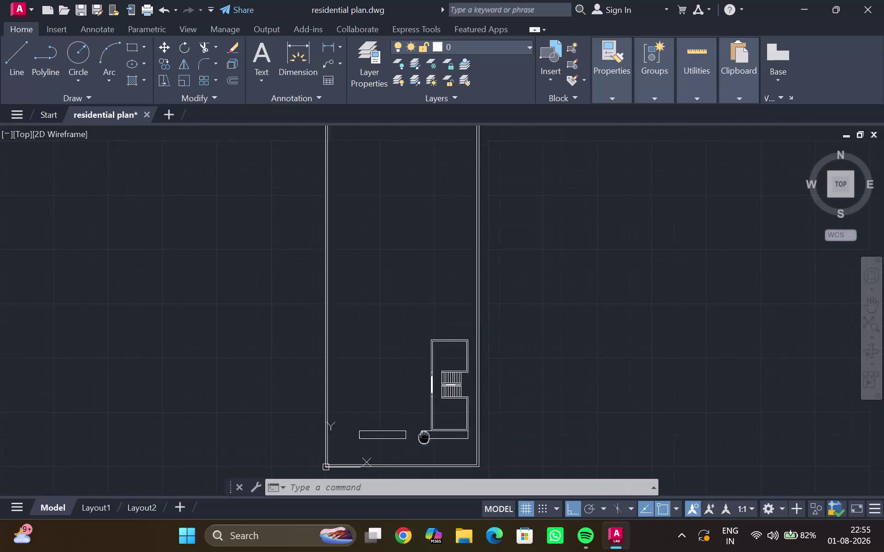
Bring the room and its long vertical wall ray into view, abandoning a first offset attempt.
middle_drag(426, 380, 381, 551)
scroll(down, 3)
middle_drag(479, 337, 413, 398)
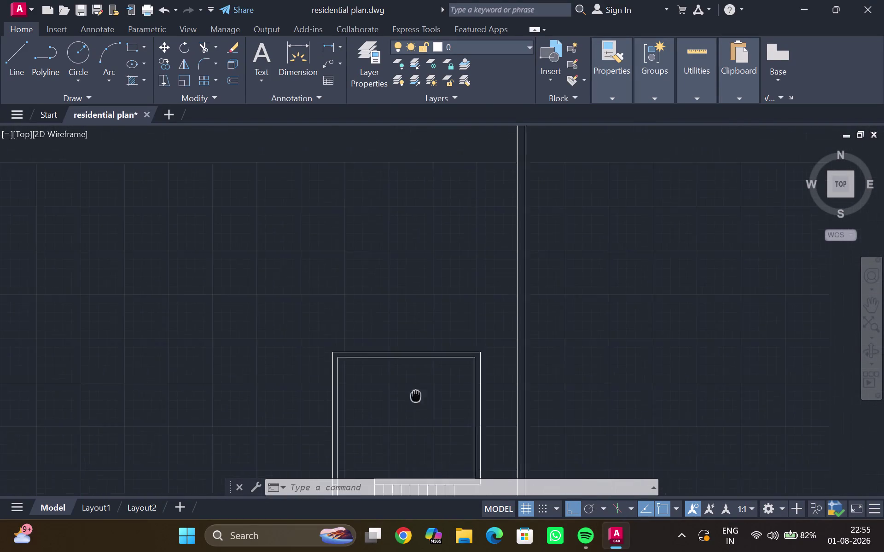
middle_drag(413, 398, 412, 399)
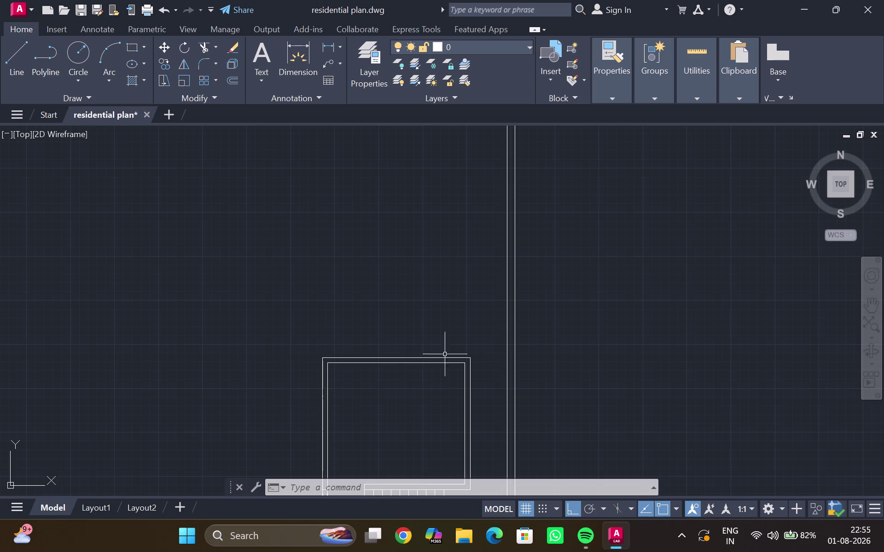
click(506, 318)
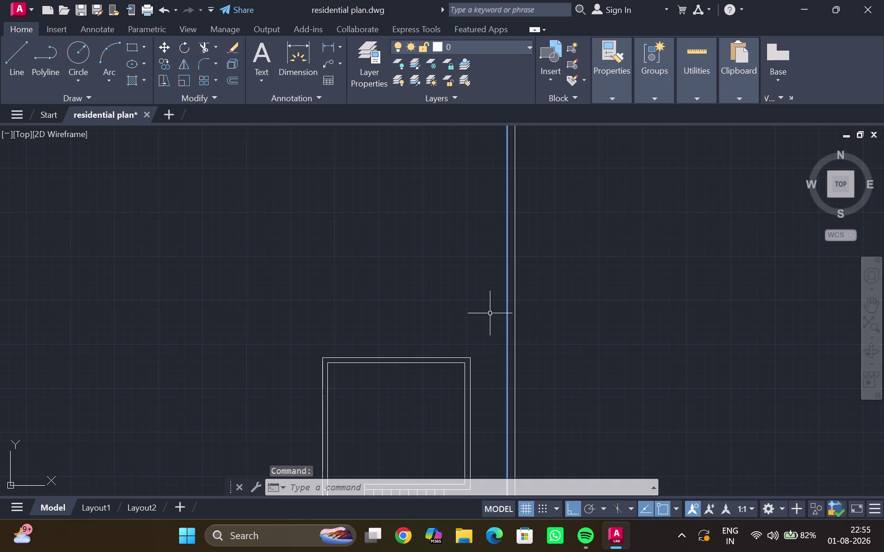
key(o)
key(Return)
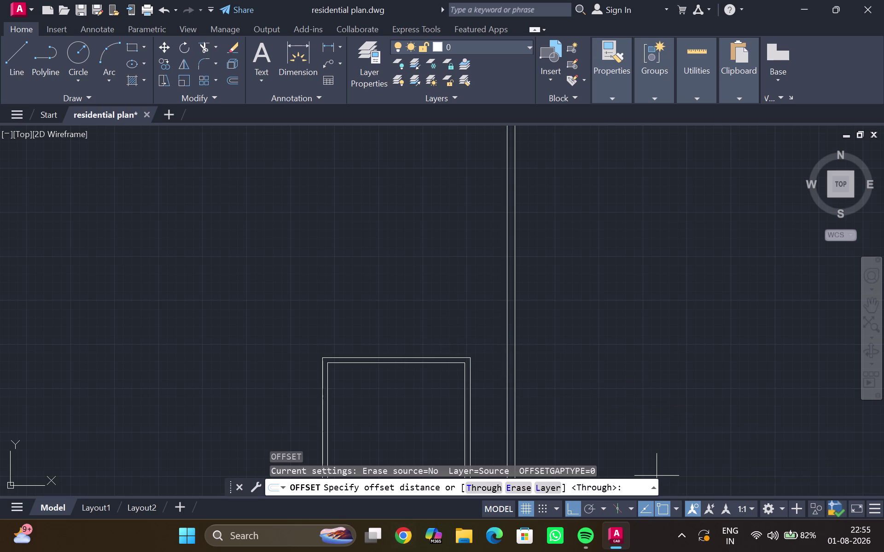
key(Escape)
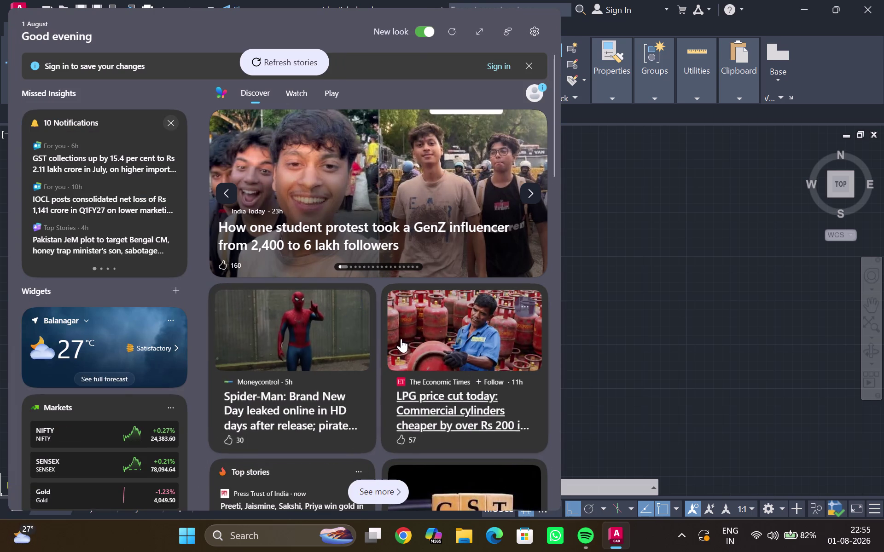
middle_click(500, 251)
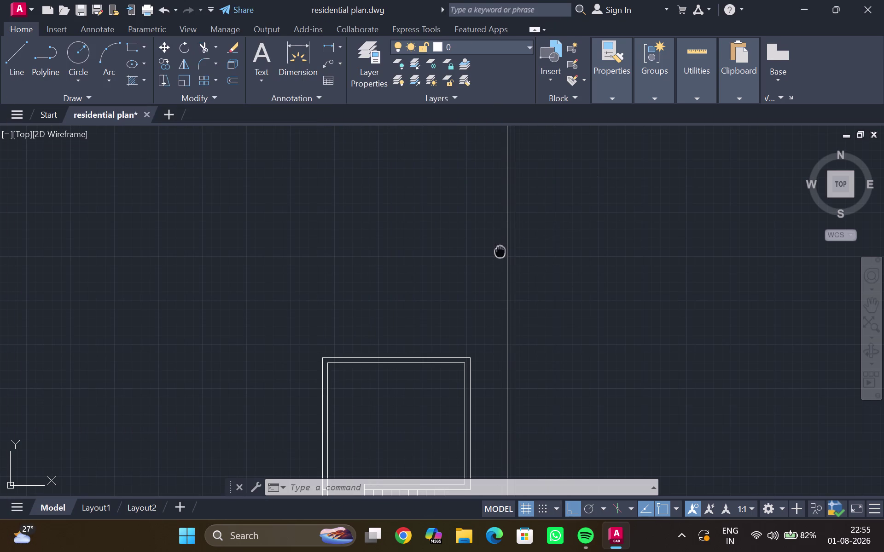
middle_drag(499, 253, 491, 303)
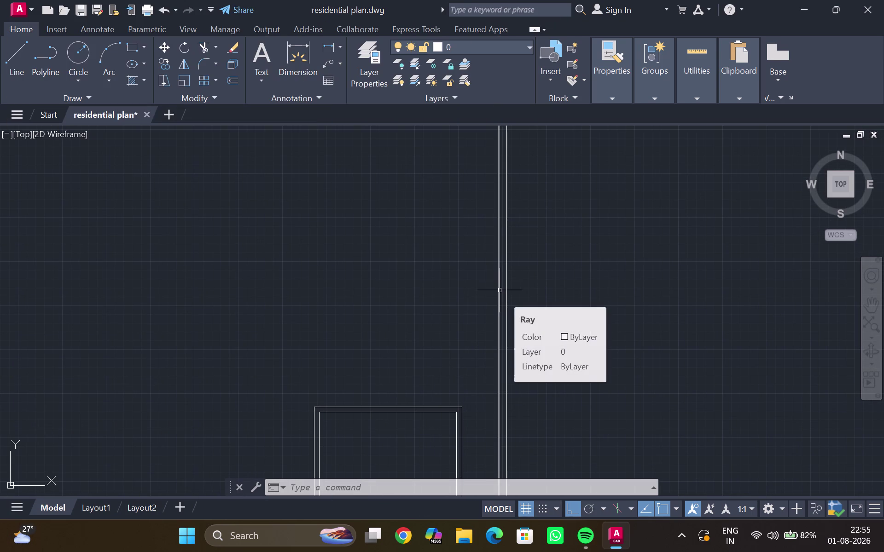
Offset the vertical wall ray 6' to its left, then pan toward the room and staircase.
click(500, 275)
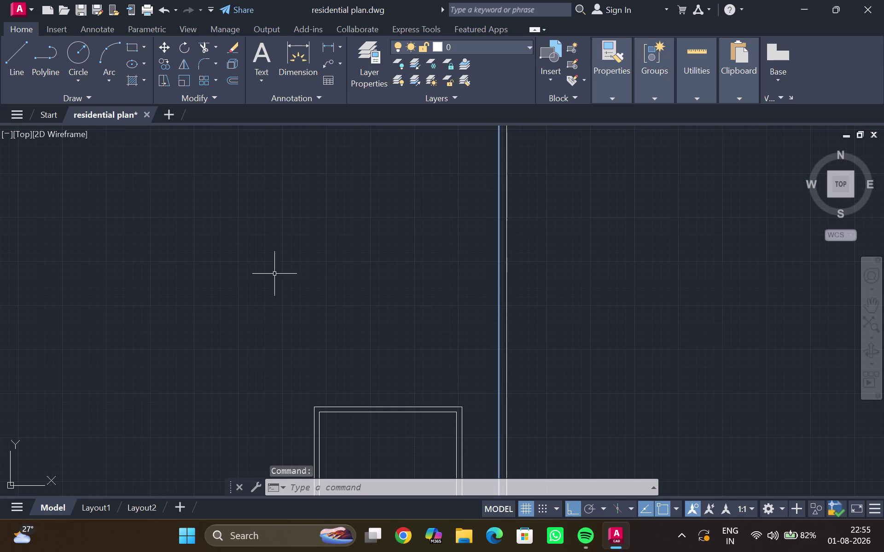
key(o)
key(Return)
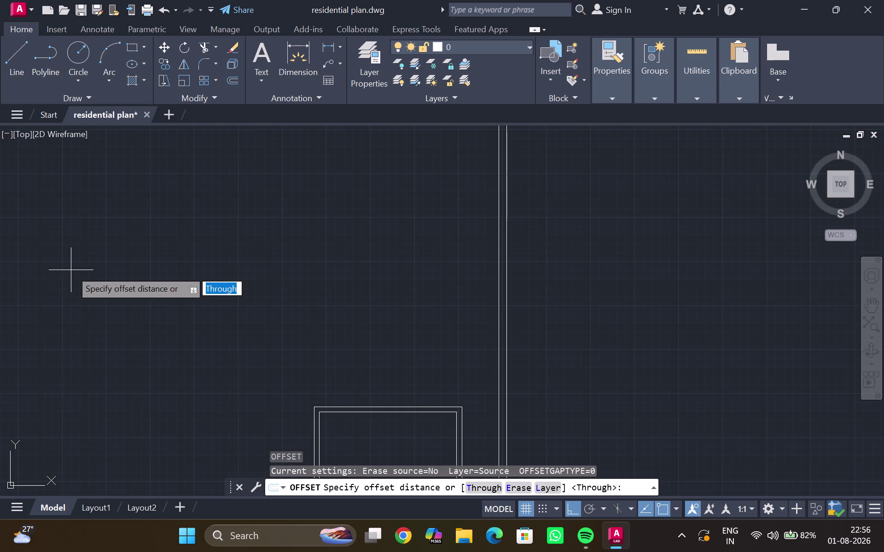
key(6)
key(apostrophe)
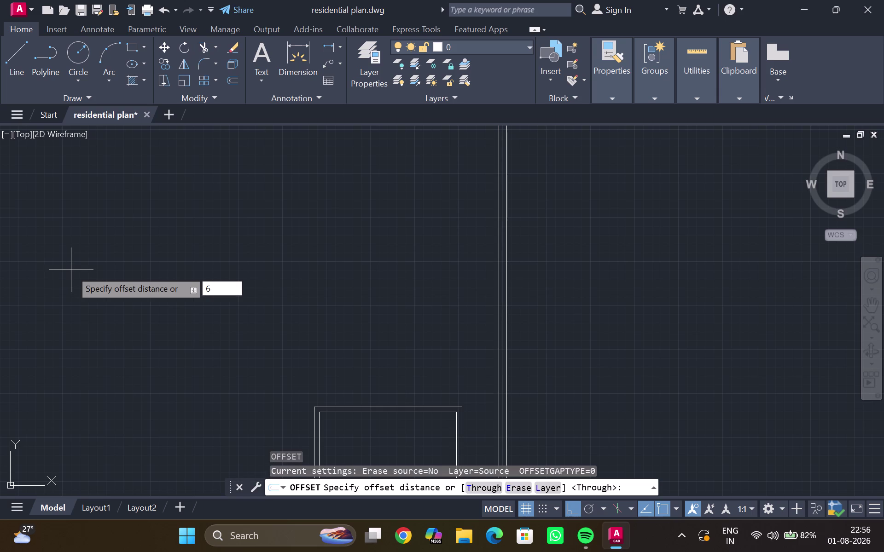
key(Return)
click(118, 274)
key(Escape)
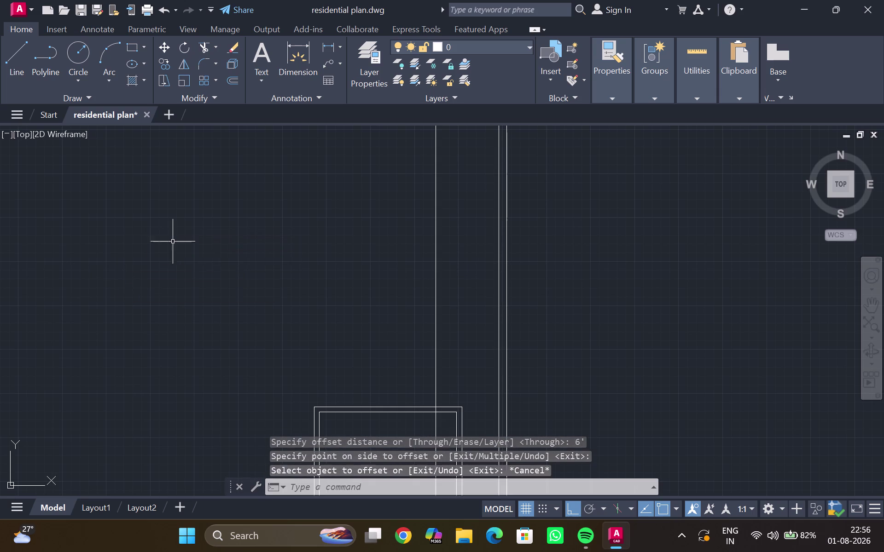
scroll(down, 3)
key(Escape)
middle_drag(232, 291, 217, 270)
scroll(up, 3)
middle_drag(342, 322, 190, 222)
scroll(up, 3)
scroll(down, 3)
middle_click(213, 262)
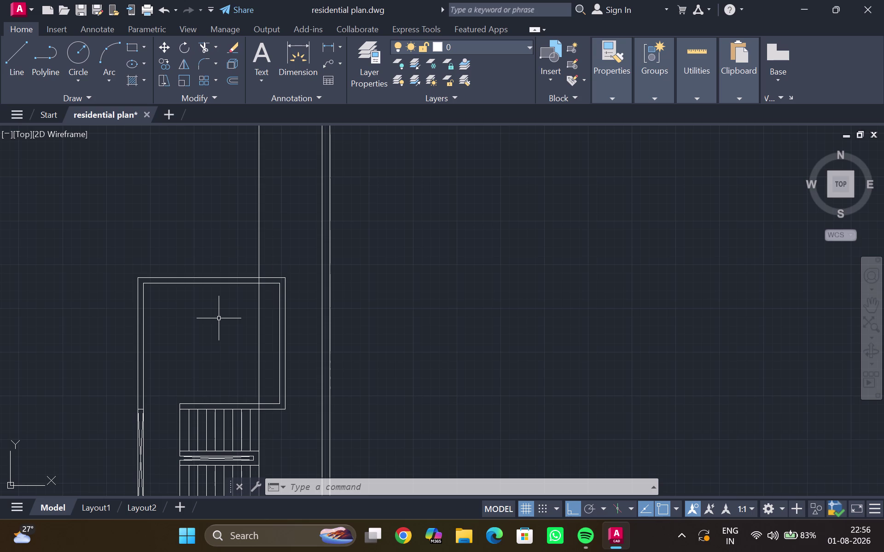
Offset the new vertical line 6" to form a double wall.
click(261, 211)
key(o)
key(Return)
key(6)
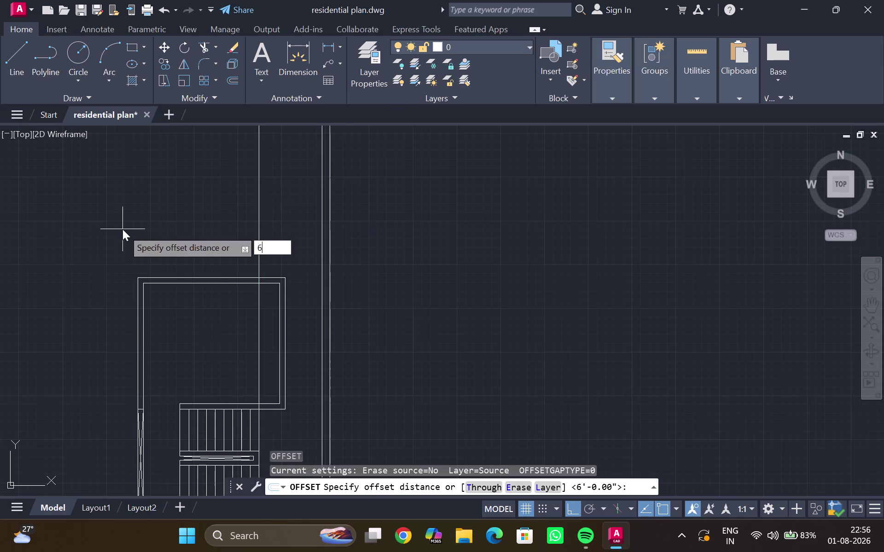
key(shift+quotedbl)
key(Return)
click(184, 215)
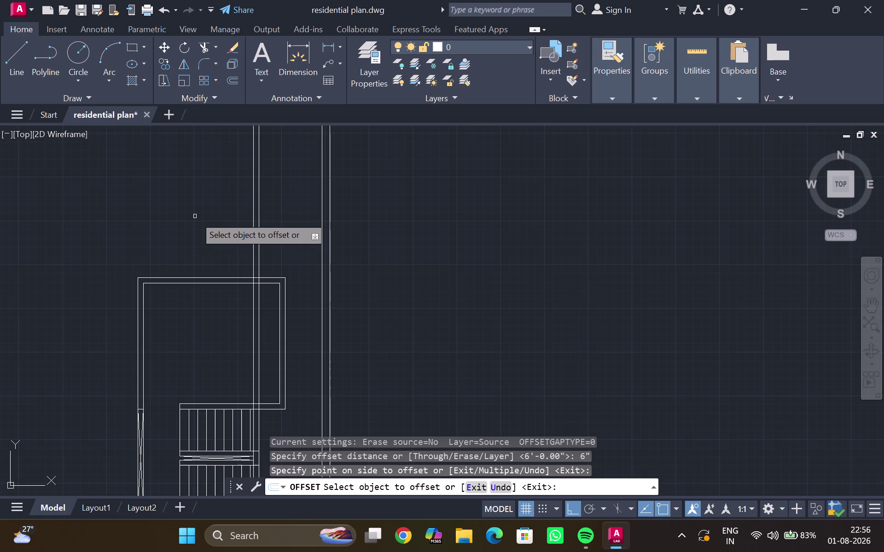
key(Escape)
Offset the room's top edge 12' upward, then offset that line by 6".
middle_drag(203, 218, 206, 244)
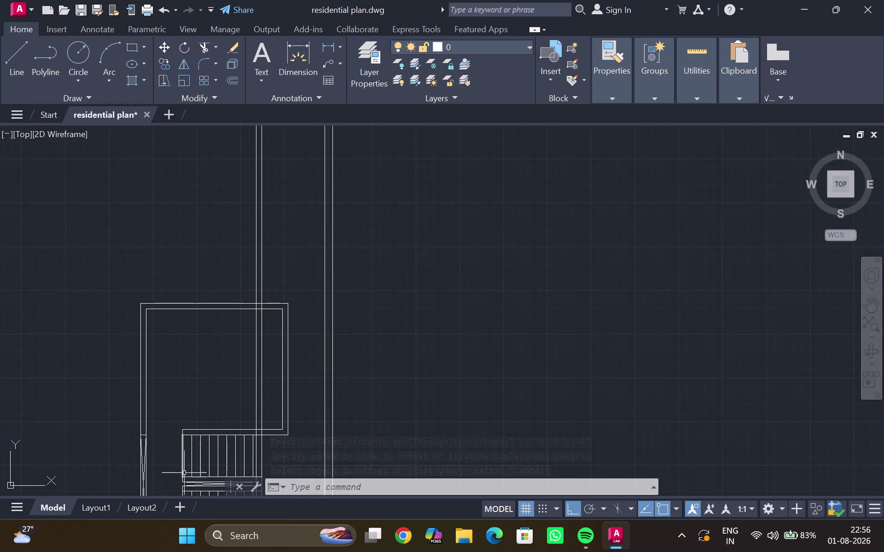
middle_drag(177, 307, 176, 342)
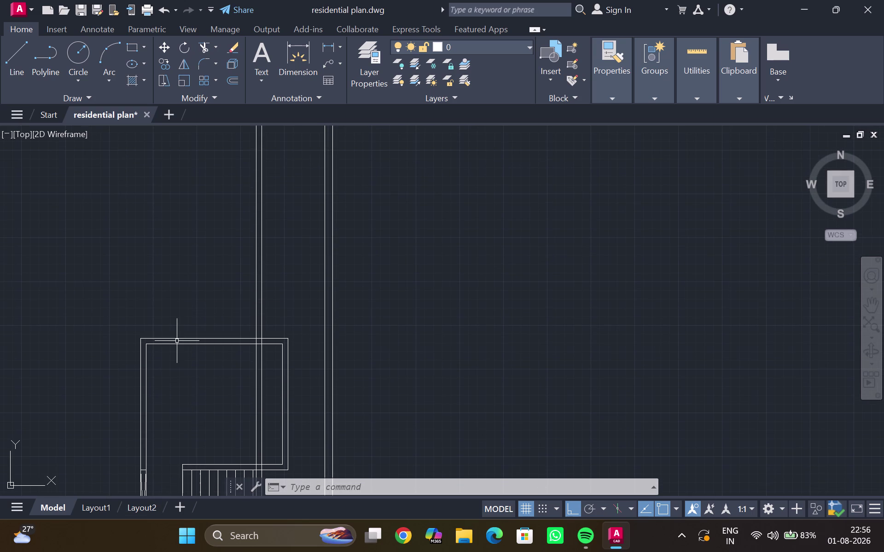
click(186, 338)
key(o)
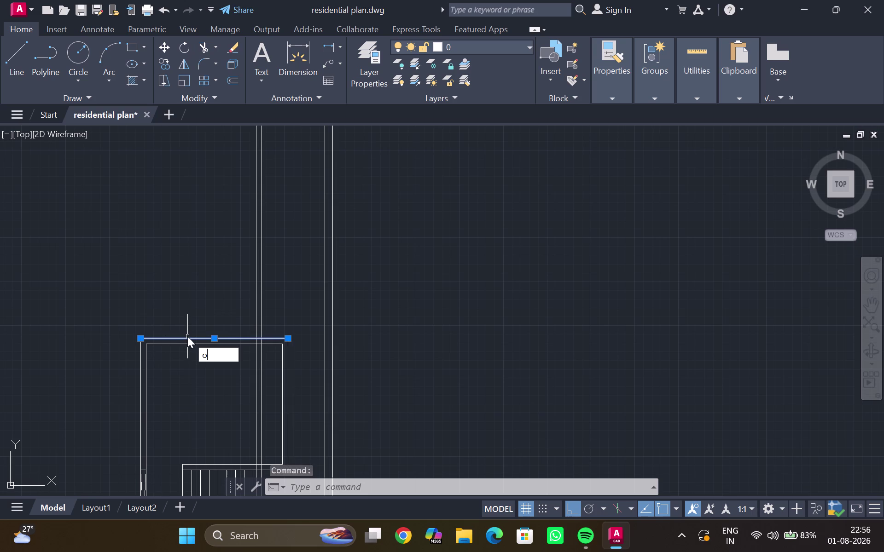
key(Return)
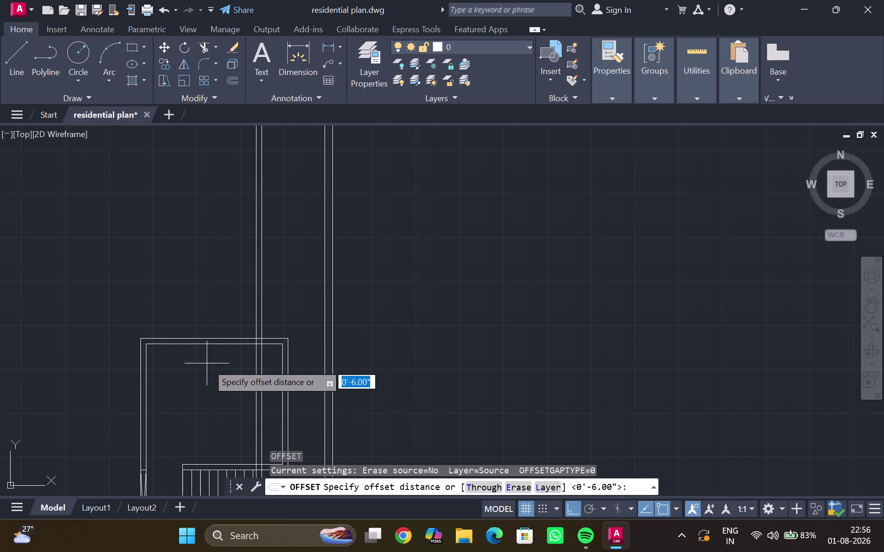
text(12)
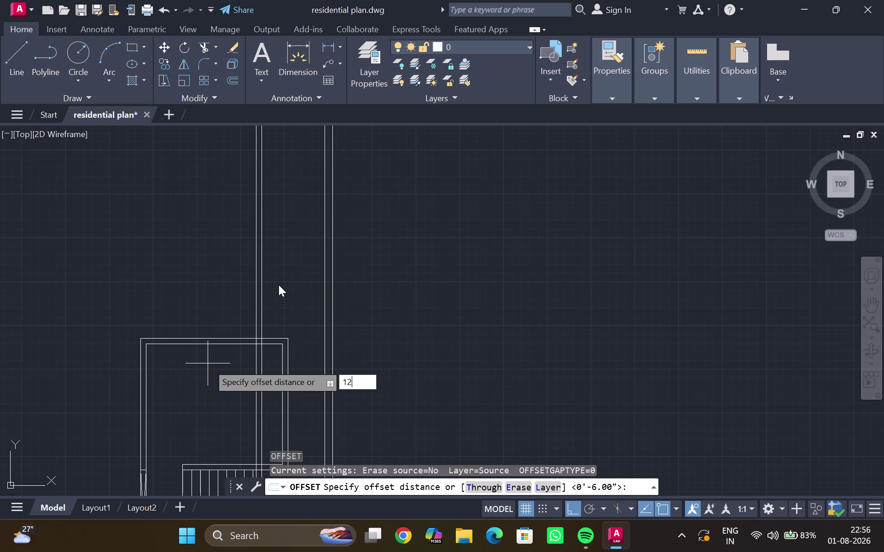
key(apostrophe)
key(Return)
click(191, 254)
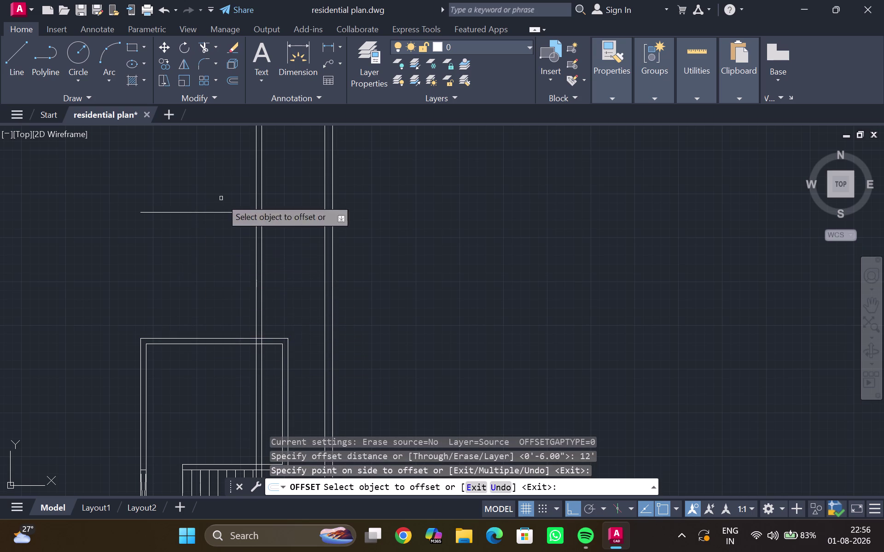
click(201, 212)
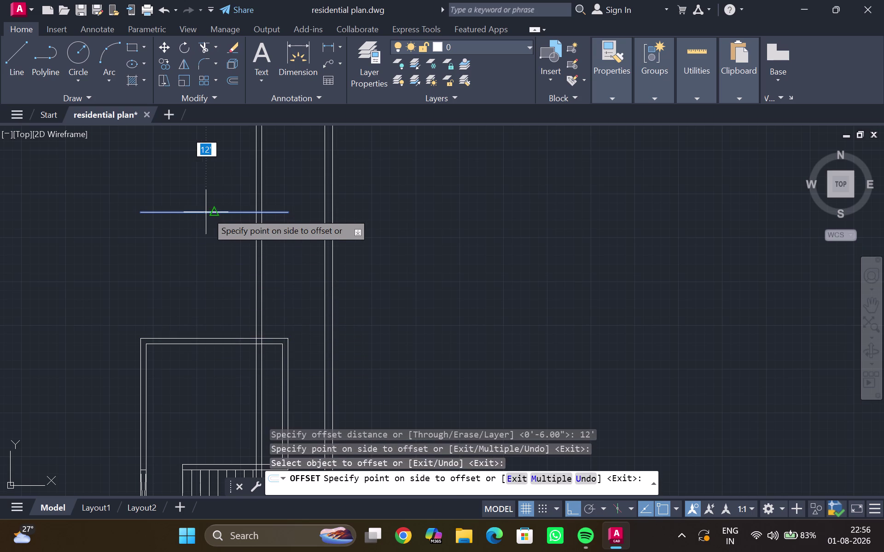
key(6)
key(shift+quotedbl)
key(Return)
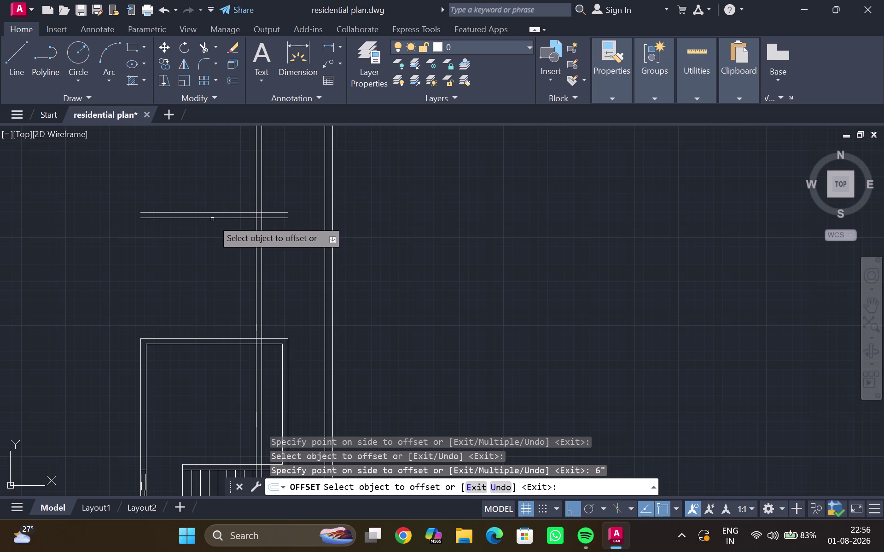
key(Escape)
Undo, then redo the 12' top-edge offset and its 6" parallel line.
key(ctrl+z)
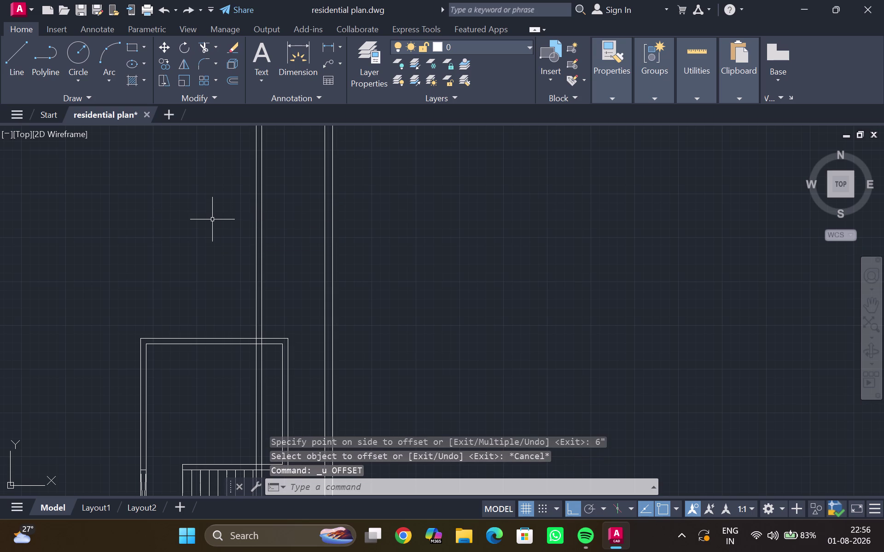
click(201, 339)
key(o)
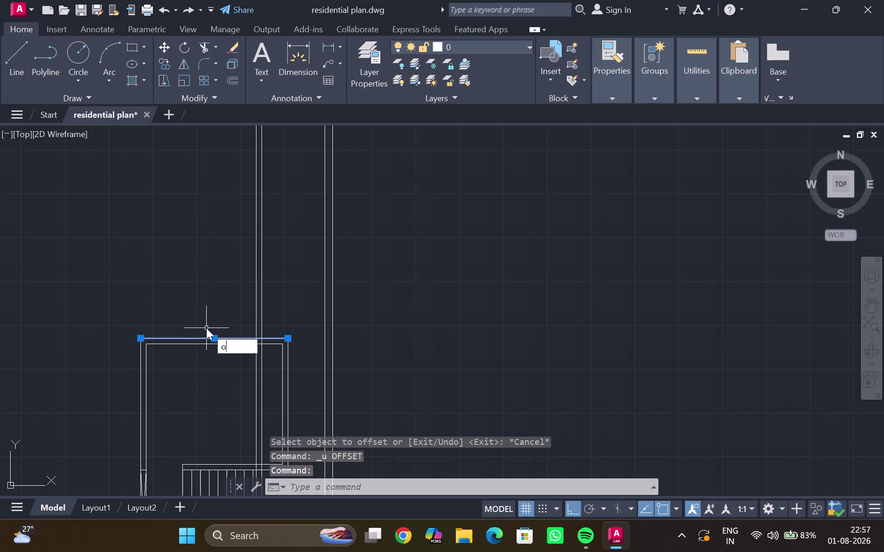
key(Return)
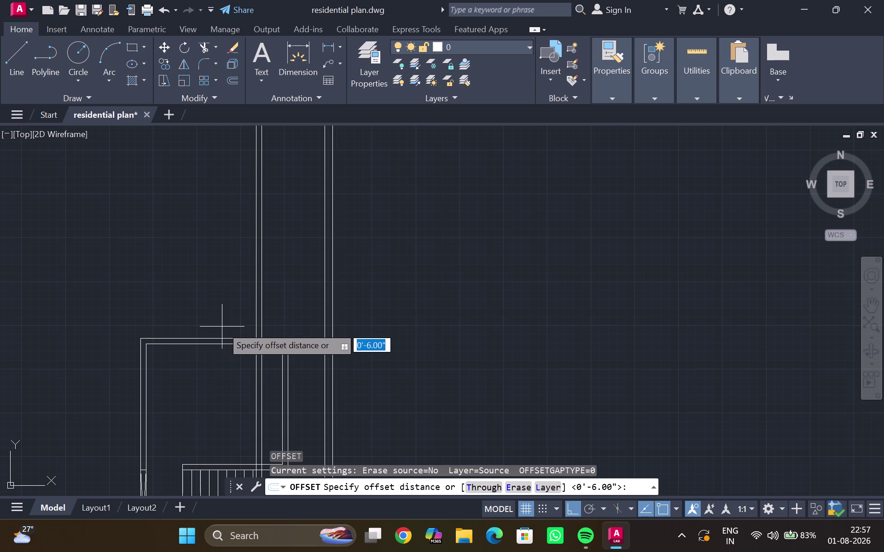
text(12)
key(apostrophe)
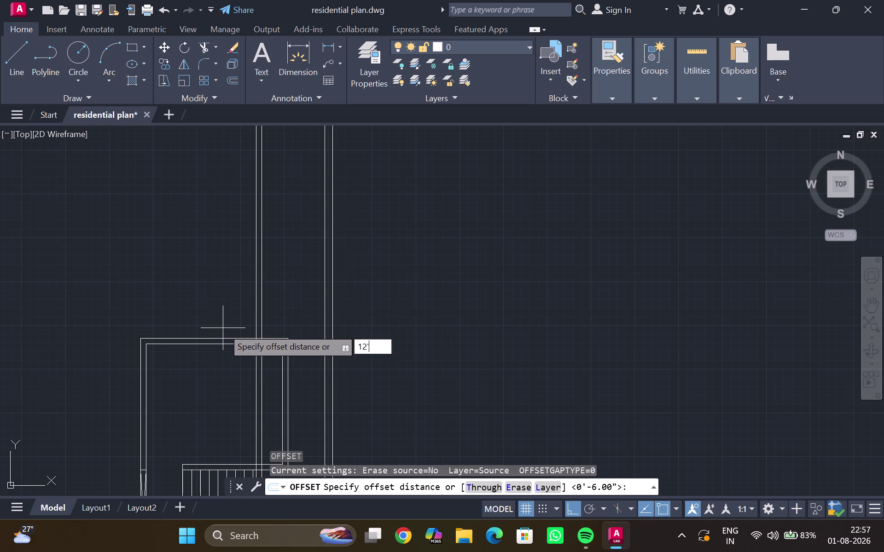
key(Return)
click(215, 232)
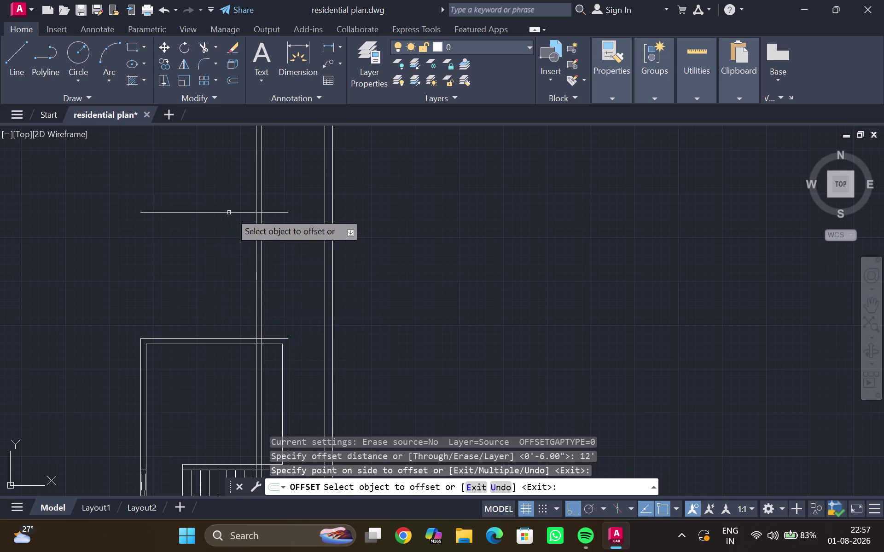
click(231, 212)
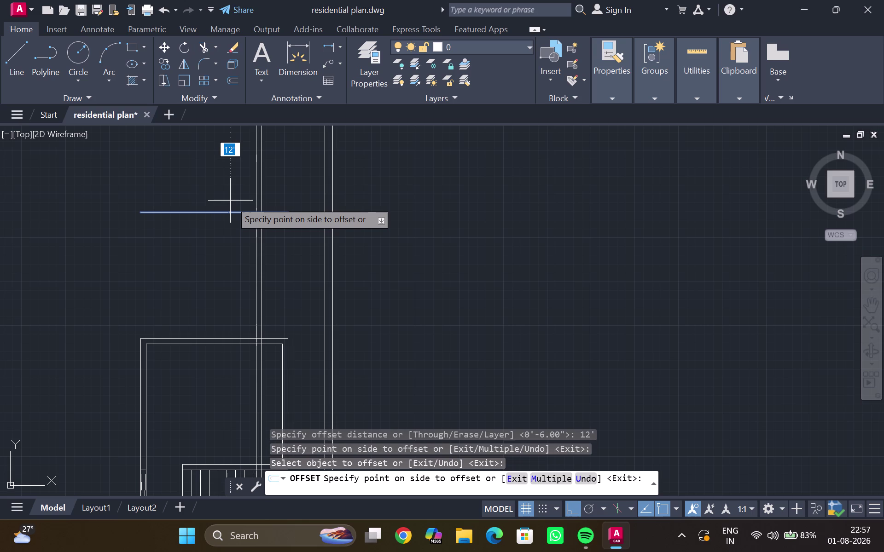
key(6)
key(shift+quotedbl)
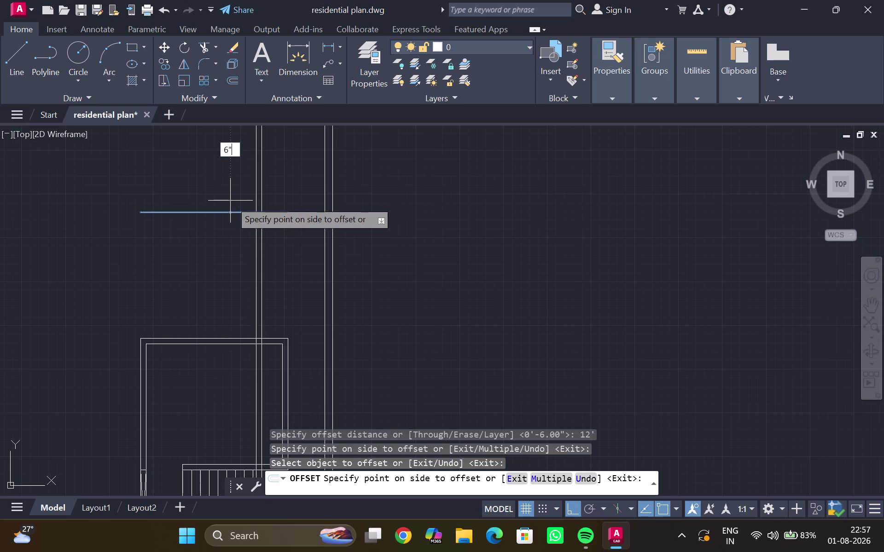
key(Return)
click(224, 188)
key(Escape)
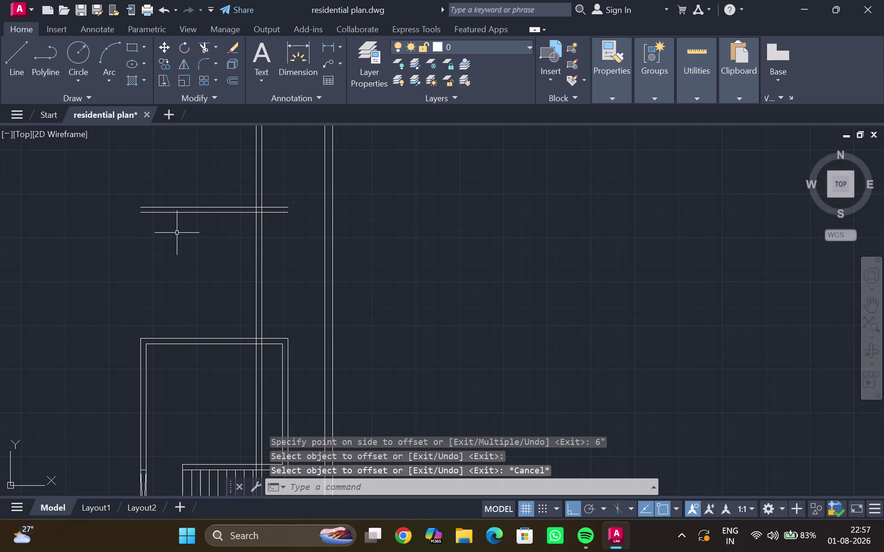
middle_drag(174, 244, 185, 256)
middle_drag(193, 264, 186, 254)
scroll(up, 3)
middle_drag(206, 250, 102, 327)
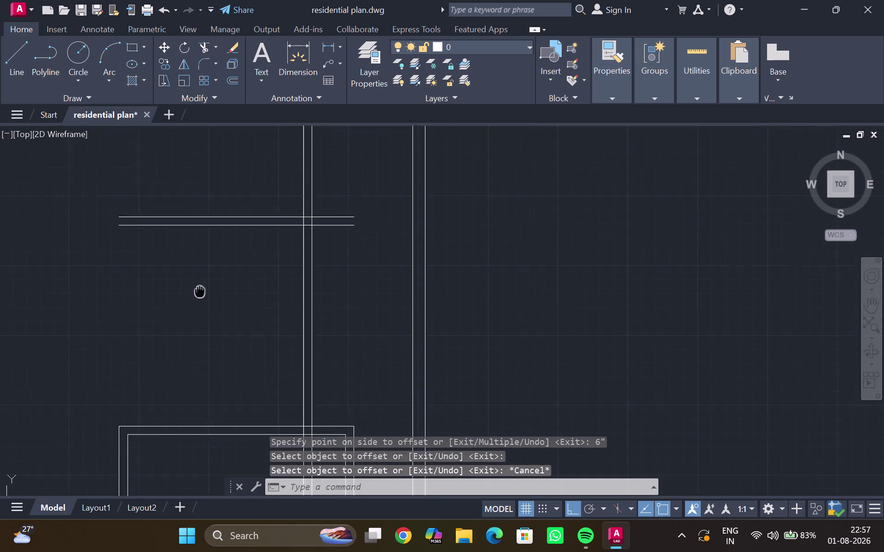
middle_drag(103, 328, 0, 551)
scroll(down, 3)
scroll(down, 3)
scroll(down, 3)
middle_drag(167, 391, 683, 90)
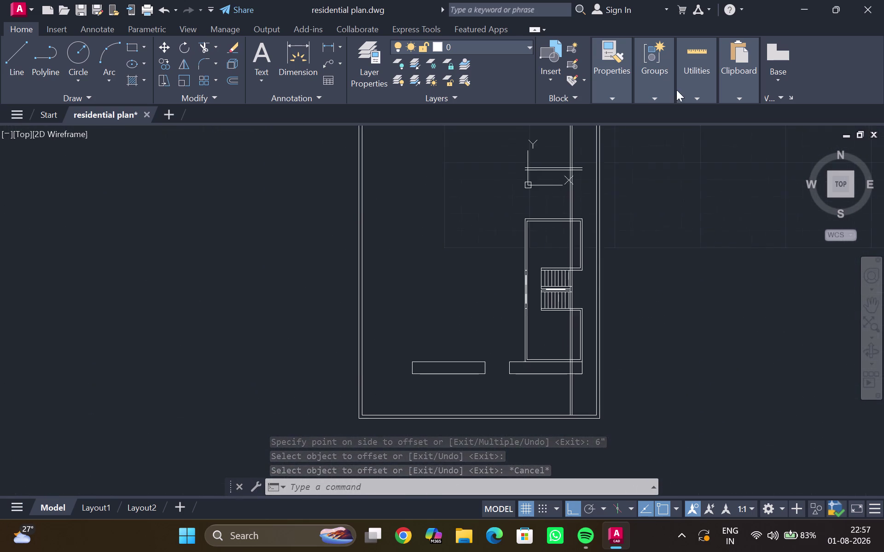
scroll(up, 3)
scroll(down, 3)
middle_drag(532, 202, 475, 252)
scroll(up, 3)
middle_drag(475, 251, 387, 302)
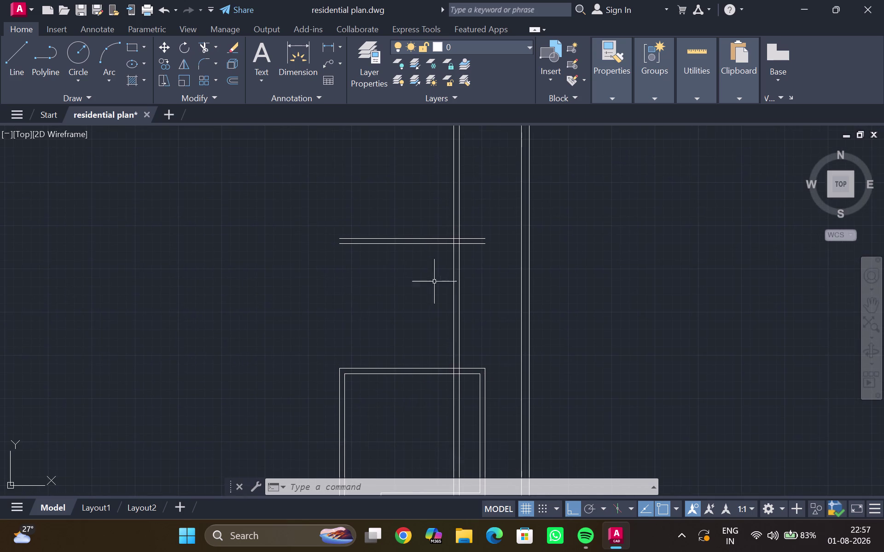
middle_drag(422, 287, 373, 266)
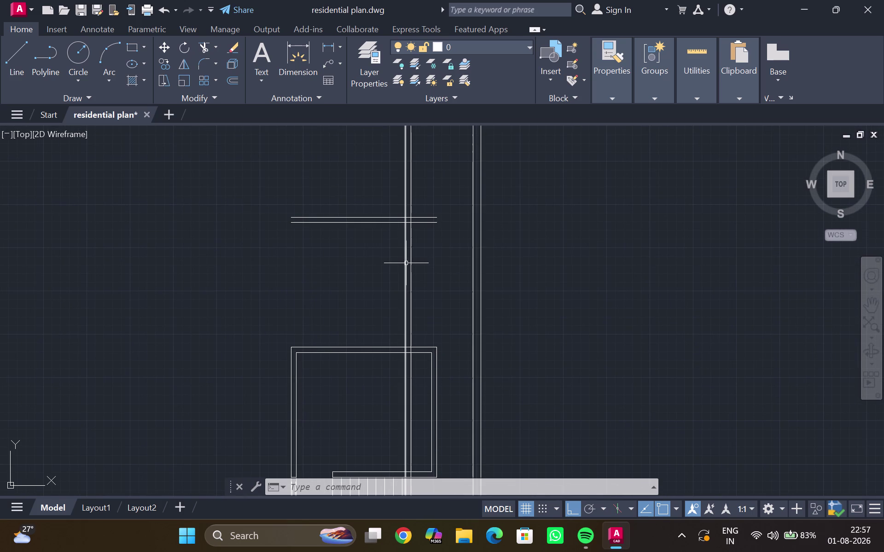
click(406, 263)
key(o)
key(Return)
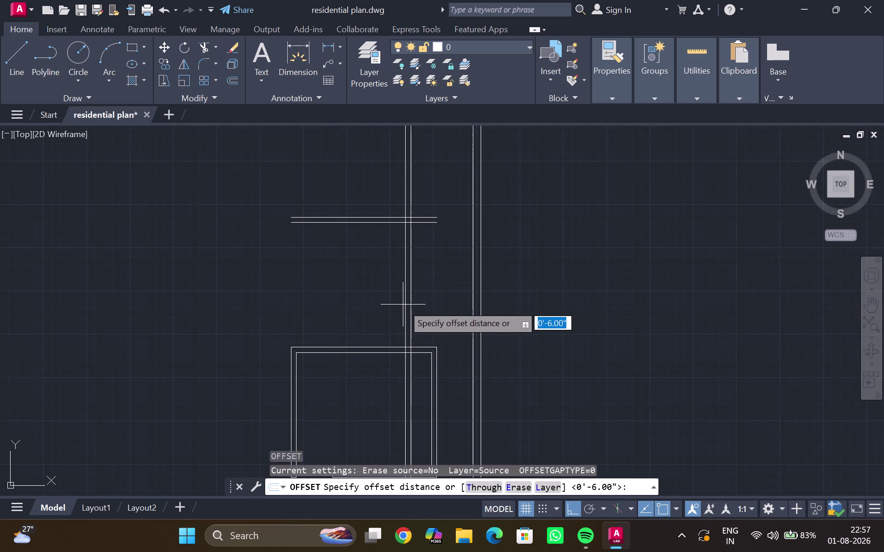
text(11')
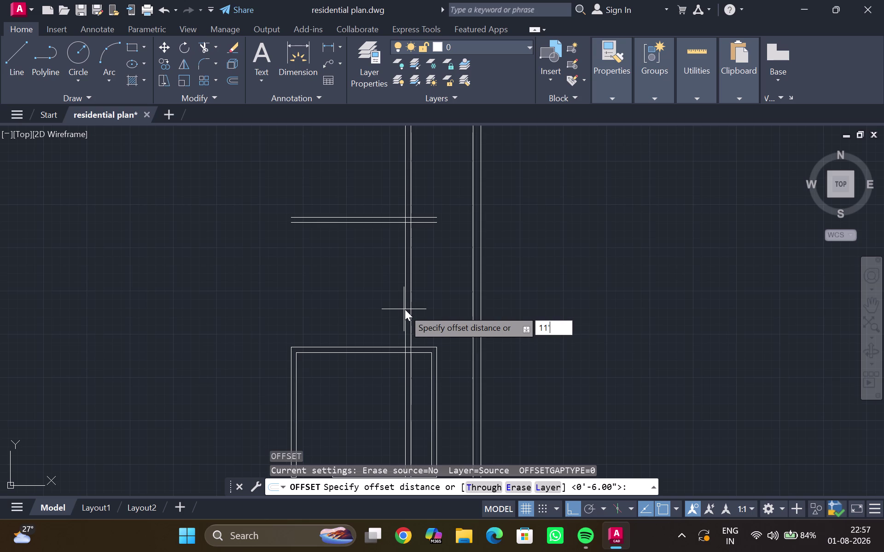
text(6")
key(Return)
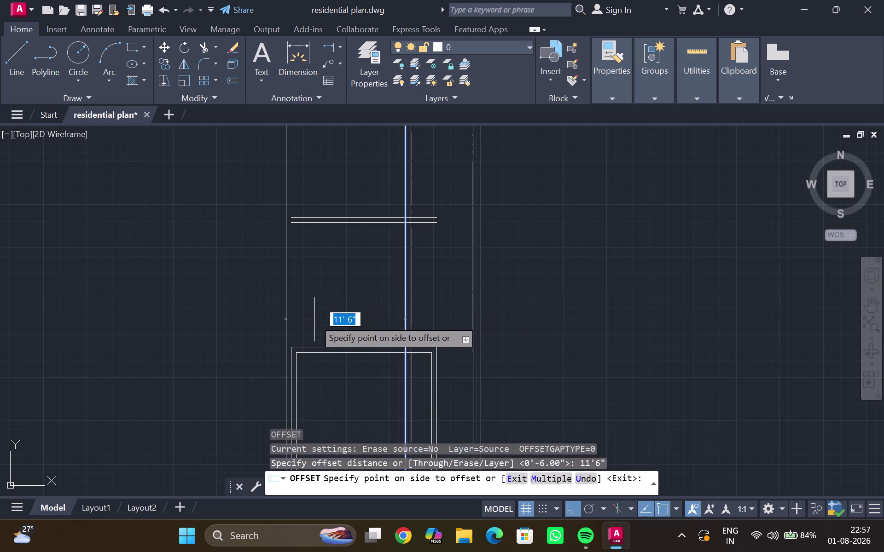
key(Escape)
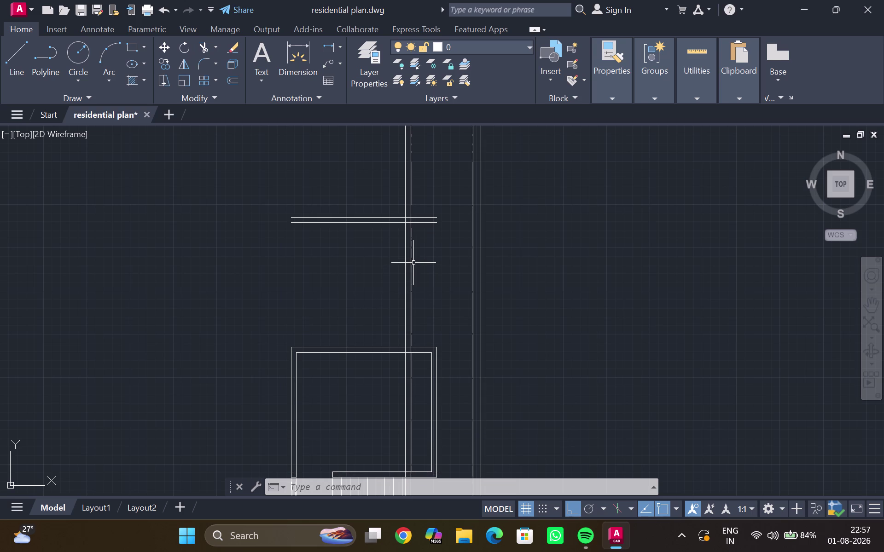
click(404, 272)
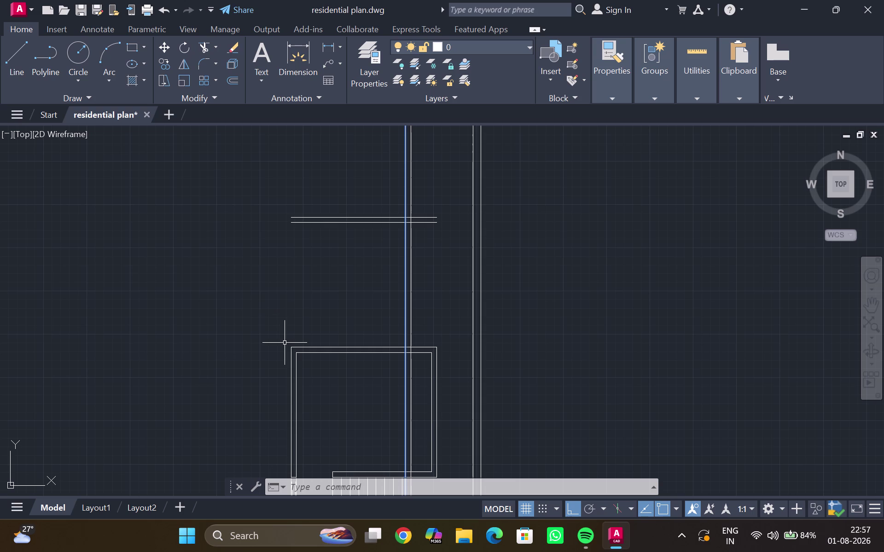
scroll(up, 3)
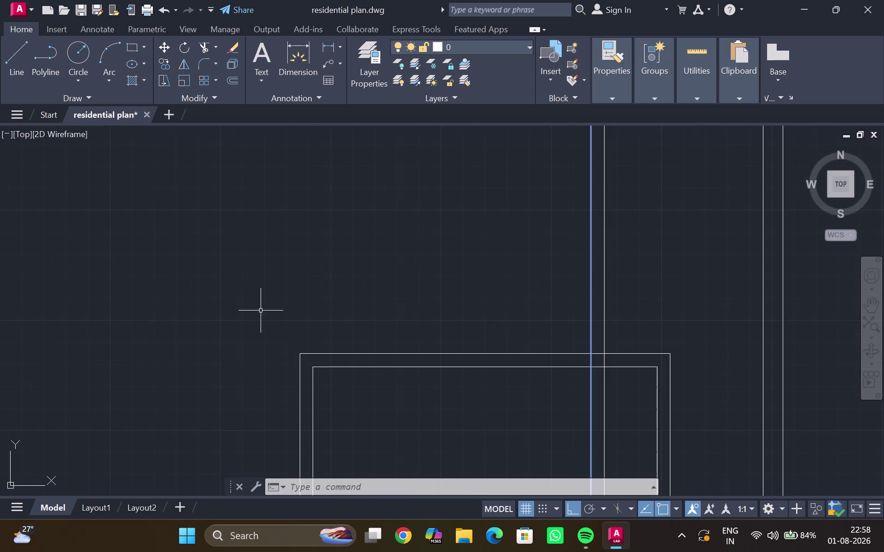
key(o)
key(Return)
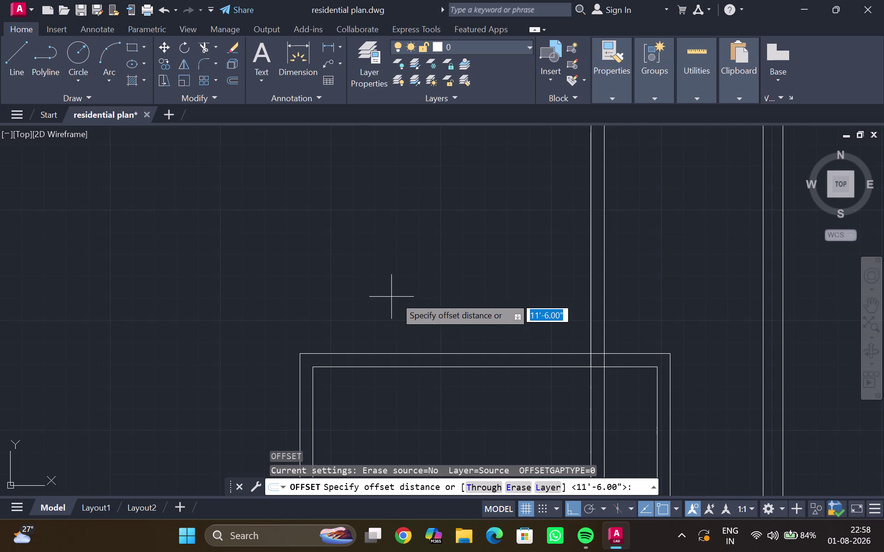
scroll(down, 3)
middle_drag(406, 296, 386, 319)
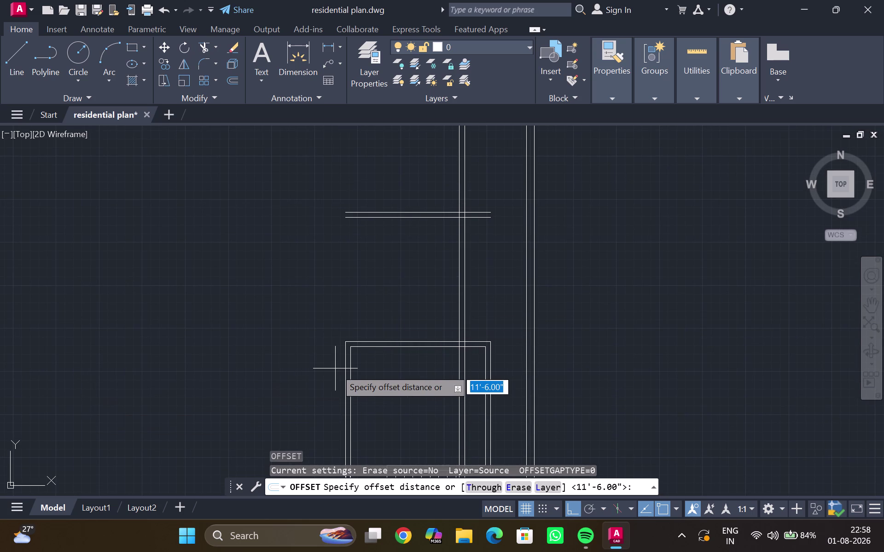
text(11)
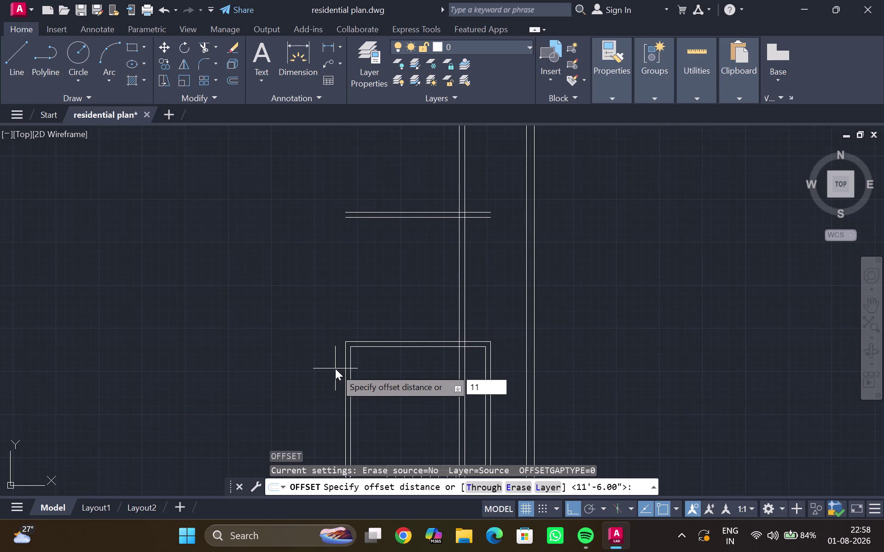
key(apostrophe)
key(6)
key(shift+quotedbl)
key(Return)
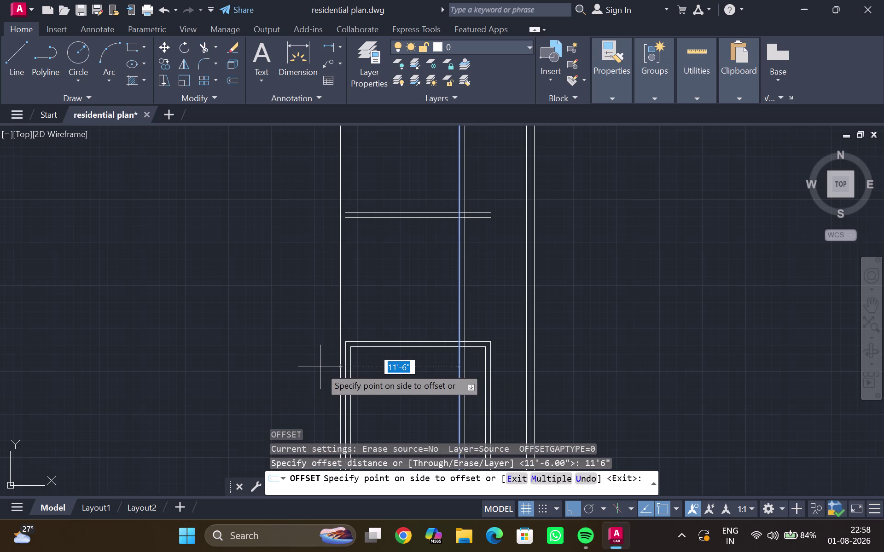
scroll(up, 3)
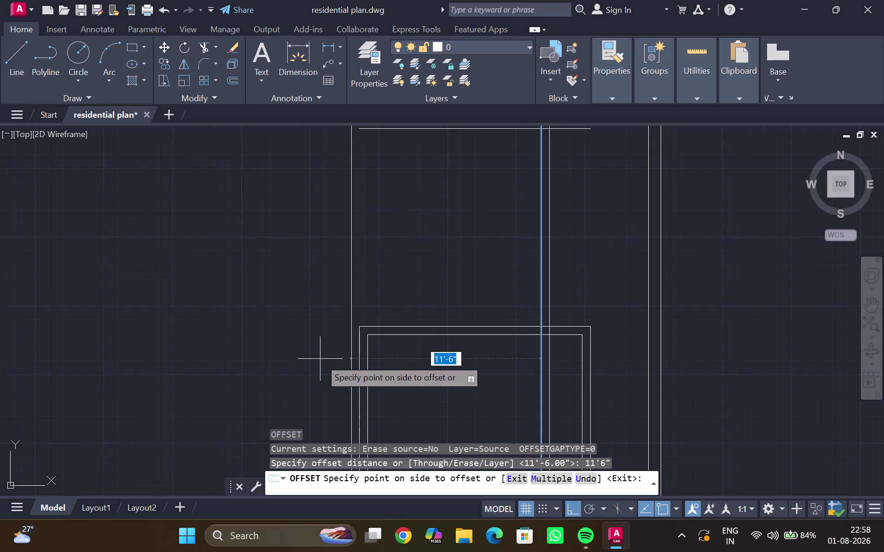
scroll(up, 3)
middle_drag(320, 359, 320, 370)
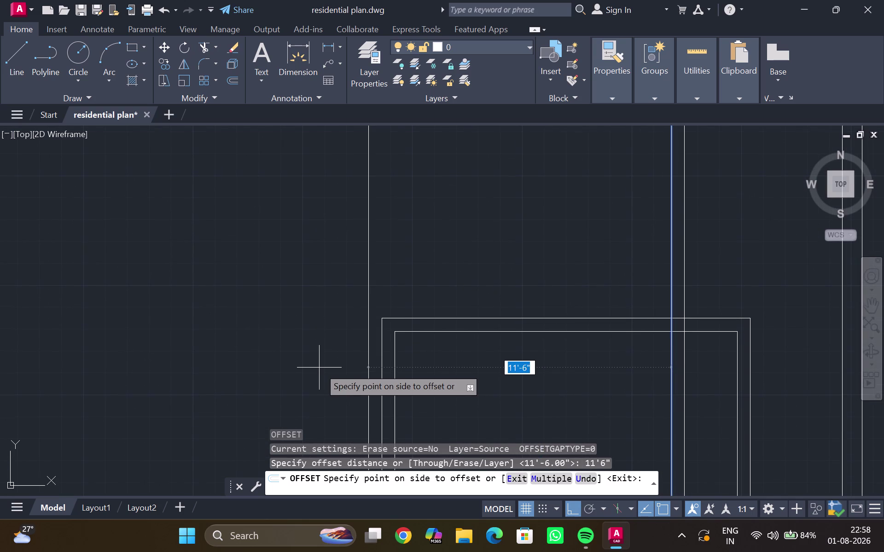
key(Escape)
scroll(down, 3)
middle_drag(403, 311, 402, 313)
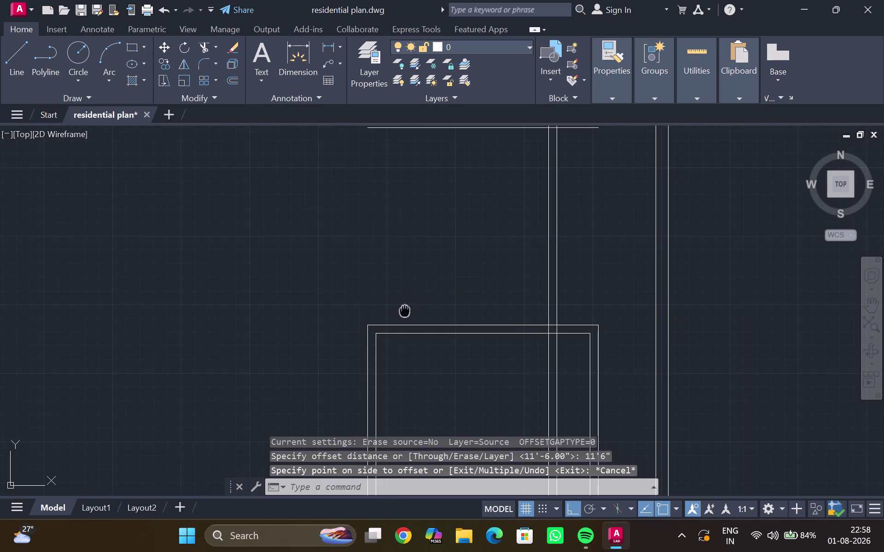
middle_drag(402, 313, 302, 331)
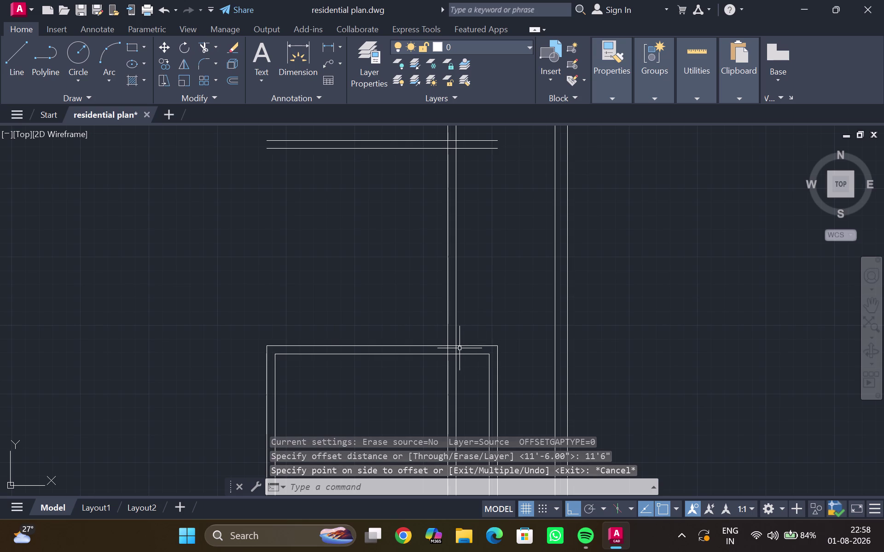
text(d,li)
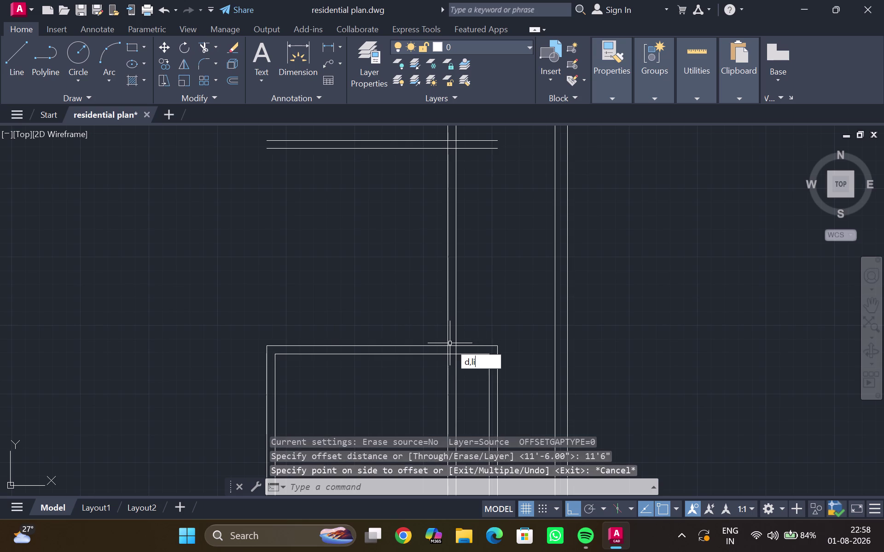
key(Return)
click(456, 348)
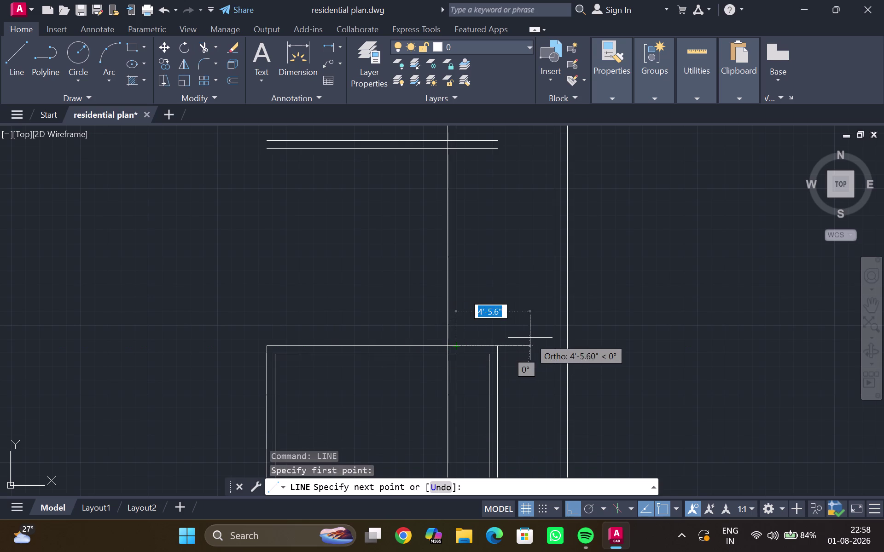
scroll(up, 3)
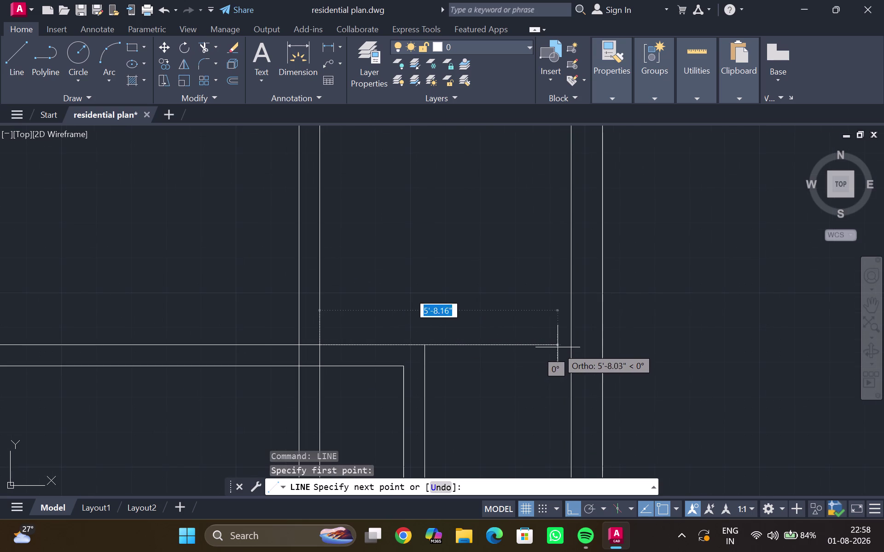
key(Escape)
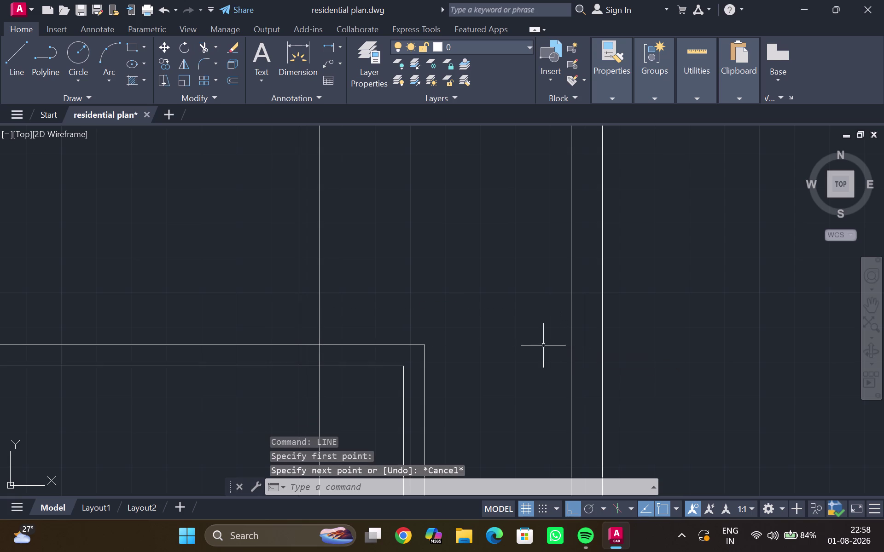
text(dl)
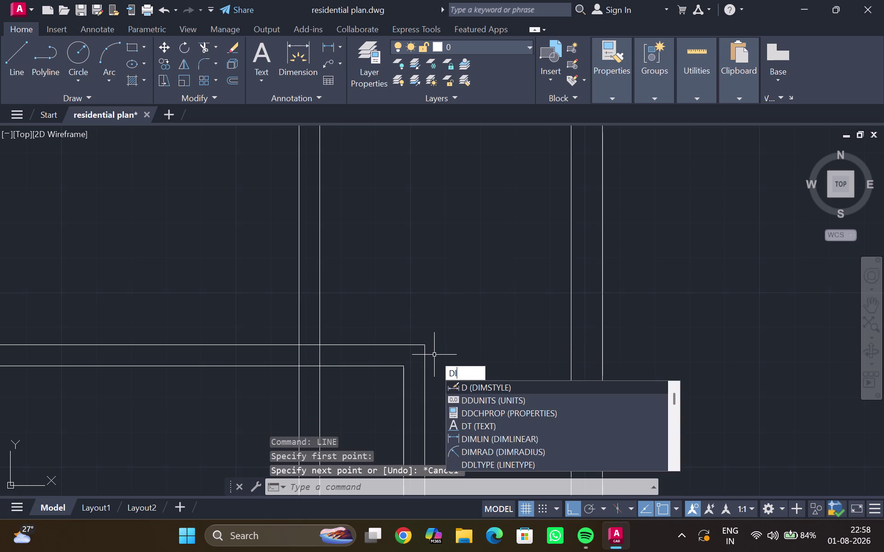
text(i)
key(Return)
scroll(down, 3)
middle_drag(382, 355, 382, 408)
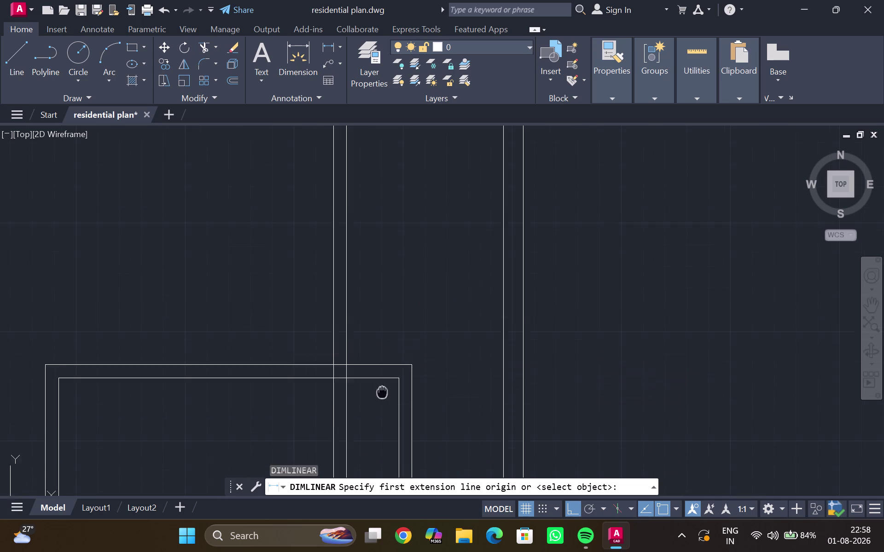
middle_drag(382, 408, 381, 457)
middle_drag(359, 348, 367, 453)
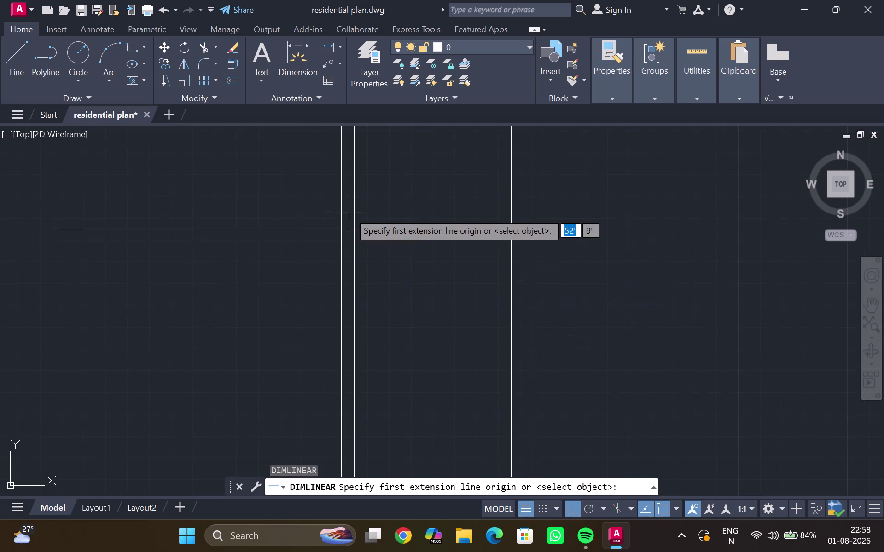
click(352, 232)
scroll(up, 3)
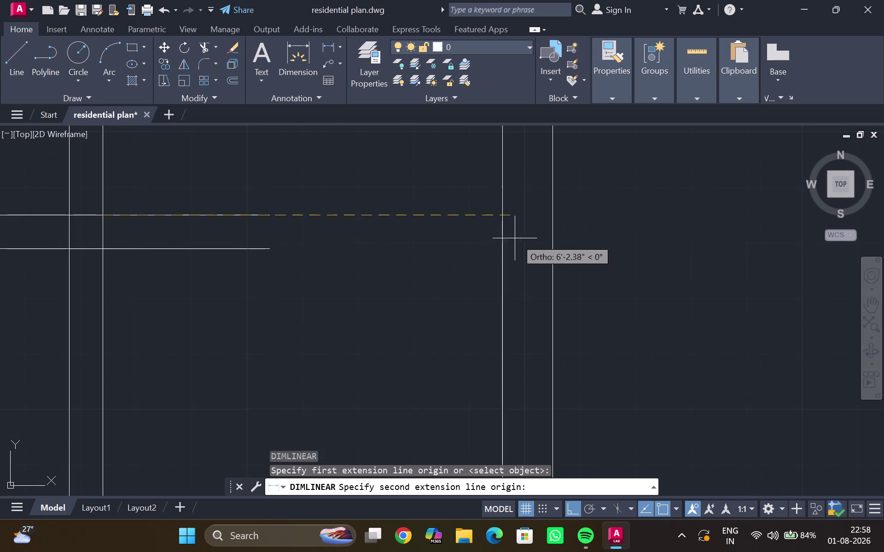
scroll(up, 3)
click(503, 215)
scroll(down, 3)
scroll(down, 3)
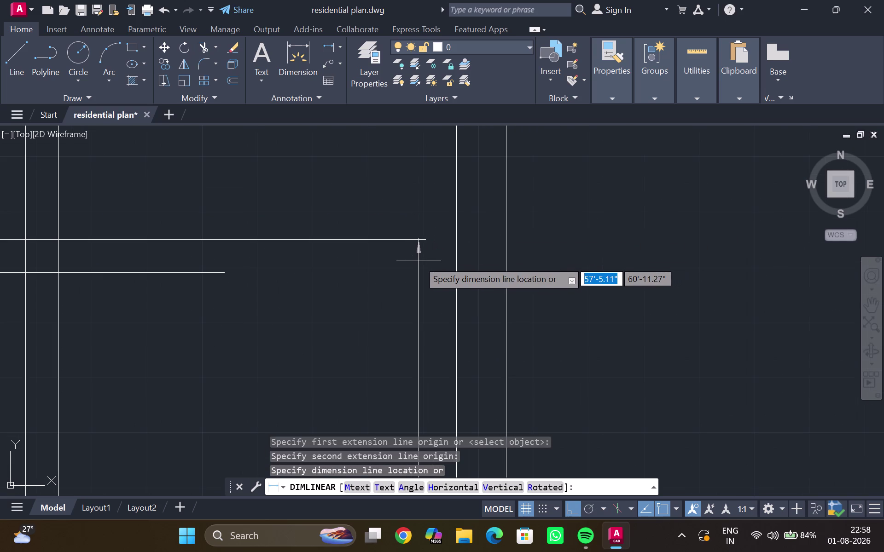
scroll(down, 3)
middle_drag(420, 291, 361, 199)
scroll(down, 3)
middle_drag(362, 304, 297, 184)
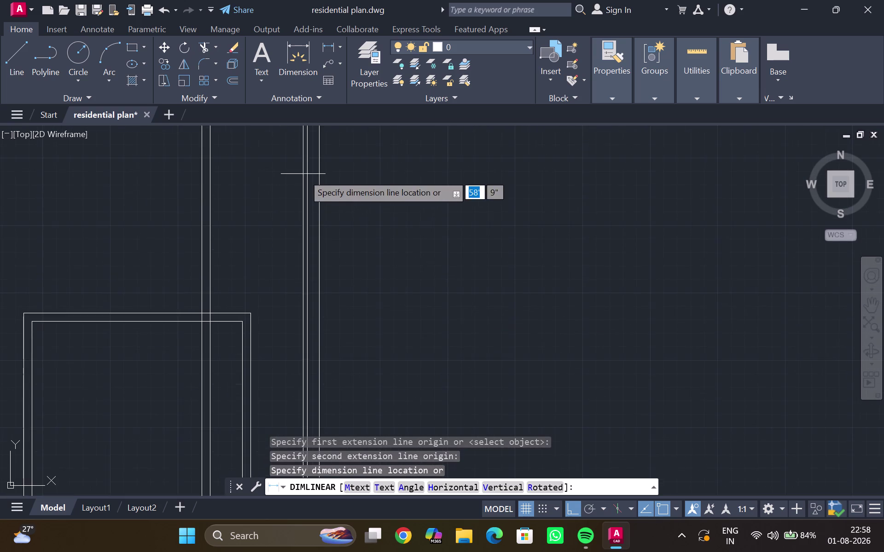
scroll(down, 3)
scroll(down, 3)
key(Escape)
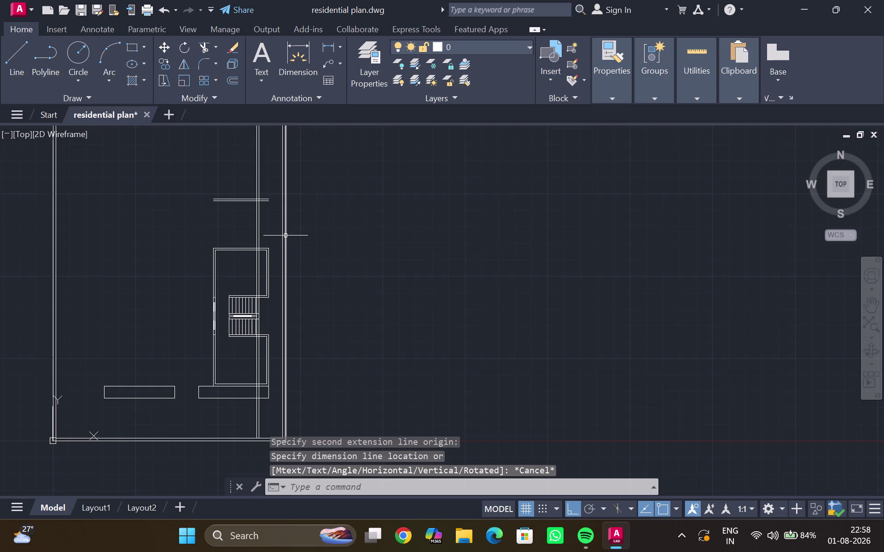
scroll(up, 3)
middle_drag(274, 245, 263, 328)
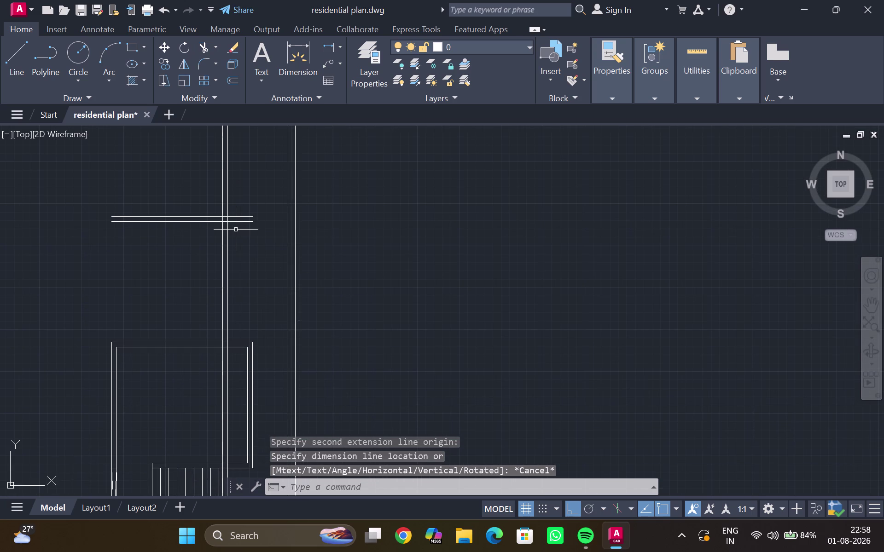
key(e)
key(z)
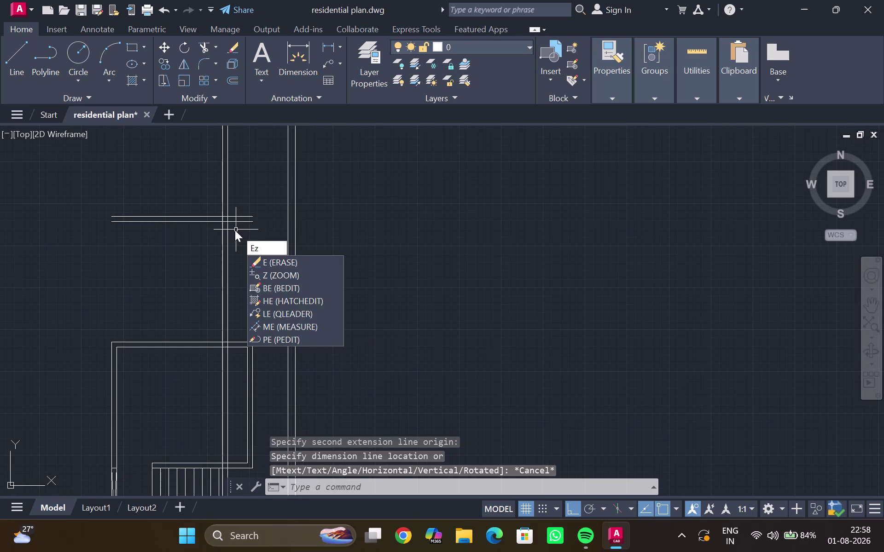
key(BackSpace)
key(Return)
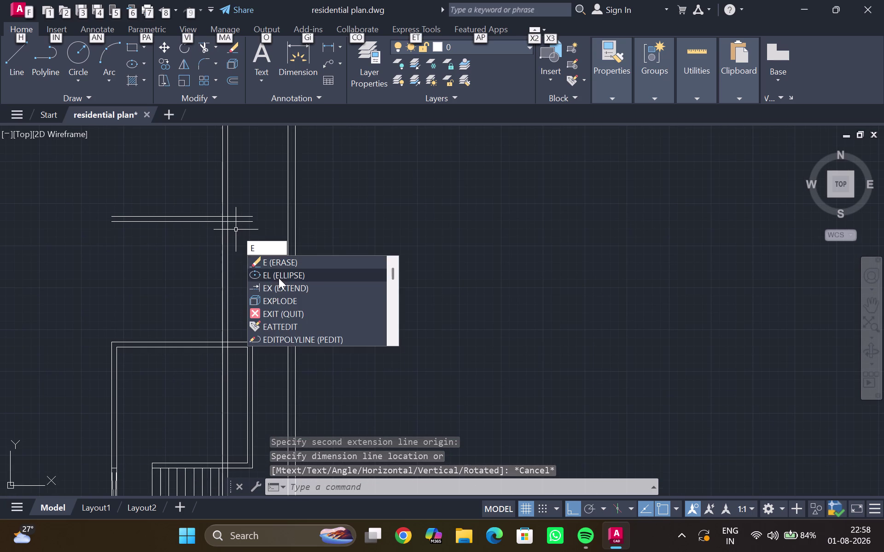
click(280, 287)
drag(247, 205, 251, 267)
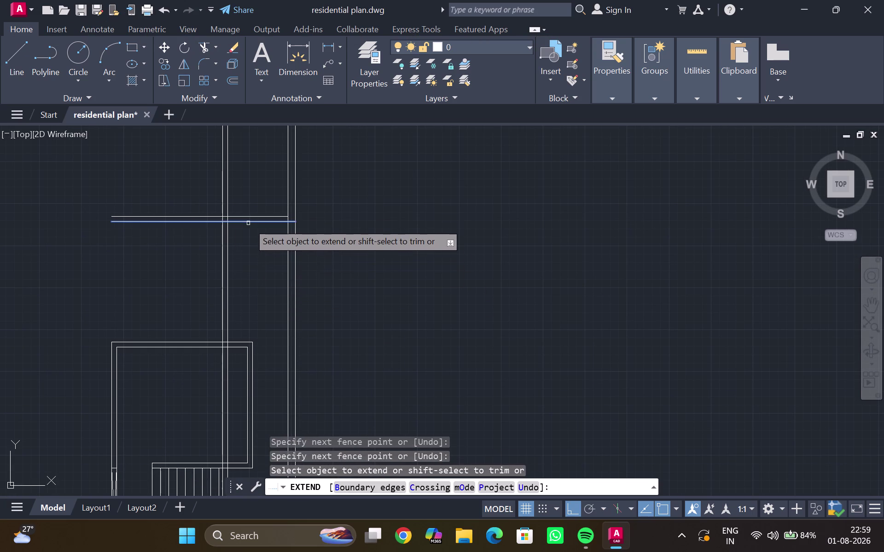
key(Escape)
scroll(up, 3)
middle_drag(248, 238, 249, 350)
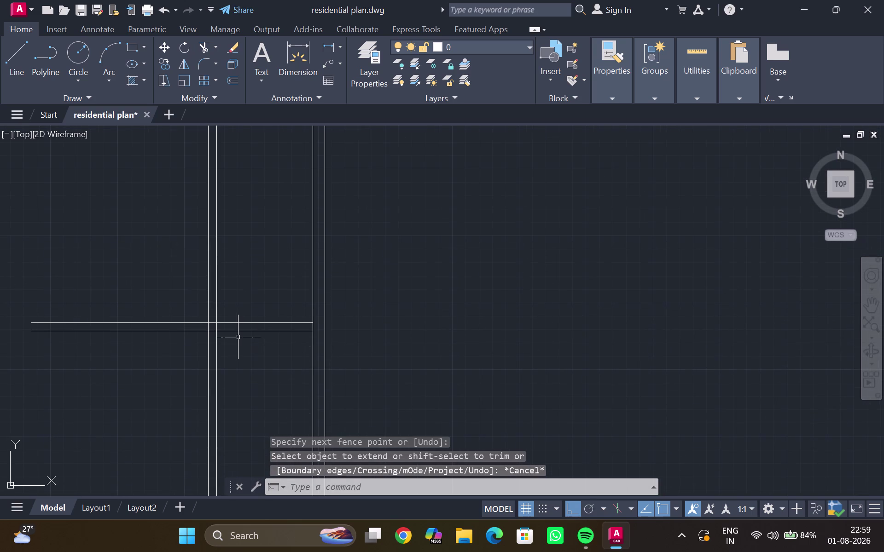
text(dl)
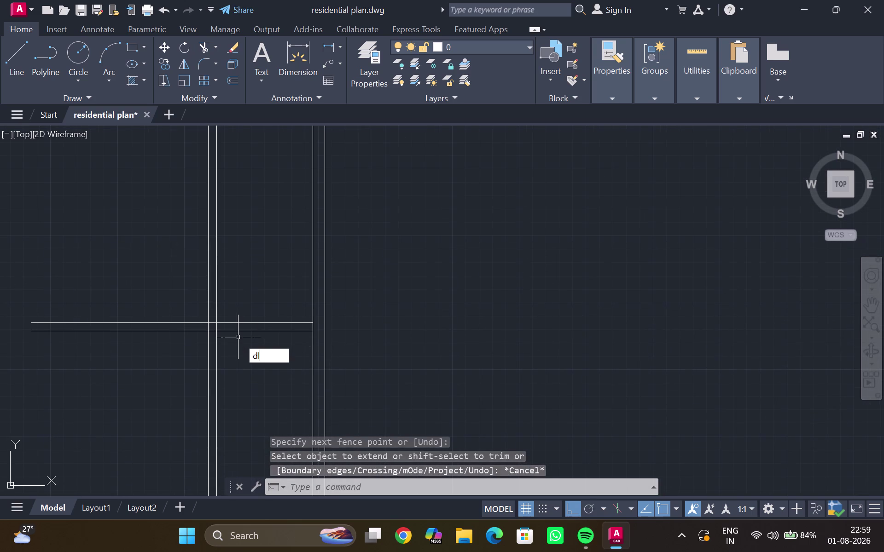
text(i)
key(Return)
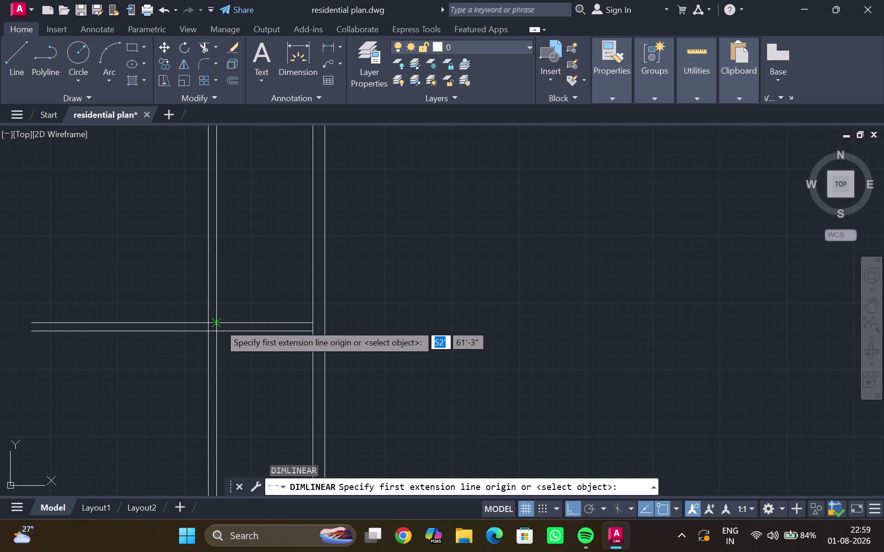
click(219, 324)
click(311, 323)
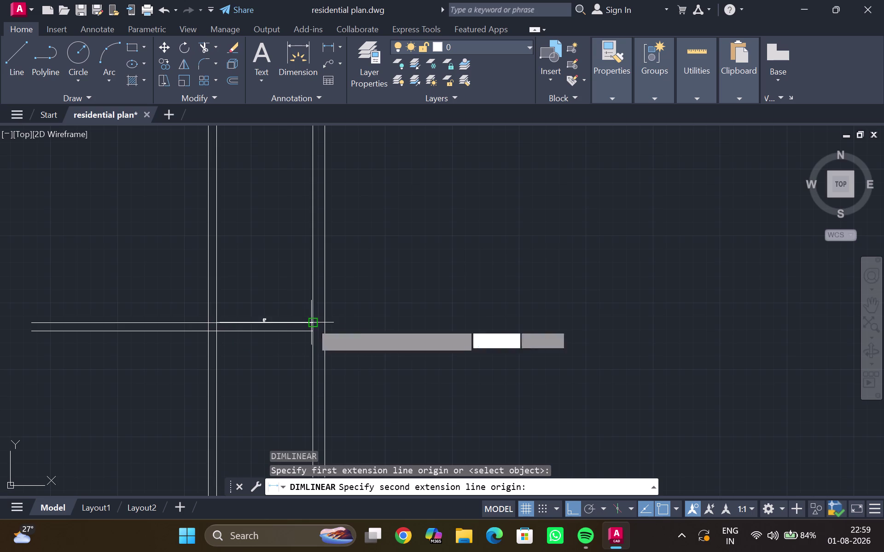
scroll(up, 3)
key(Escape)
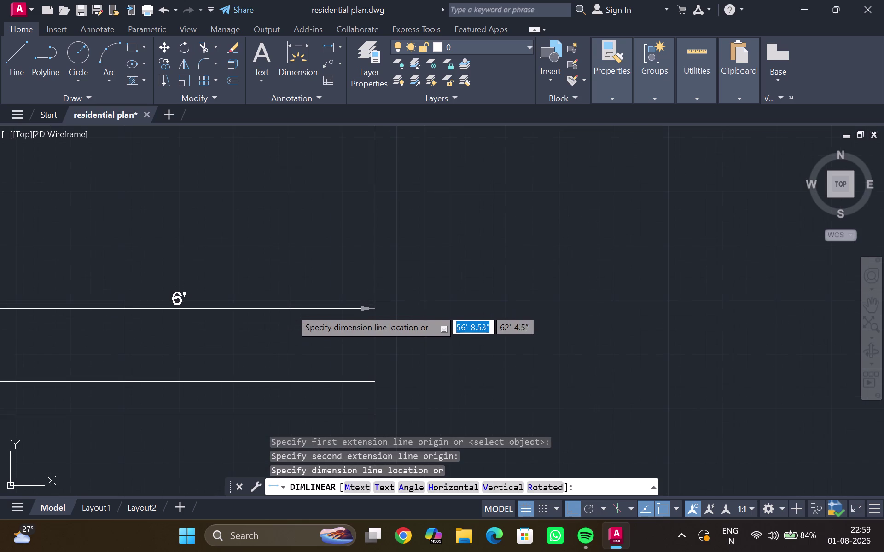
scroll(down, 3)
middle_click(269, 329)
middle_drag(132, 376, 132, 380)
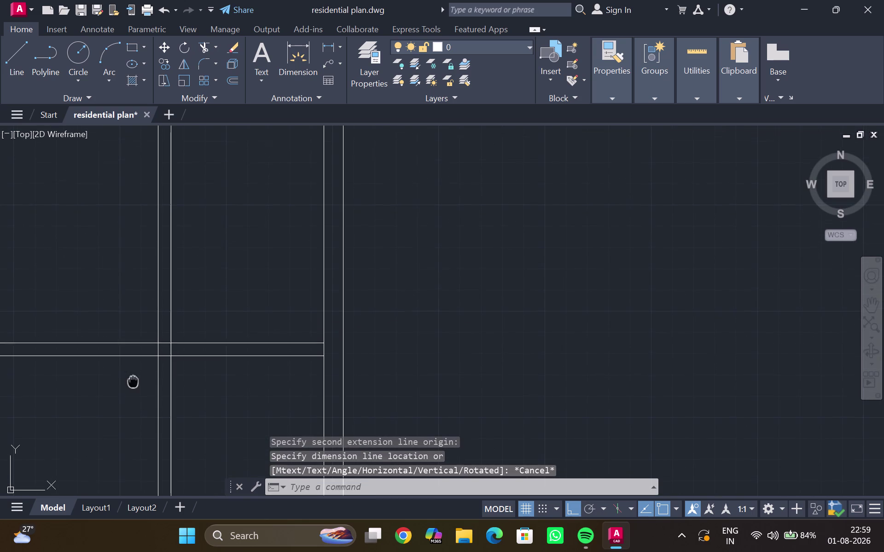
middle_drag(132, 380, 263, 386)
scroll(up, 3)
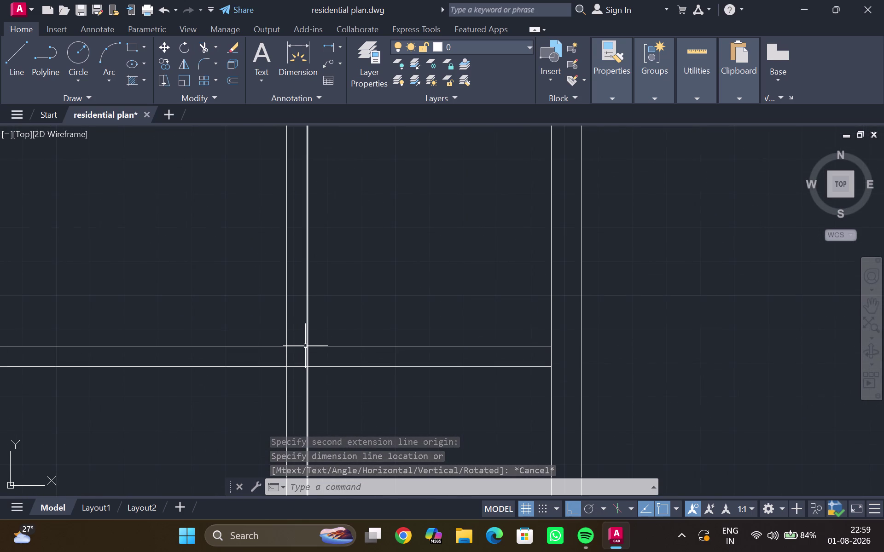
scroll(down, 3)
middle_drag(379, 374, 379, 372)
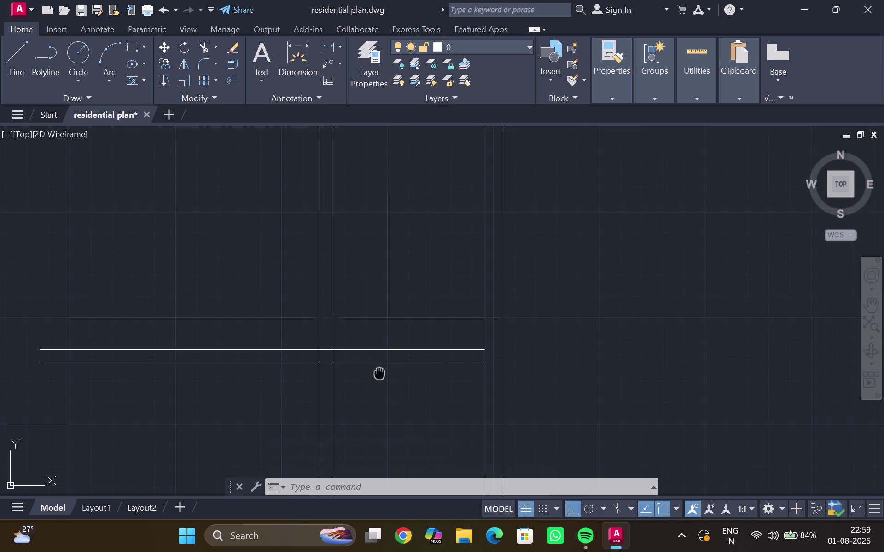
middle_drag(379, 372, 353, 292)
scroll(down, 3)
middle_drag(366, 384, 351, 266)
middle_drag(349, 366, 346, 279)
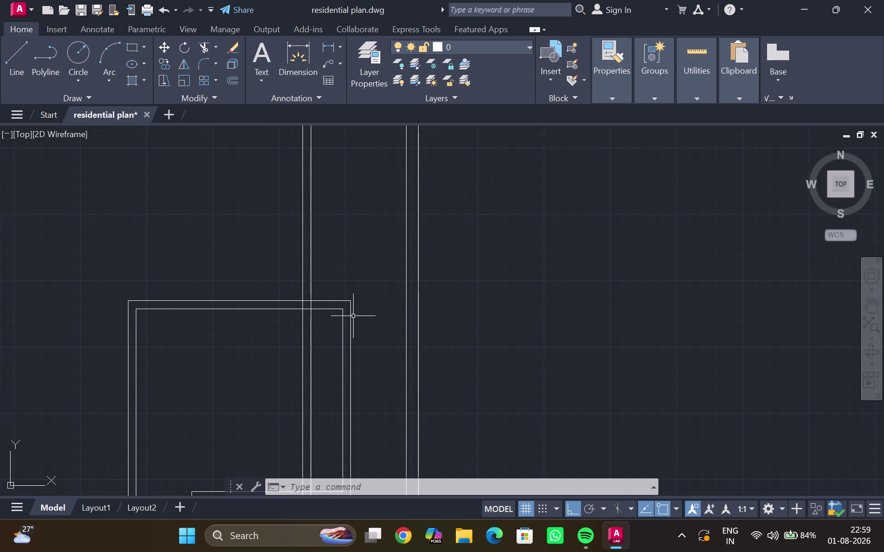
scroll(up, 3)
middle_drag(348, 319, 369, 295)
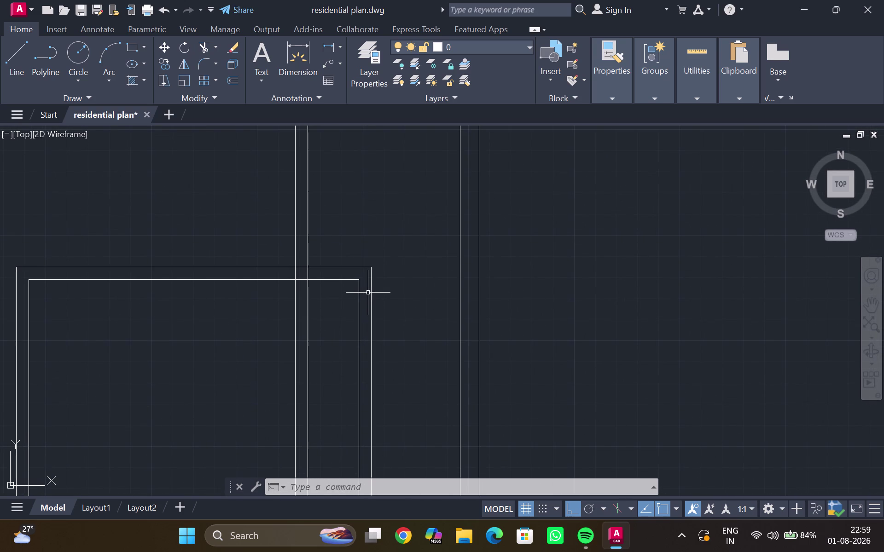
text(dli)
key(Return)
key(backslash)
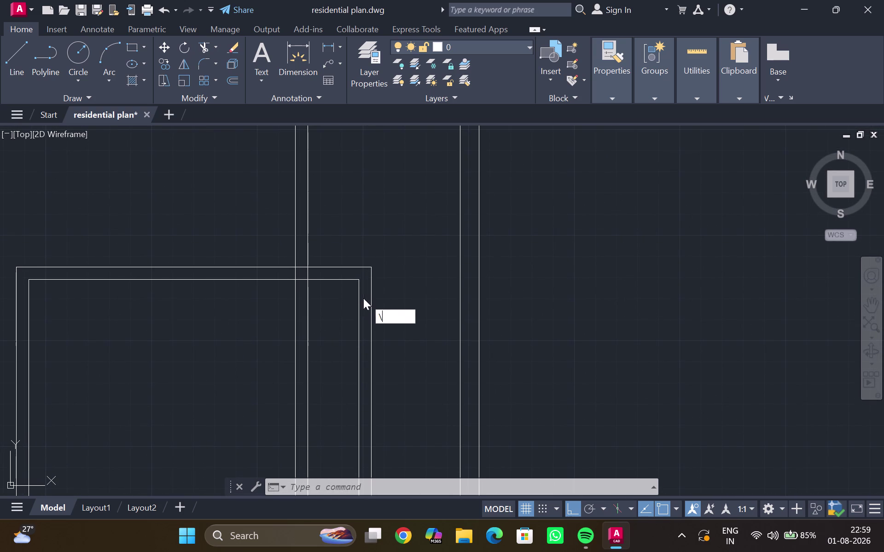
key(BackSpace)
text(d)
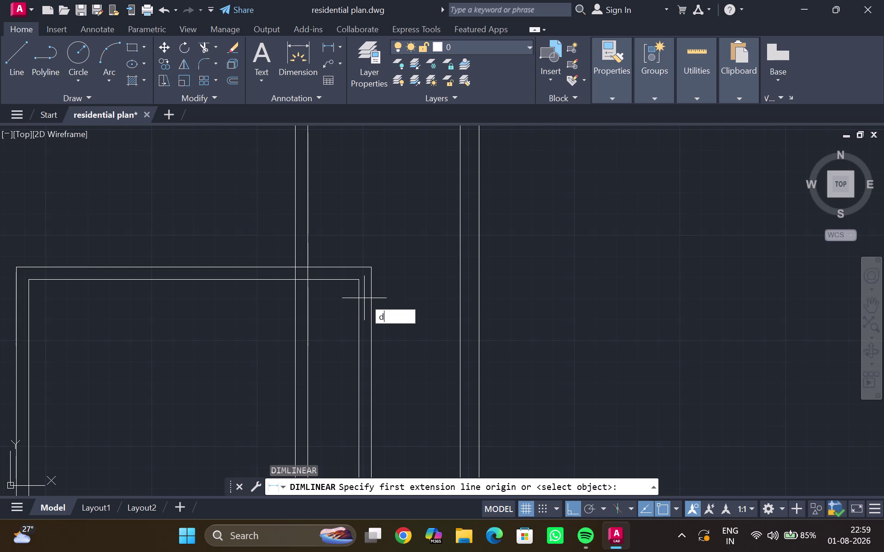
text(li)
key(Return)
click(355, 284)
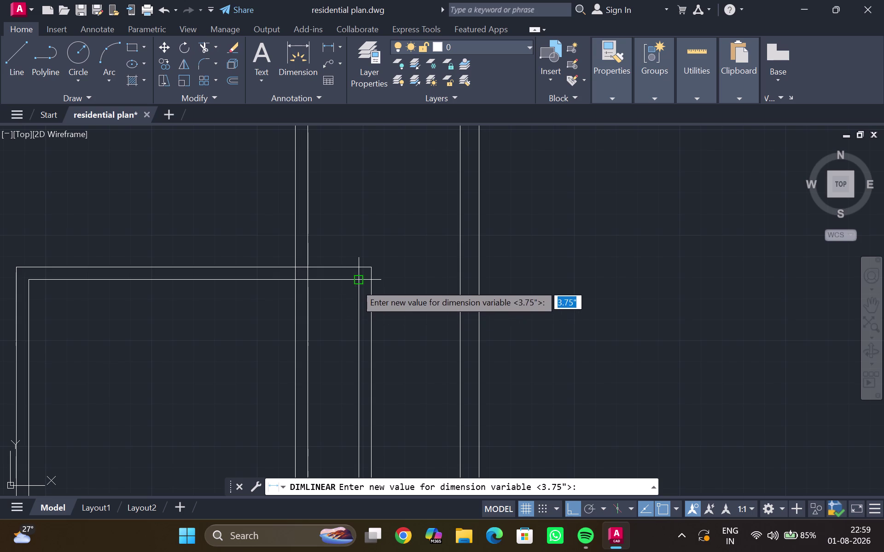
click(33, 283)
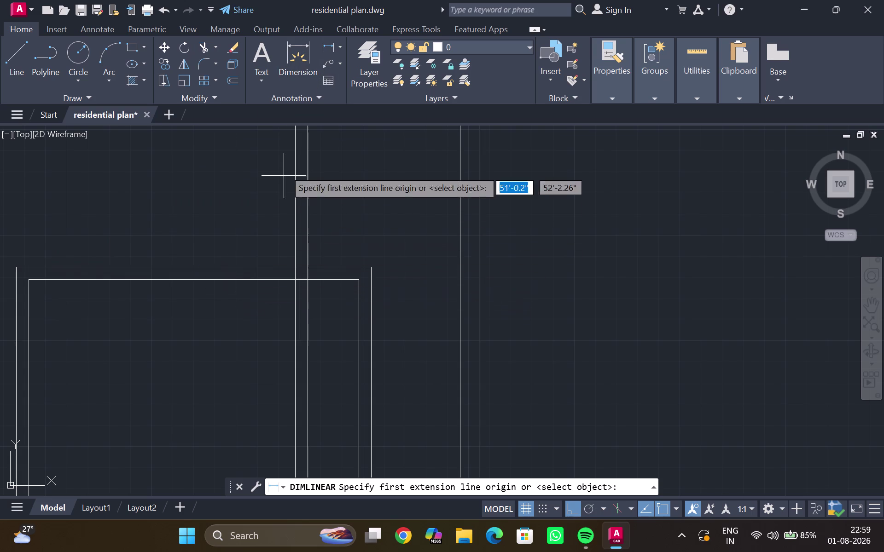
click(323, 53)
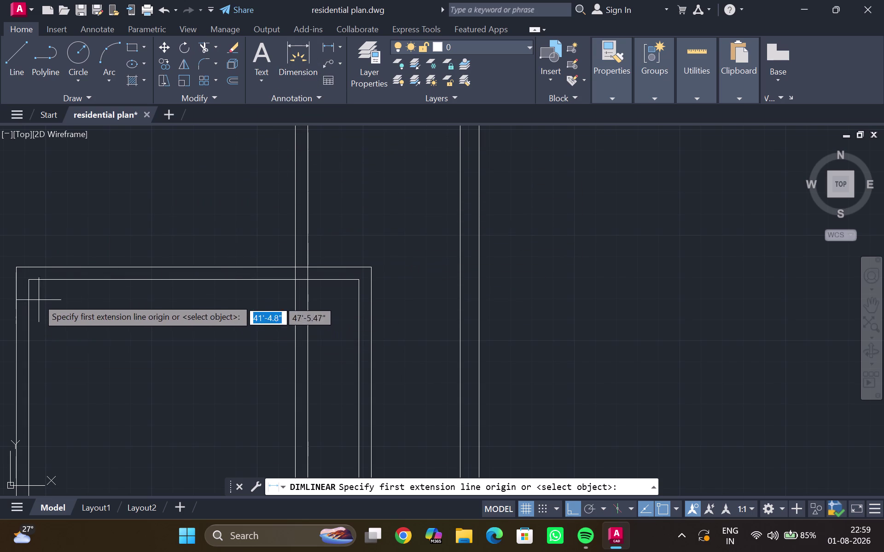
click(30, 284)
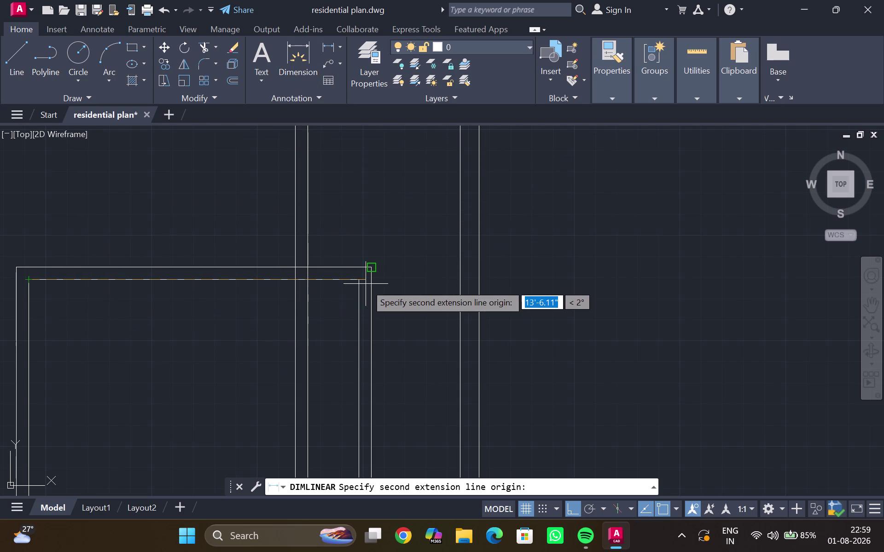
click(354, 280)
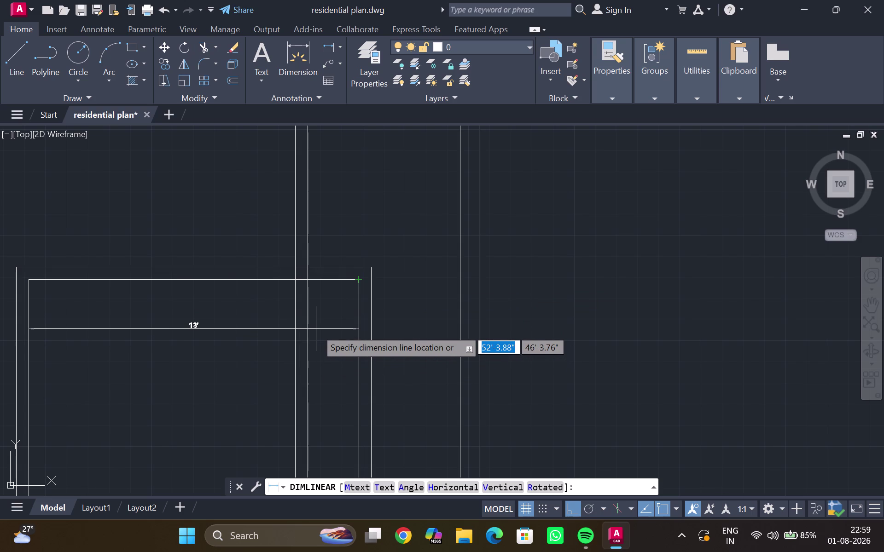
key(Escape)
middle_drag(282, 319, 286, 460)
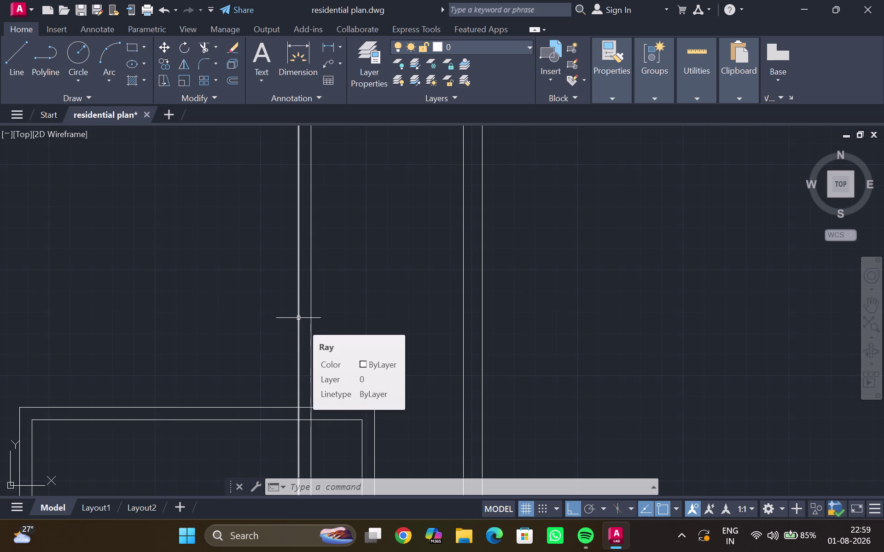
click(298, 316)
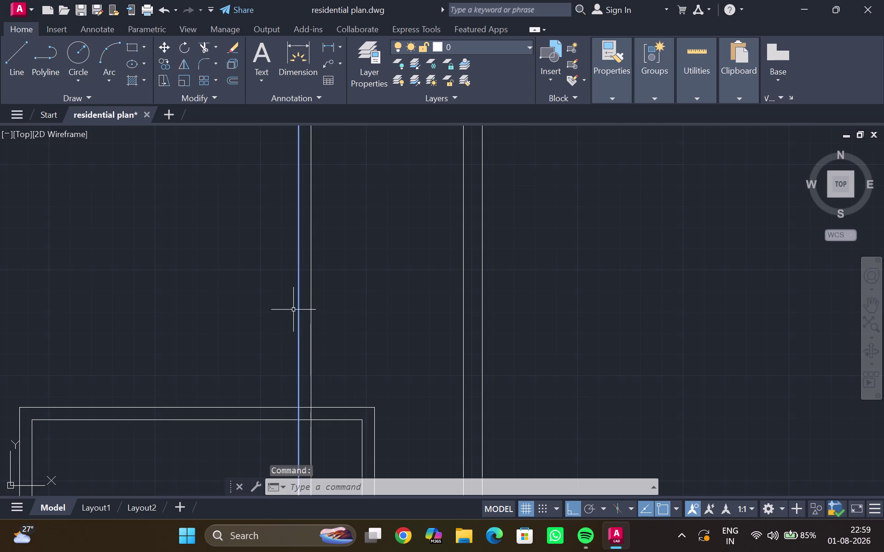
key(Escape)
scroll(down, 3)
middle_drag(291, 339, 288, 293)
scroll(up, 3)
middle_drag(288, 330, 285, 205)
middle_drag(285, 213, 294, 442)
middle_drag(252, 313, 254, 366)
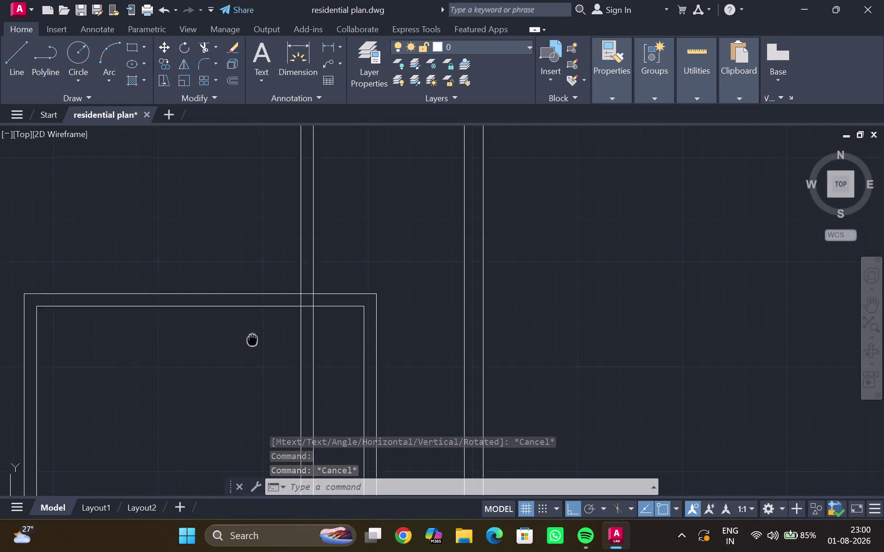
Begin offsetting the vertical ray line, then cancel the mistyped distance.
middle_drag(254, 366, 262, 390)
click(312, 278)
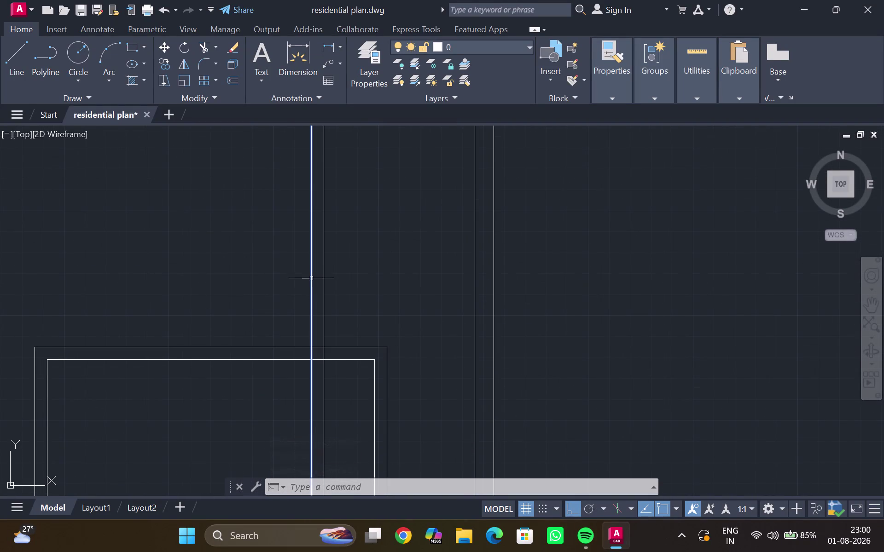
key(o)
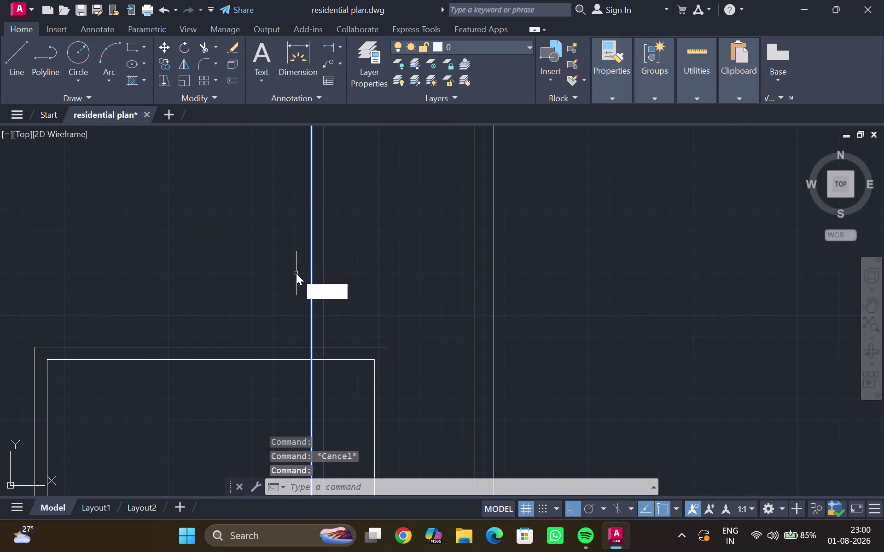
key(Return)
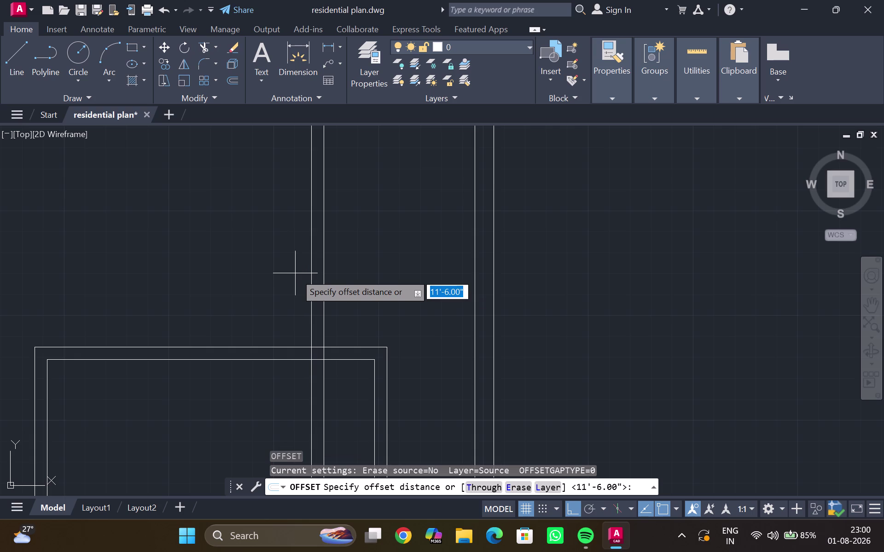
key(1)
key(1)
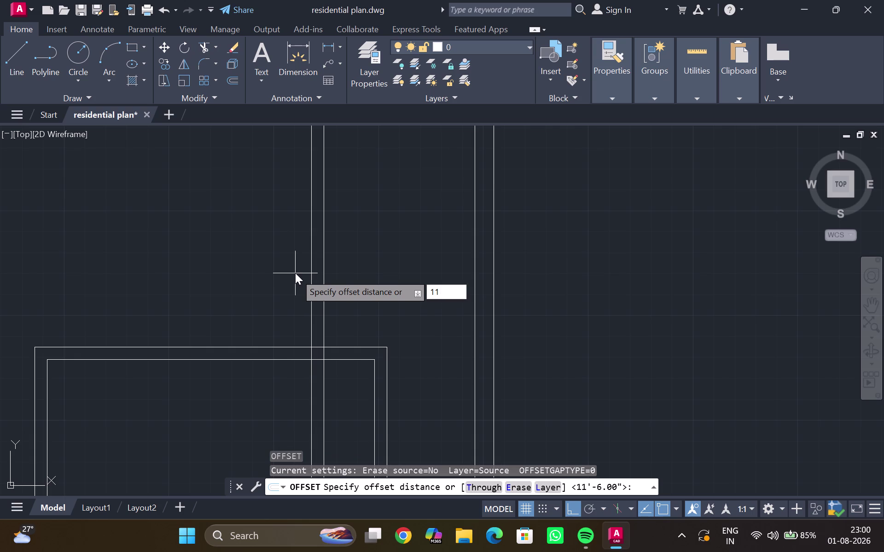
key(super+p)
key(BackSpace)
key(BackSpace)
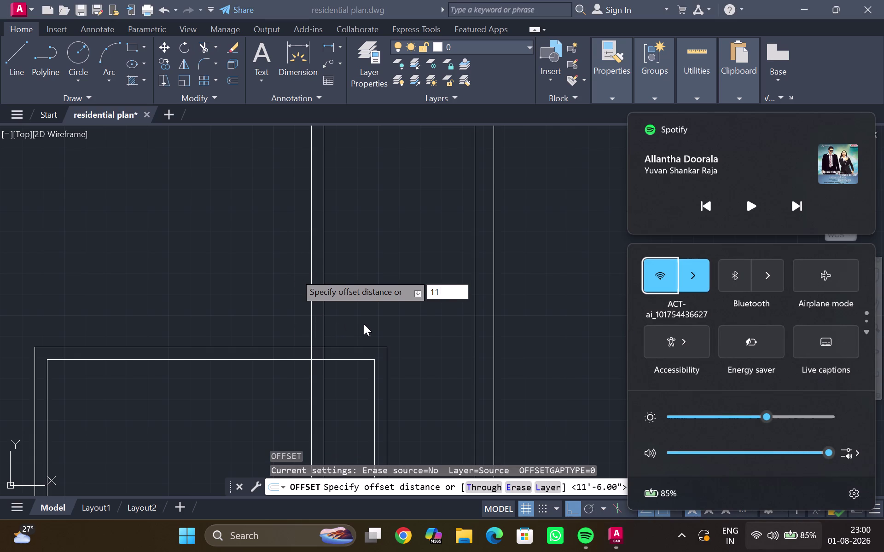
key(Escape)
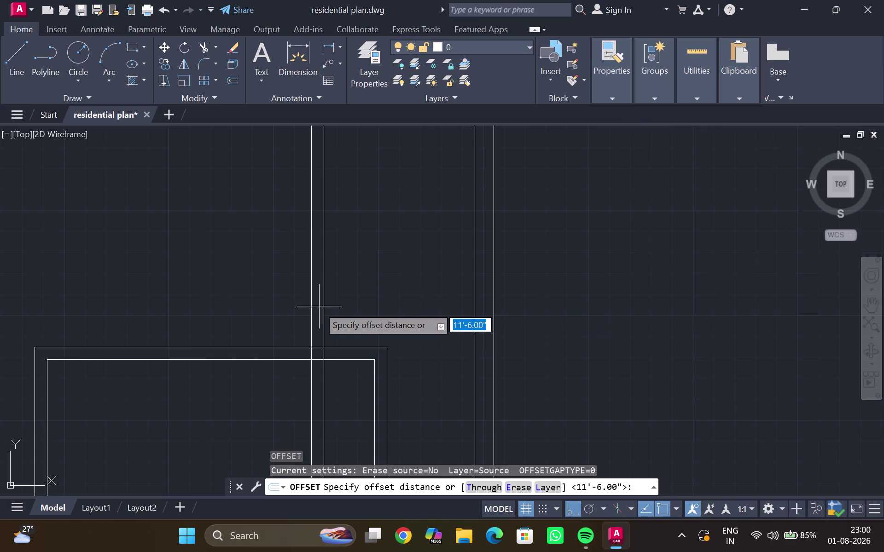
click(310, 295)
key(Escape)
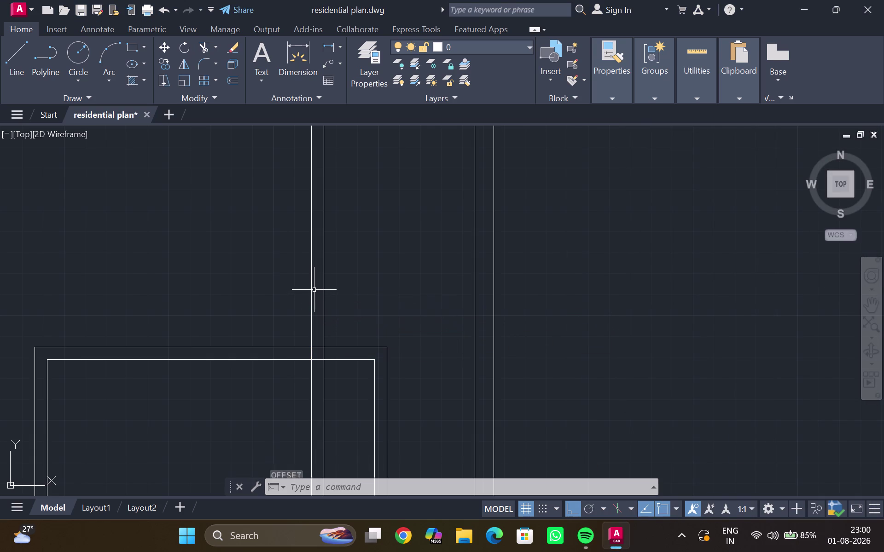
key(Escape)
Offset the vertical ray line by 10'6" to create a new vertical line.
click(312, 288)
text(o)
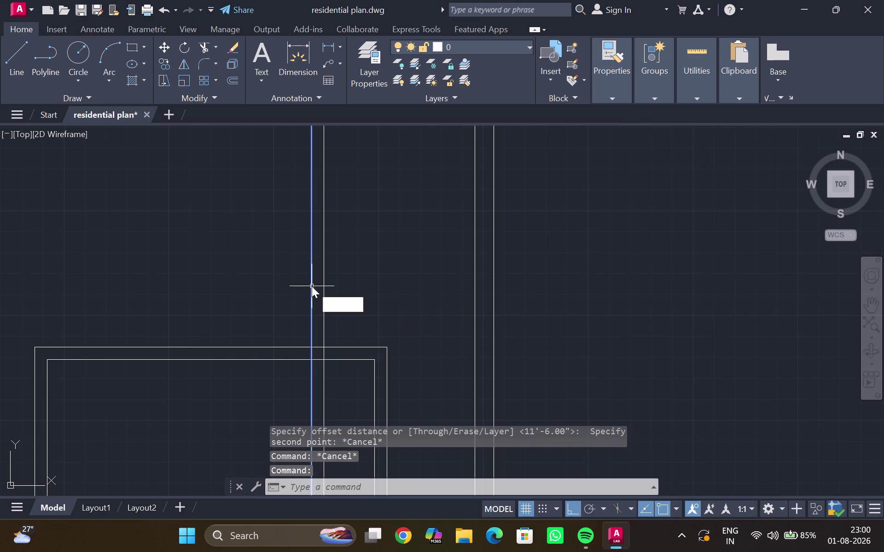
text(])
key(BackSpace)
key(Return)
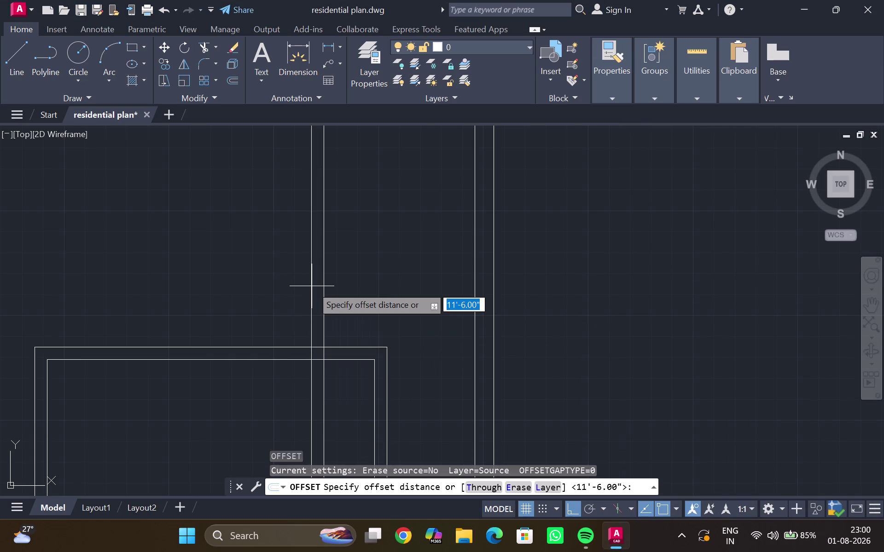
key(1)
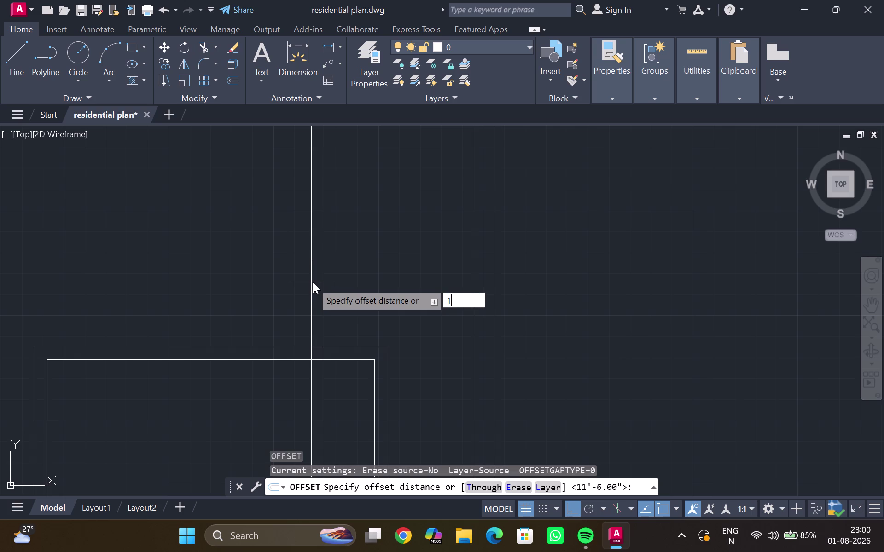
key(0)
key(apostrophe)
key(6)
key(shift+quotedbl)
key(Return)
click(225, 288)
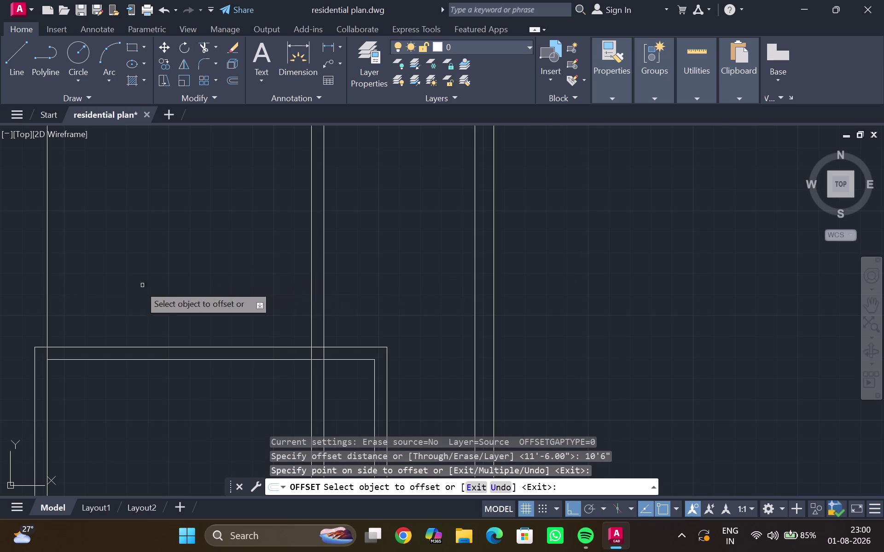
Offset the left ray line by 6", then pan toward the staircase area.
click(46, 278)
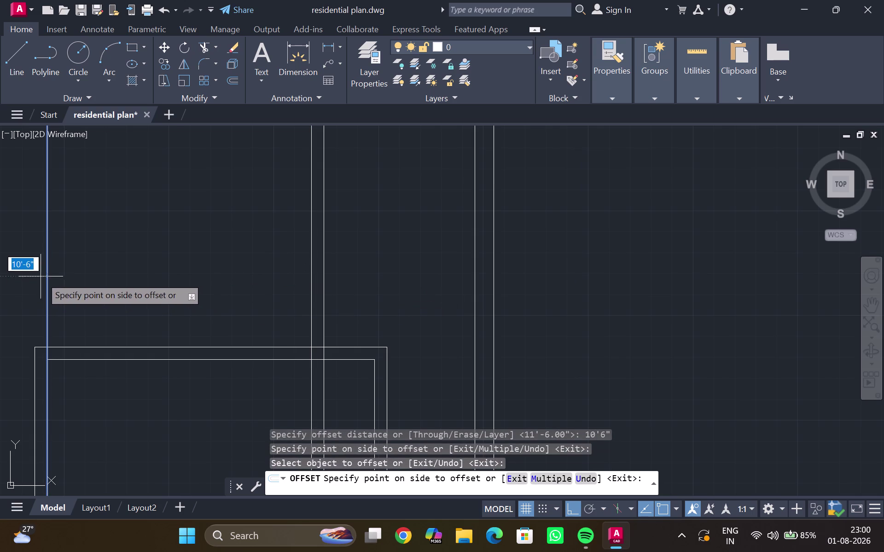
text(6")
key(Return)
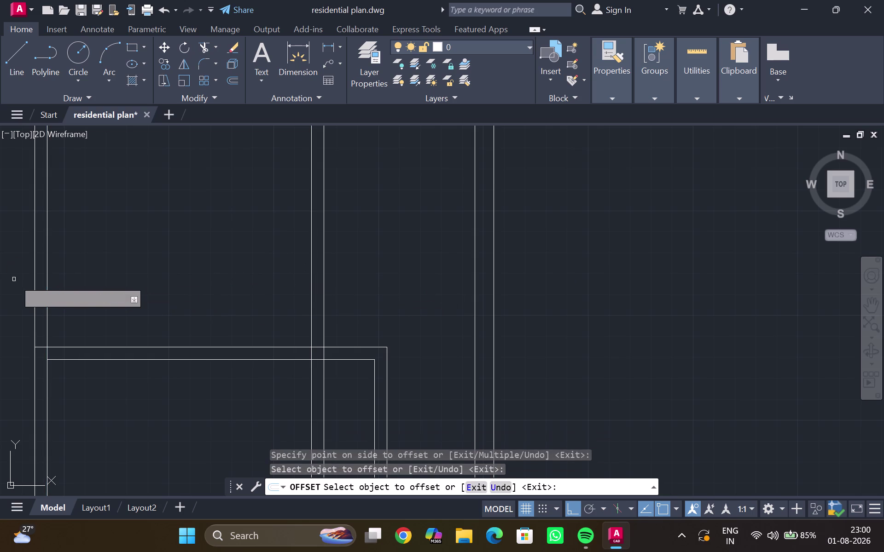
key(Escape)
scroll(down, 3)
middle_drag(95, 268, 207, 320)
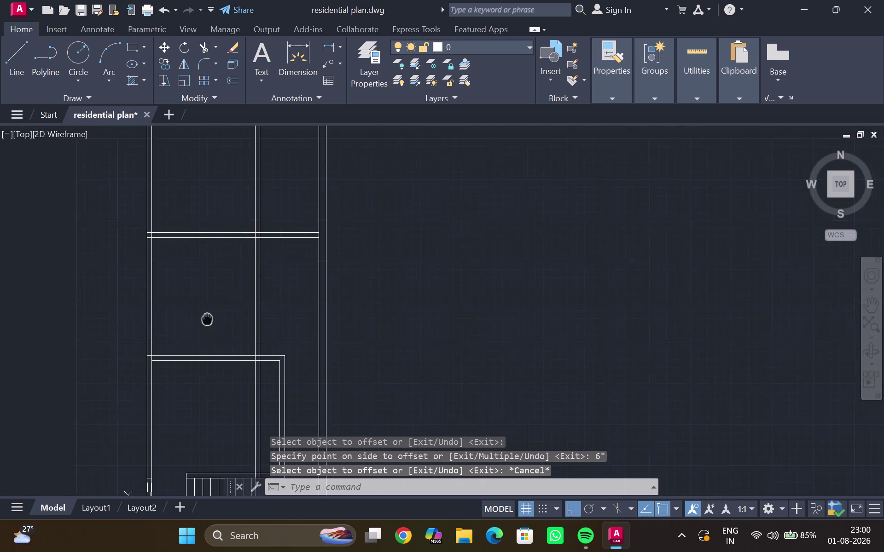
middle_drag(207, 320, 207, 318)
scroll(down, 3)
middle_drag(205, 301, 196, 379)
text(tr)
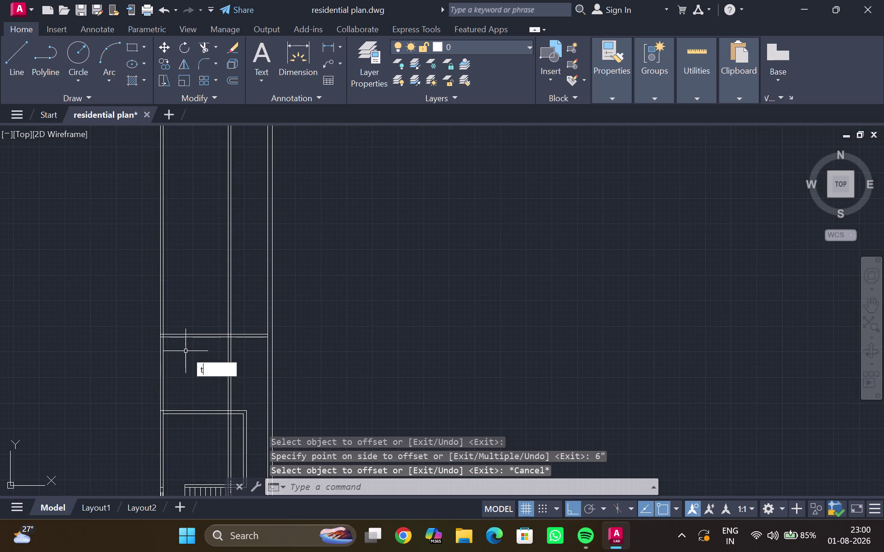
key(Return)
drag(128, 292, 246, 314)
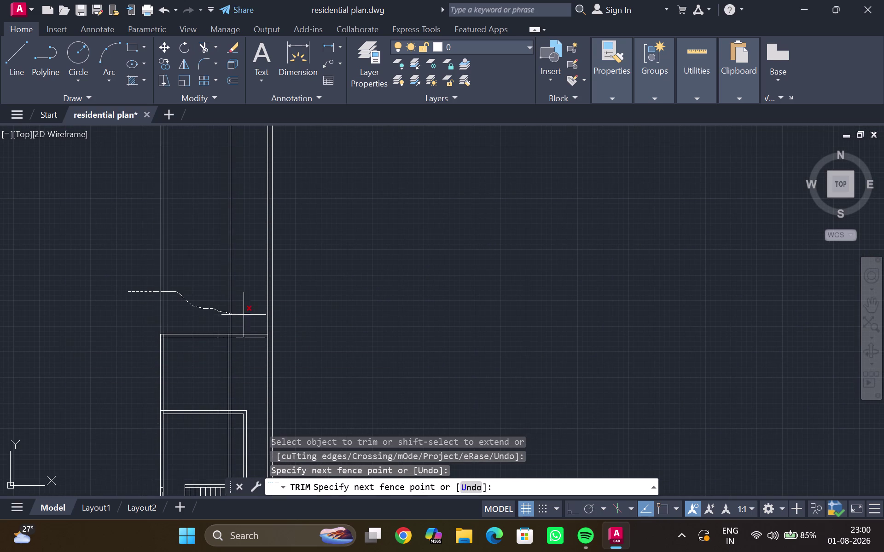
drag(246, 315, 250, 315)
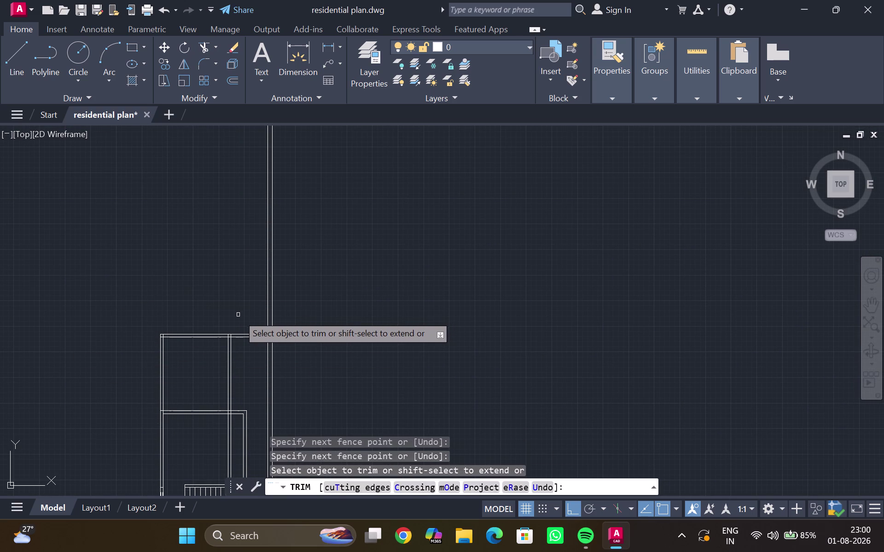
drag(245, 330, 251, 368)
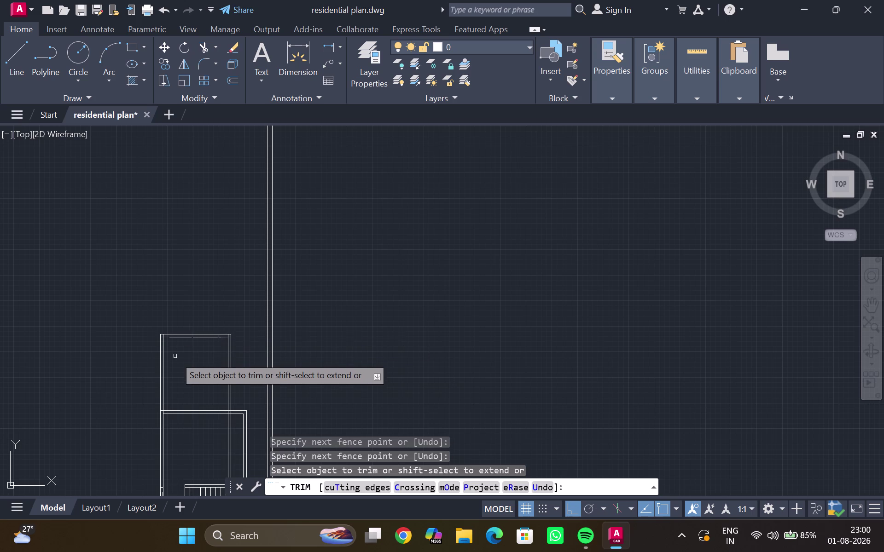
middle_drag(179, 361, 204, 341)
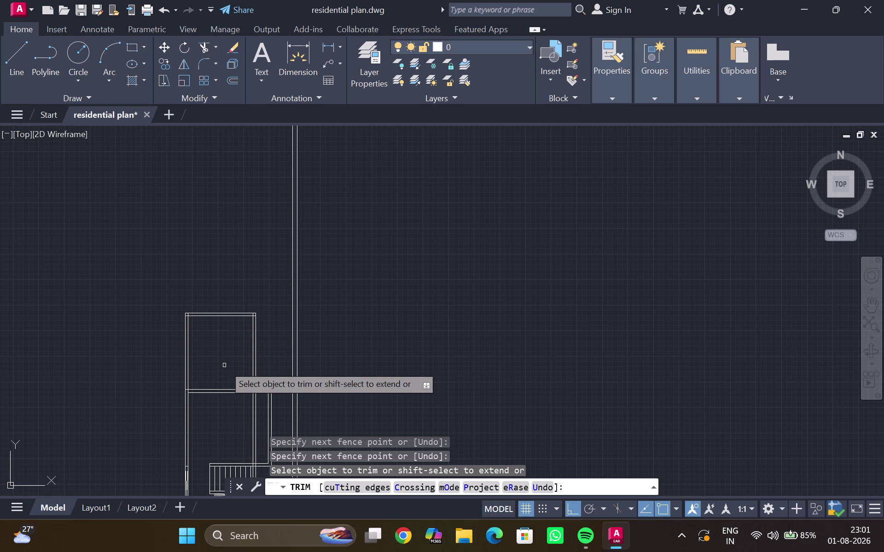
key(ctrl+z)
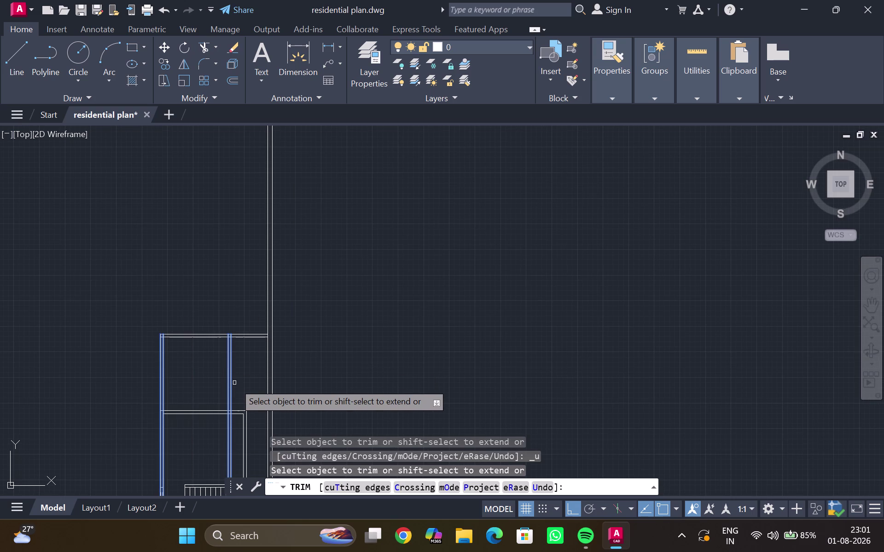
key(ctrl+z)
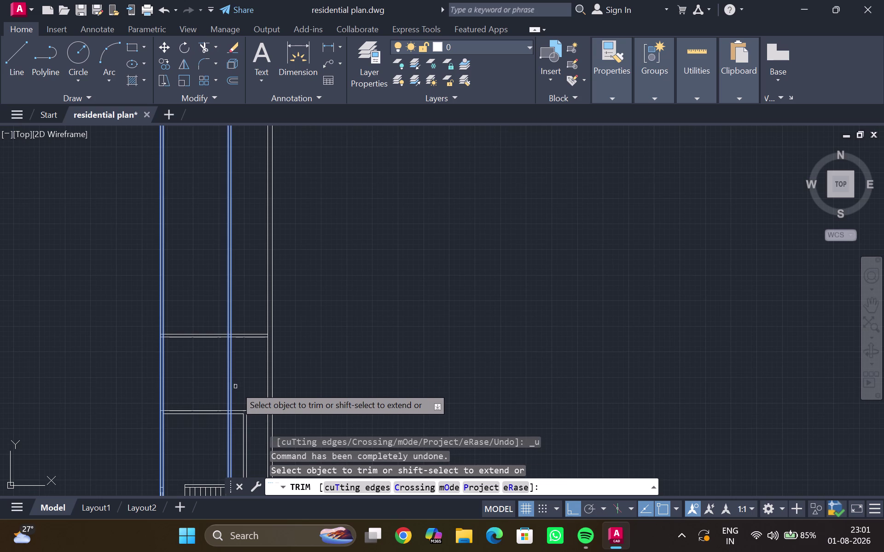
key(Escape)
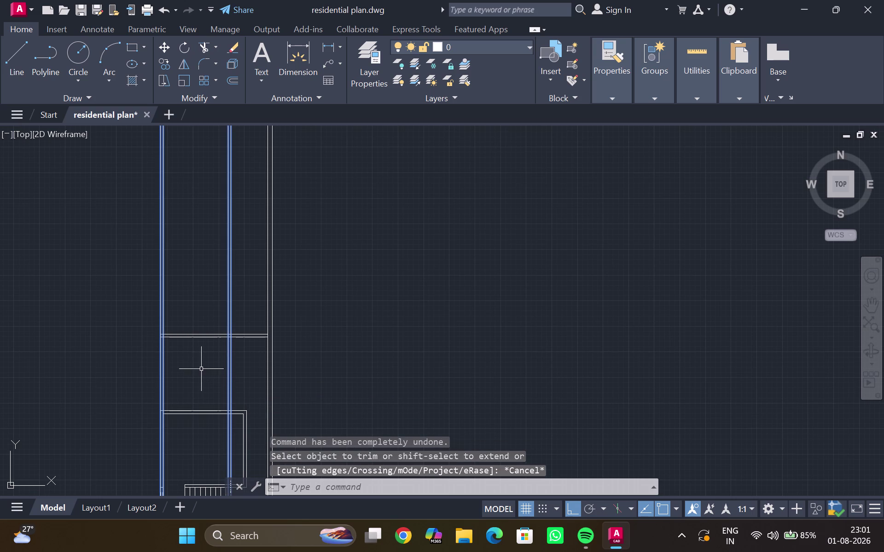
drag(165, 379, 126, 382)
click(168, 366)
drag(163, 370, 154, 373)
click(150, 372)
drag(158, 369, 159, 370)
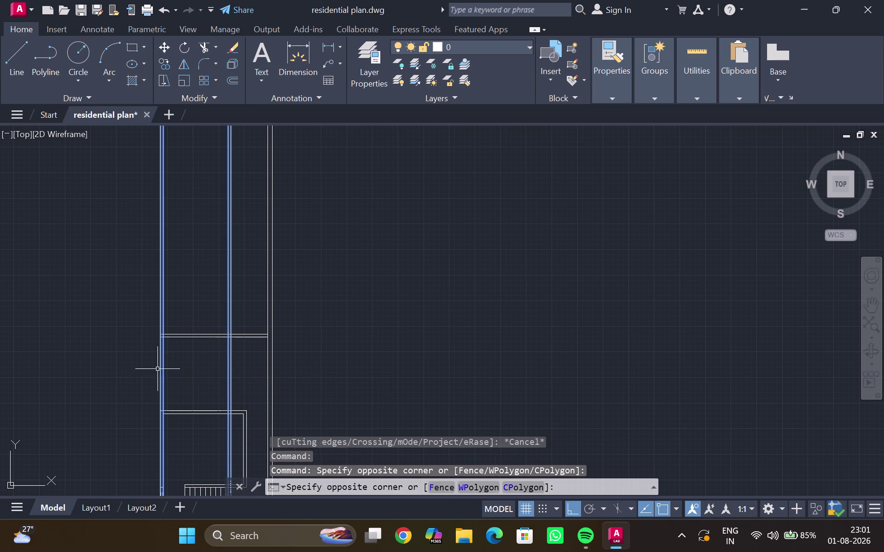
drag(159, 370, 167, 367)
click(179, 361)
key(Escape)
key(Escape)
key(Escape)
key(Escape)
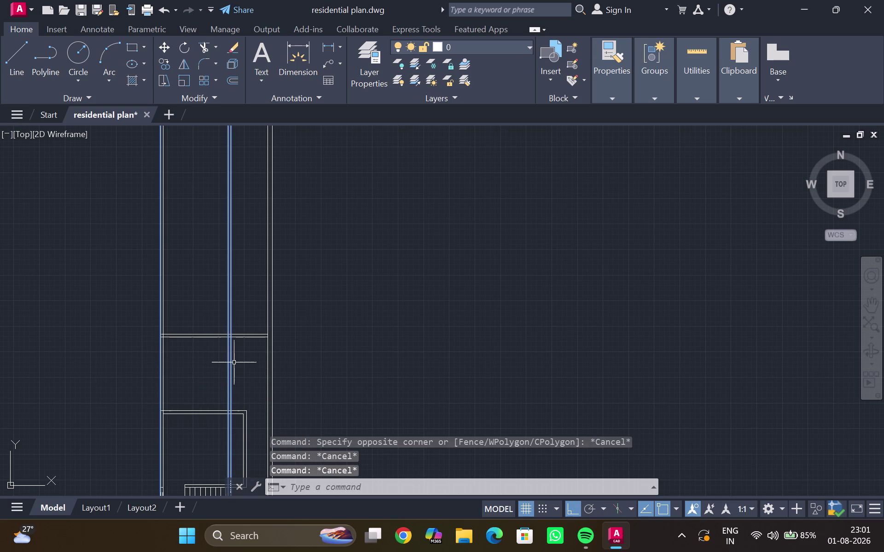
scroll(down, 3)
scroll(up, 3)
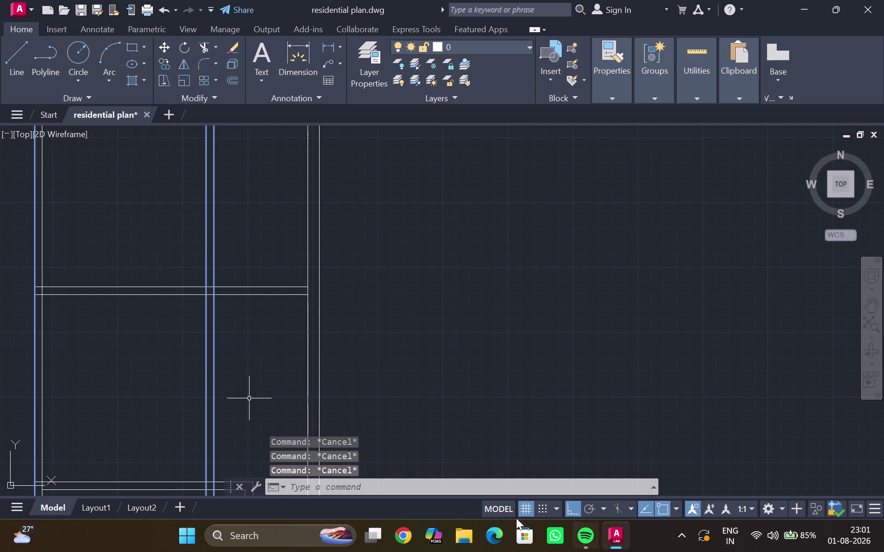
click(215, 433)
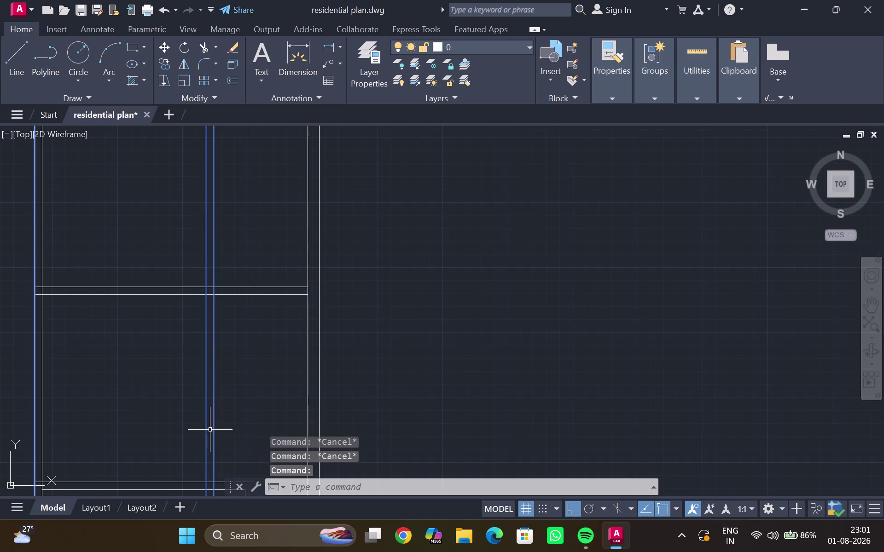
double_click(211, 428)
click(214, 427)
key(Escape)
click(215, 426)
click(205, 426)
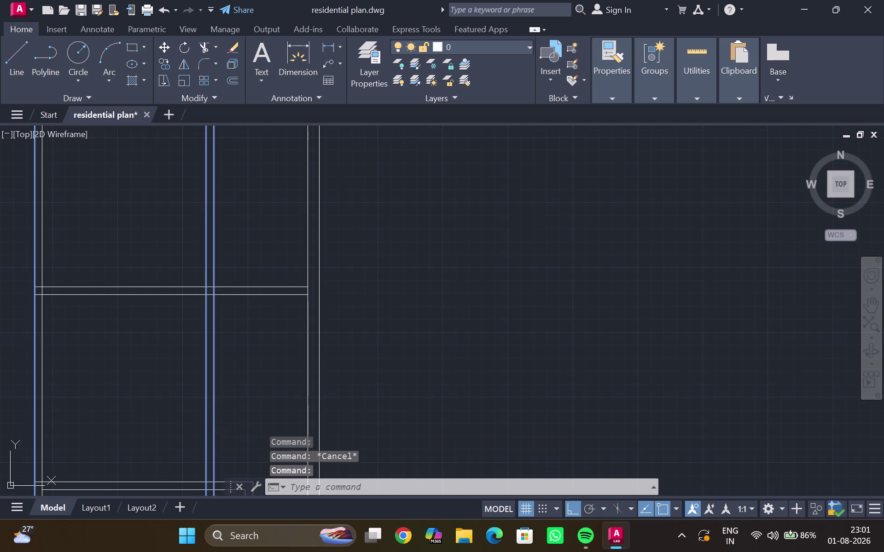
key(Escape)
key(Escape)
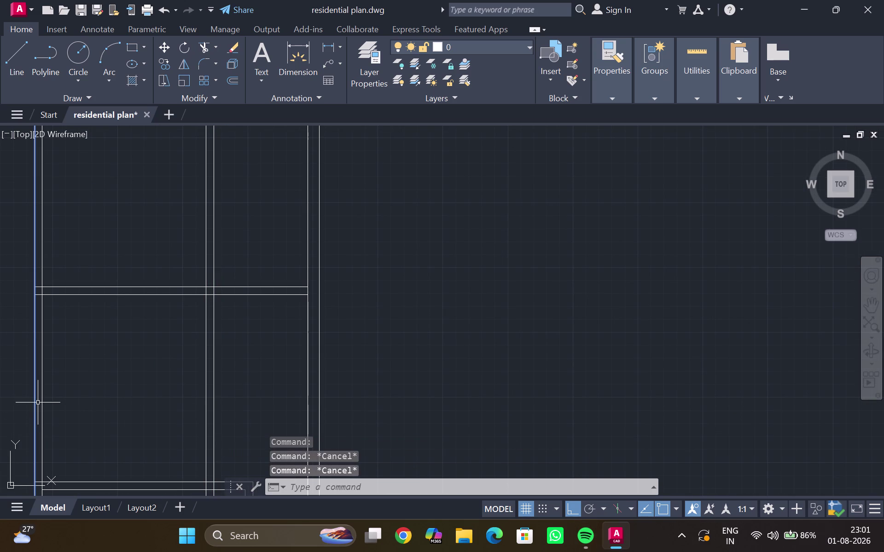
click(35, 398)
key(Escape)
scroll(down, 3)
middle_drag(50, 397, 332, 249)
scroll(up, 3)
middle_drag(336, 252, 339, 257)
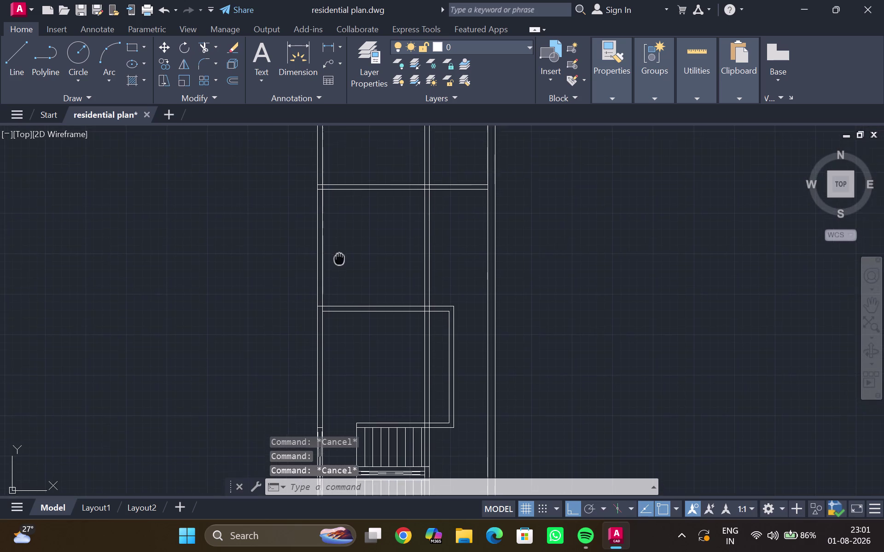
middle_drag(339, 256, 345, 277)
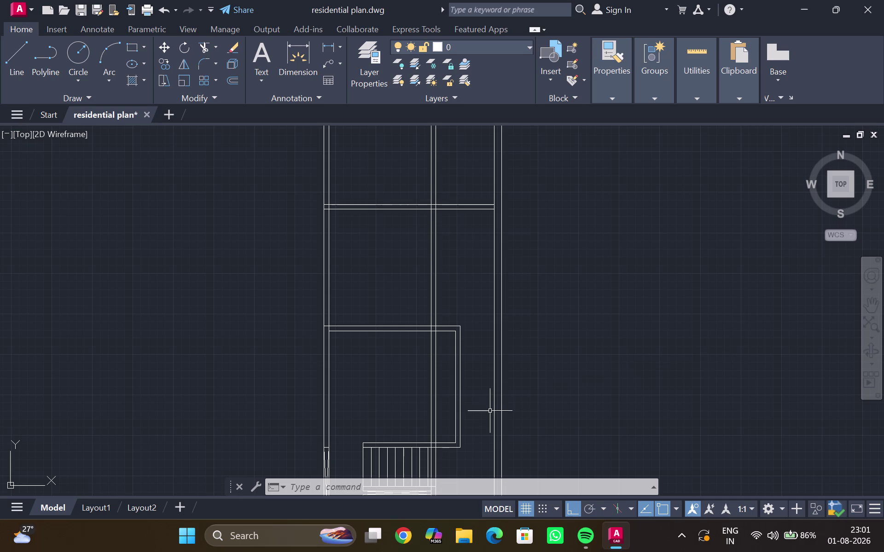
key(e)
key(x)
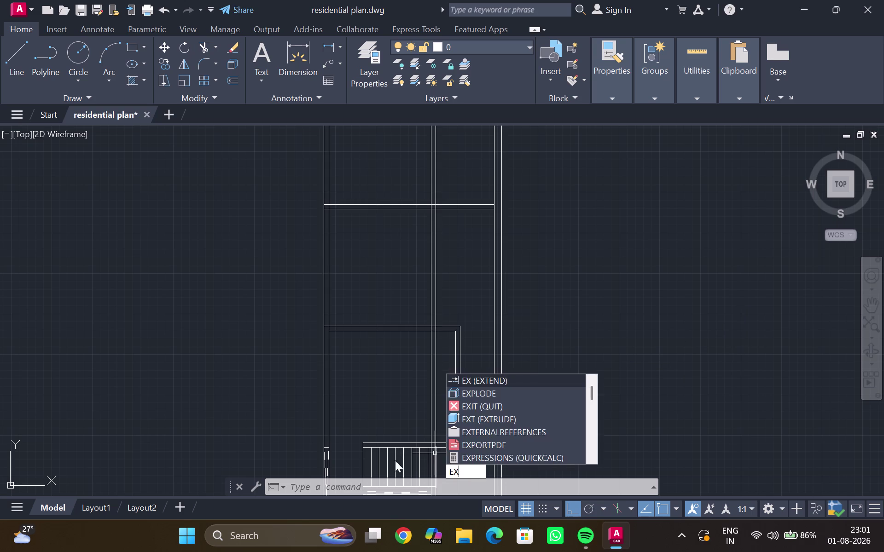
key(Return)
scroll(up, 3)
middle_drag(377, 355, 380, 366)
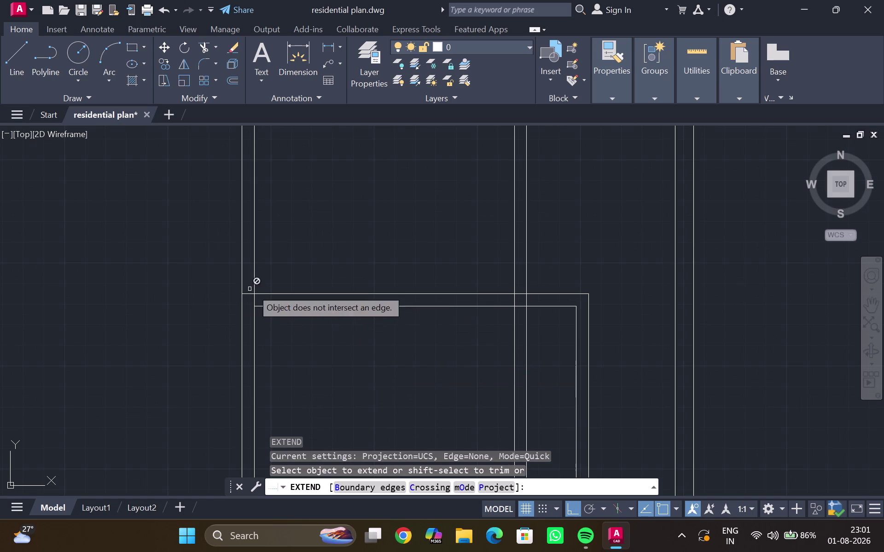
click(274, 306)
key(Escape)
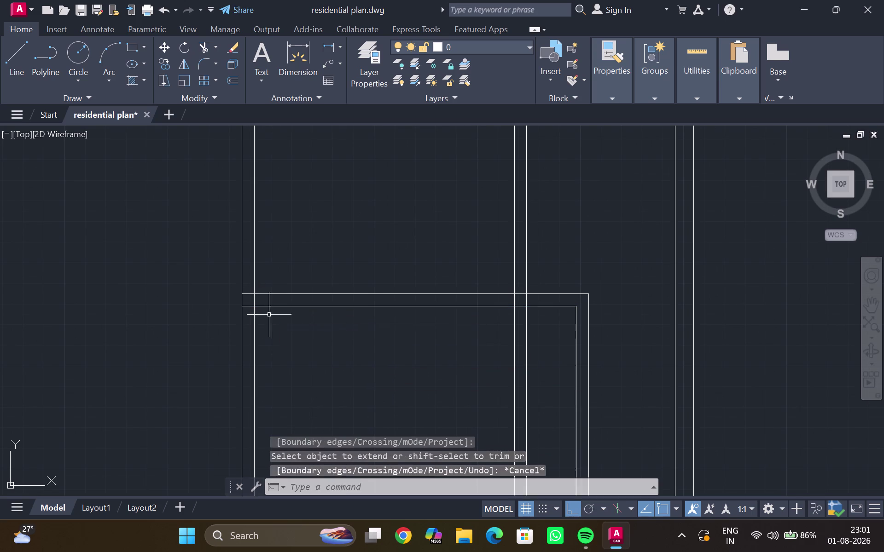
scroll(down, 3)
middle_drag(287, 284, 299, 377)
scroll(down, 3)
scroll(up, 3)
middle_drag(302, 341, 356, 288)
scroll(up, 3)
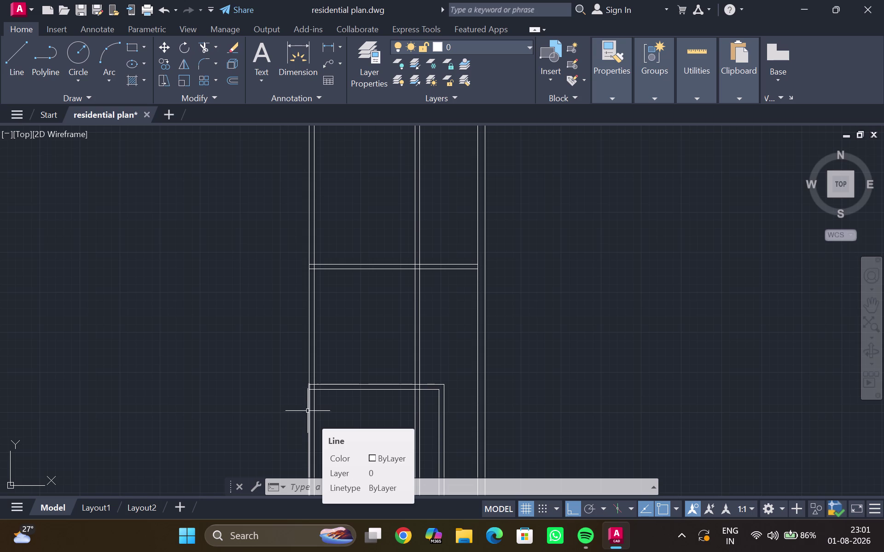
middle_drag(362, 309, 372, 377)
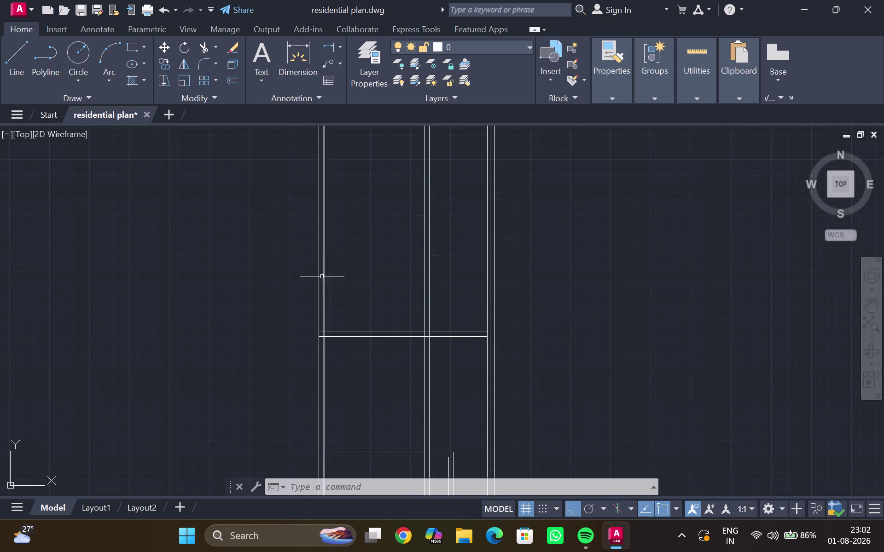
scroll(up, 3)
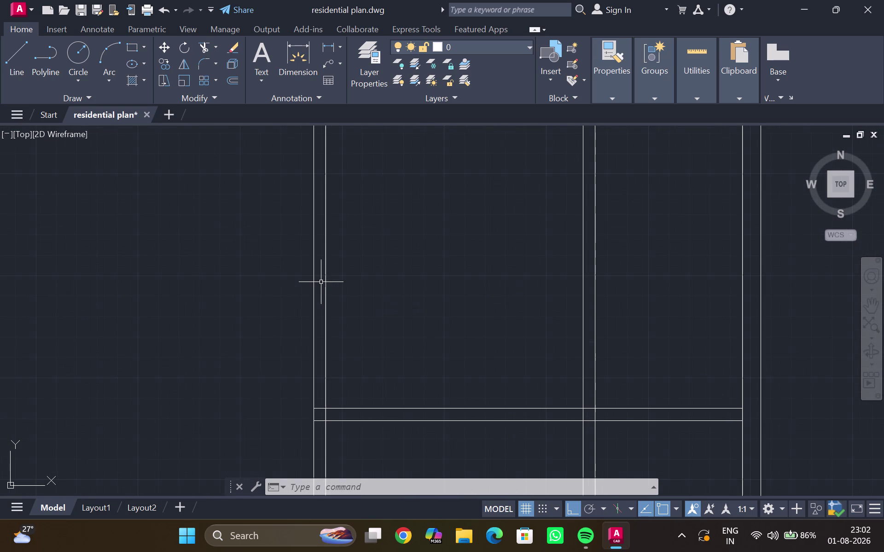
middle_drag(322, 282, 328, 269)
scroll(up, 3)
click(314, 282)
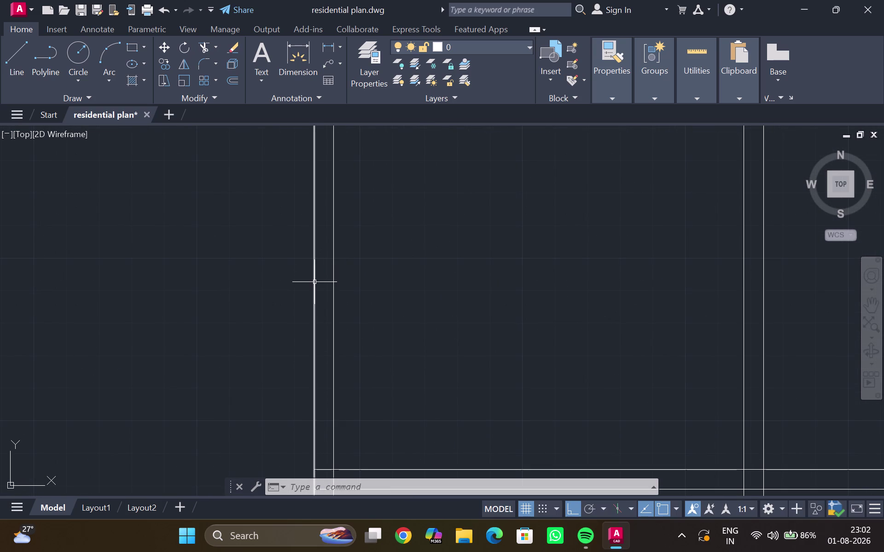
Offset a vertical wall line 11'6" to the left.
key(o)
key(Return)
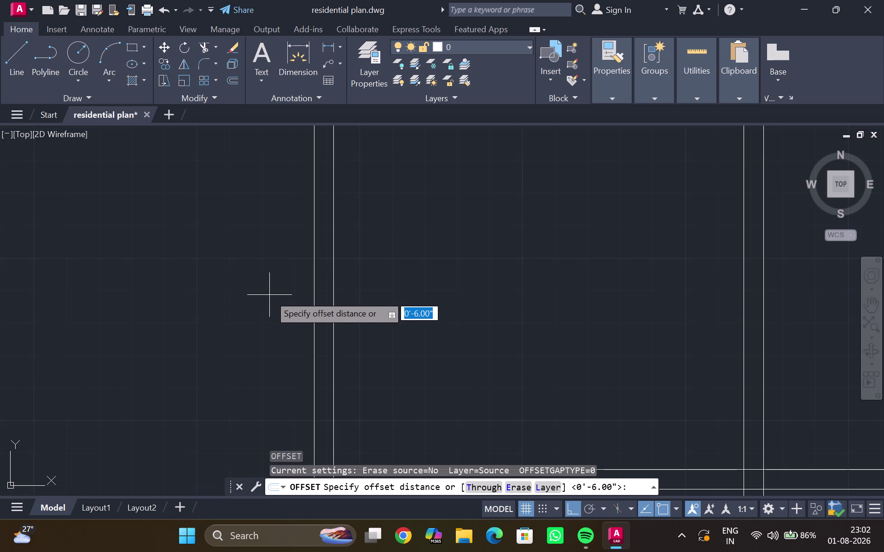
key(1)
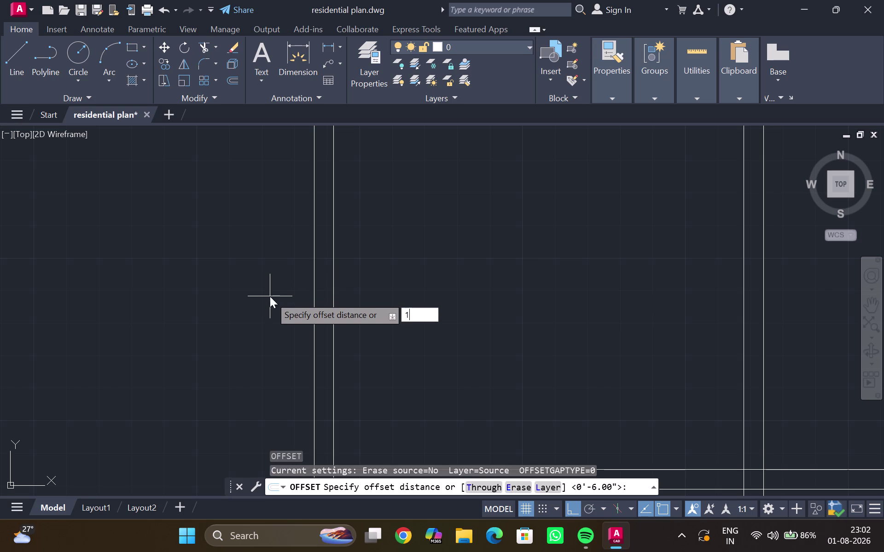
key(1)
key(apostrophe)
key(6)
key(shift+quotedbl)
key(Return)
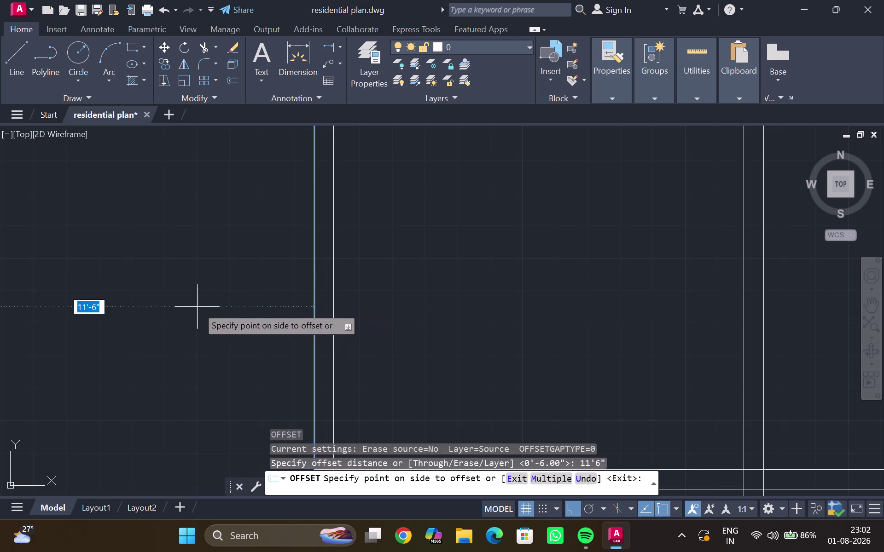
click(139, 292)
scroll(down, 3)
middle_drag(140, 289, 231, 276)
middle_drag(202, 298, 240, 274)
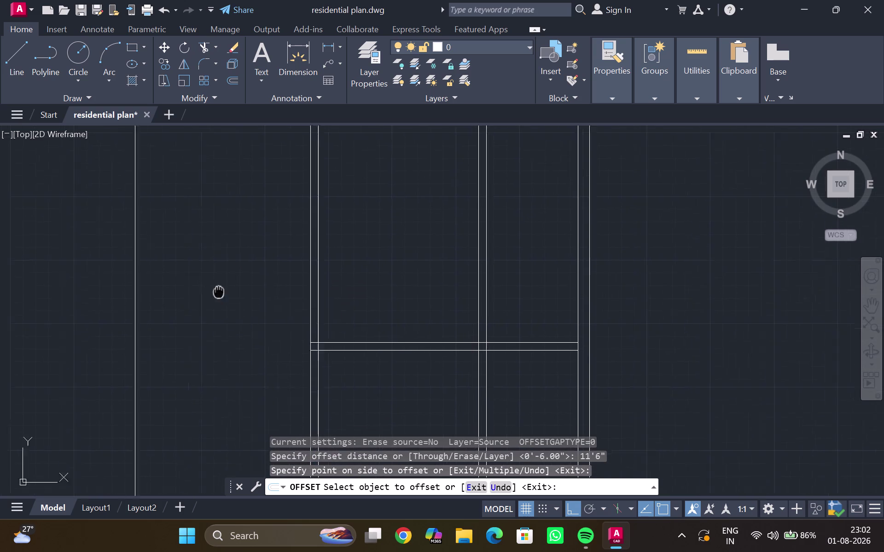
middle_drag(240, 274, 276, 240)
scroll(up, 3)
scroll(down, 3)
middle_drag(263, 289, 264, 275)
Offset the new wall line 6" to give the wall its thickness.
click(250, 248)
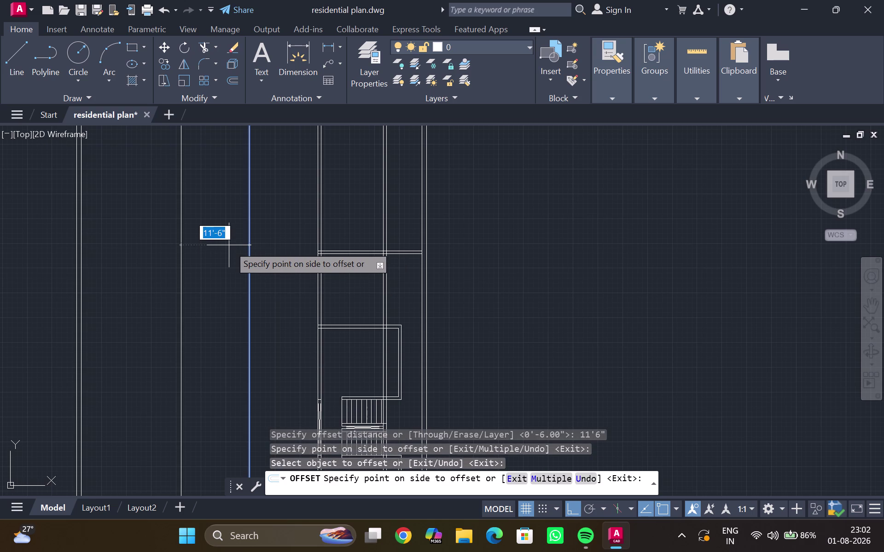
text(6")
key(Return)
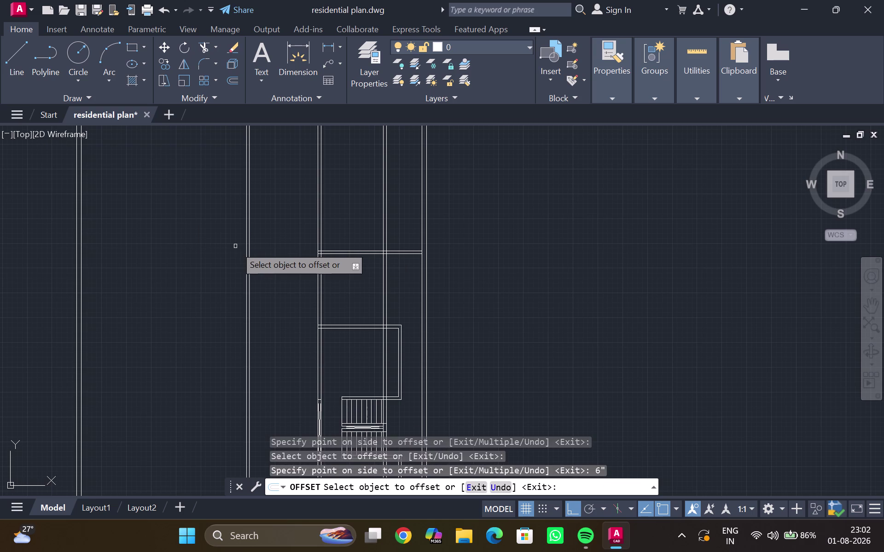
scroll(up, 3)
middle_click(277, 245)
scroll(up, 3)
scroll(down, 3)
middle_drag(306, 271, 300, 224)
scroll(down, 3)
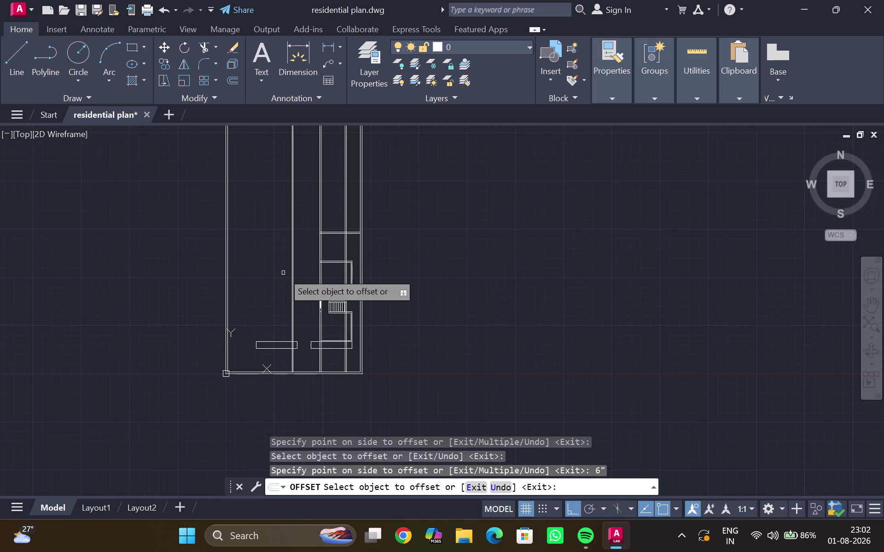
scroll(down, 3)
scroll(up, 3)
middle_drag(305, 266, 298, 289)
scroll(up, 3)
middle_drag(278, 283, 278, 284)
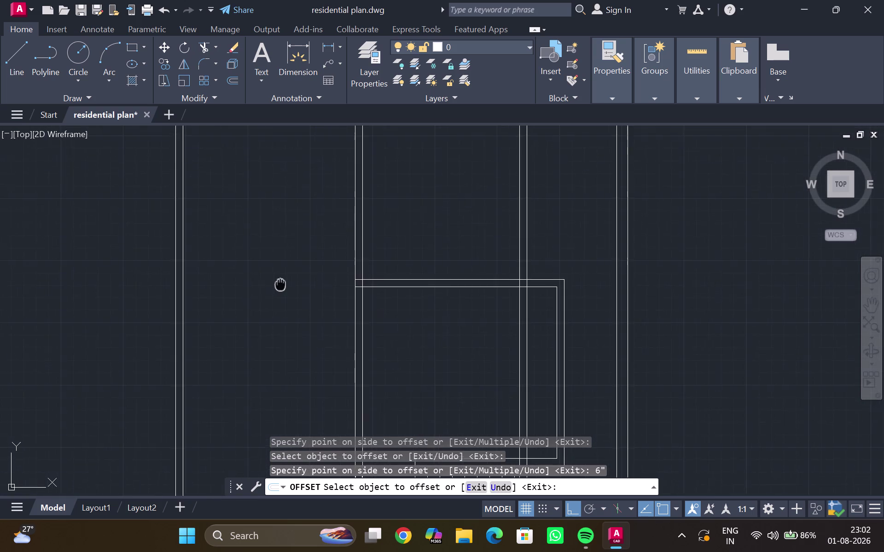
middle_drag(278, 284, 286, 307)
middle_drag(288, 265, 296, 341)
scroll(down, 3)
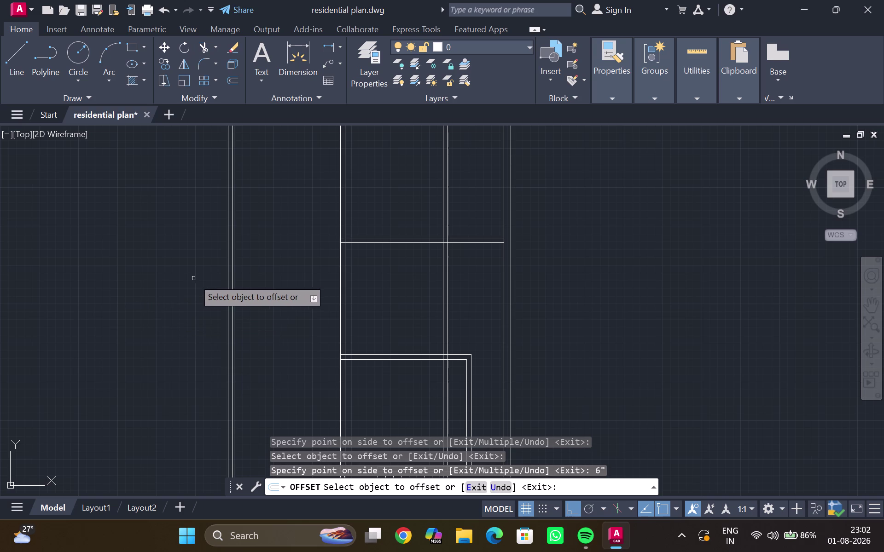
Offset another vertical wall line 14' to the left.
click(226, 273)
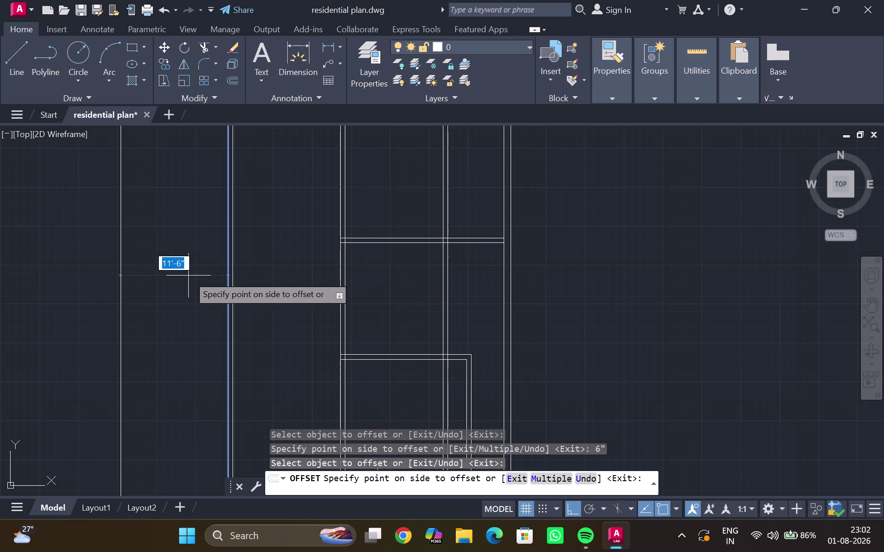
text(14)
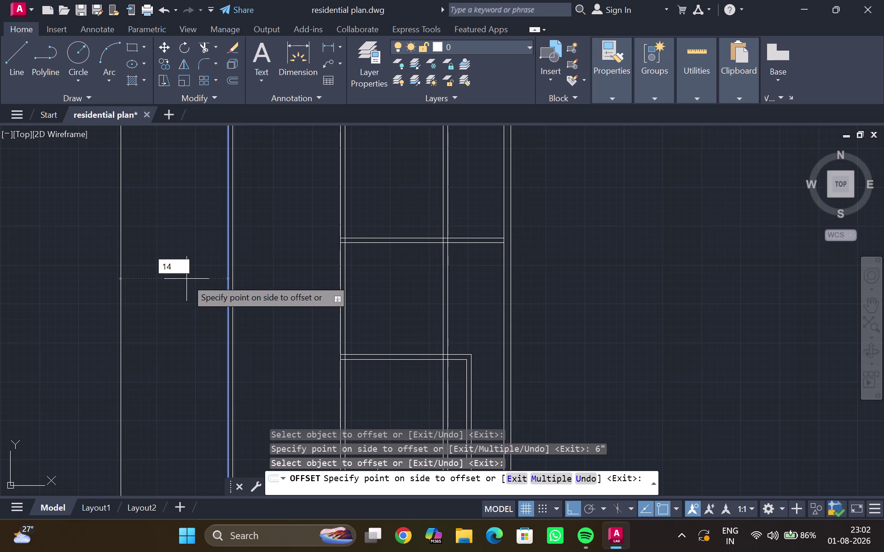
key(apostrophe)
key(Return)
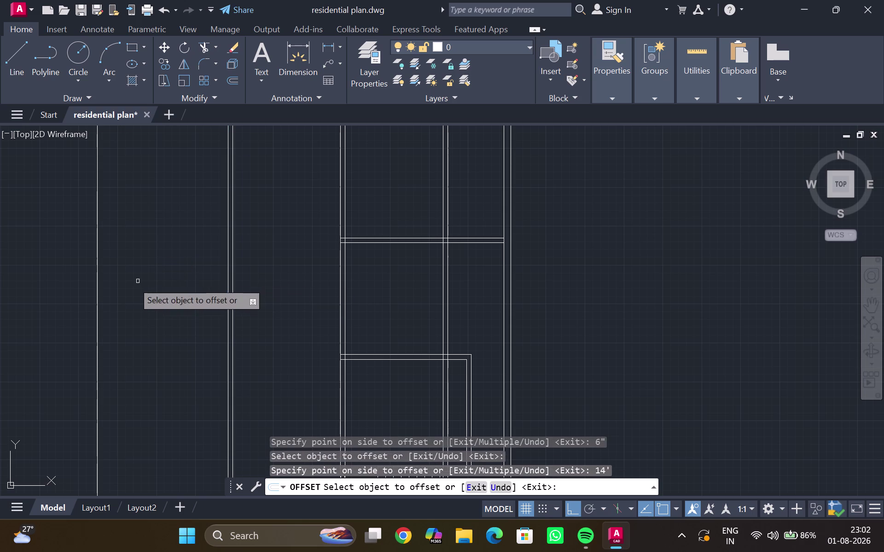
click(97, 266)
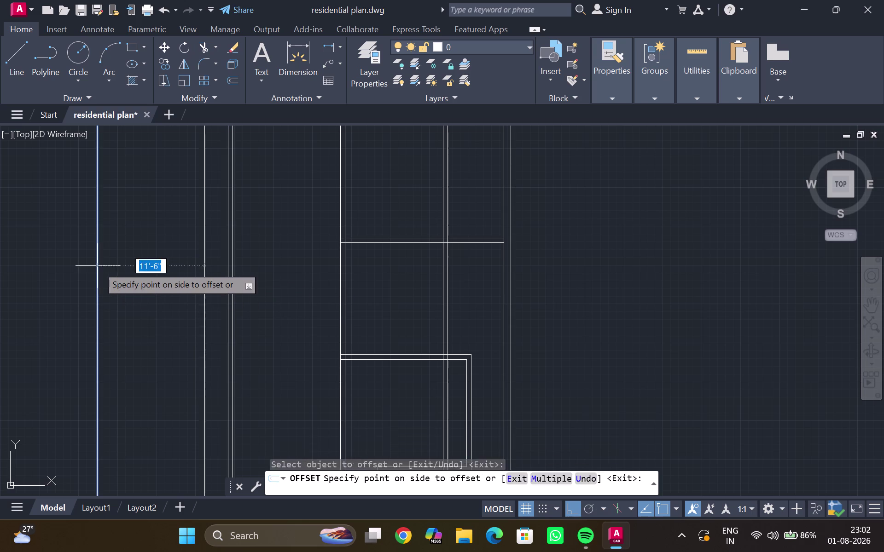
click(81, 266)
scroll(down, 3)
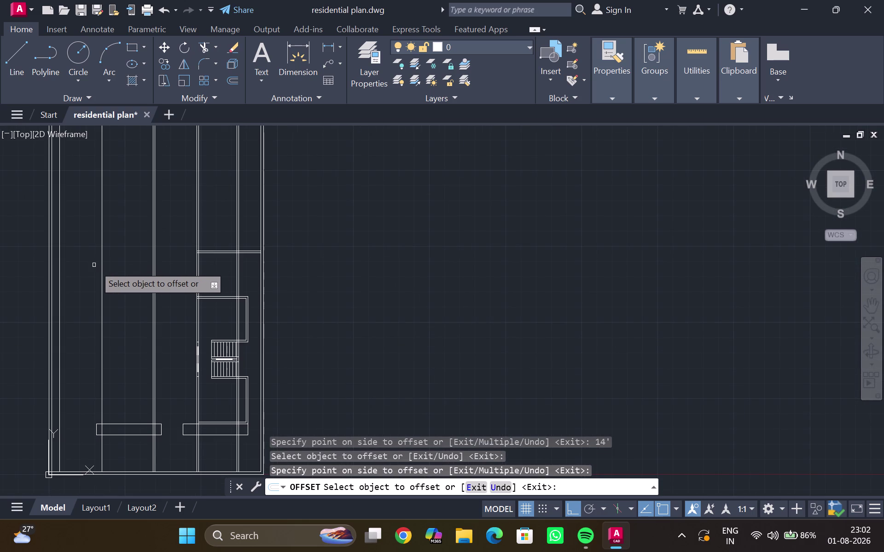
Add a 6" parallel wall line, end the offset, and select the stray line.
click(101, 266)
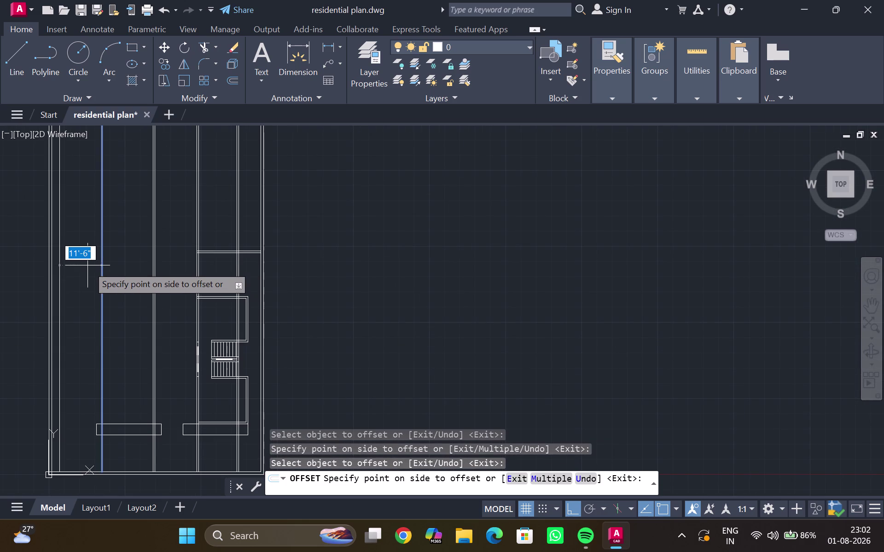
key(6)
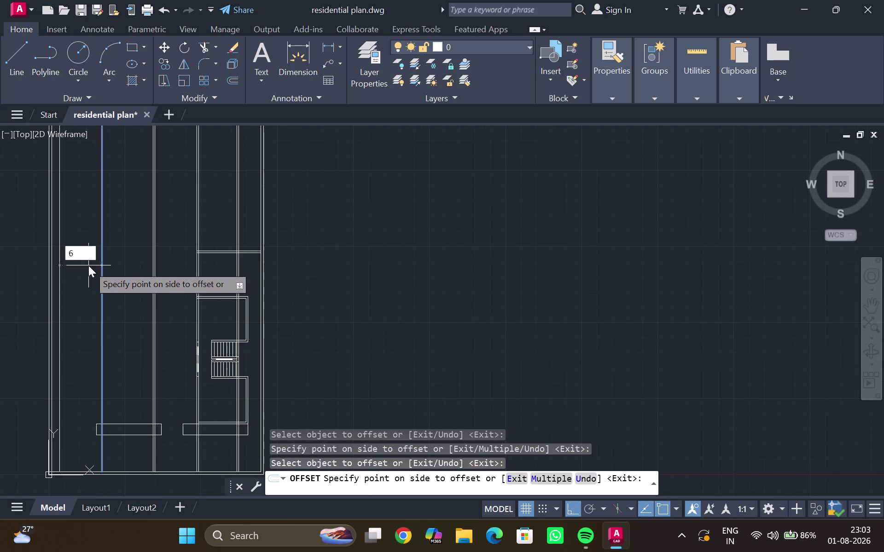
key(shift+quotedbl)
key(Return)
scroll(up, 3)
middle_click(86, 270)
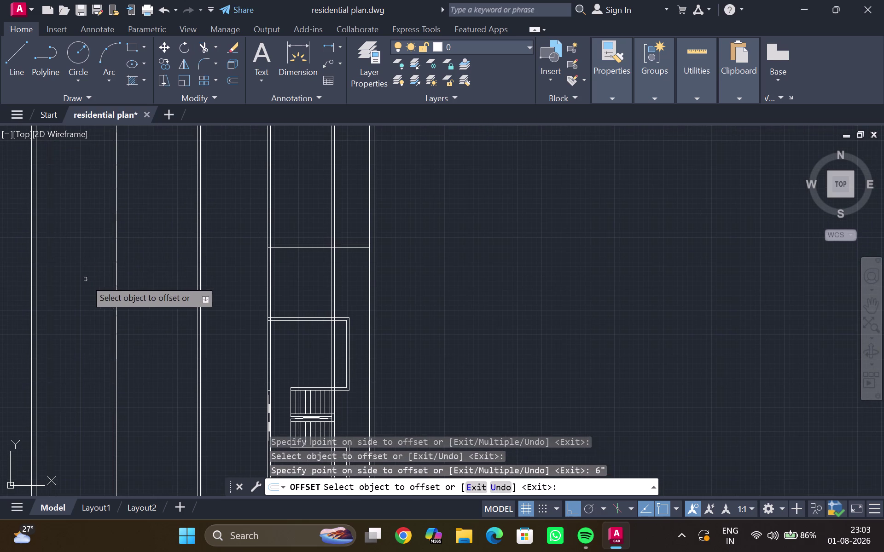
key(Escape)
click(49, 270)
Delete the stray line and bring the horizontal wall into view.
key(Delete)
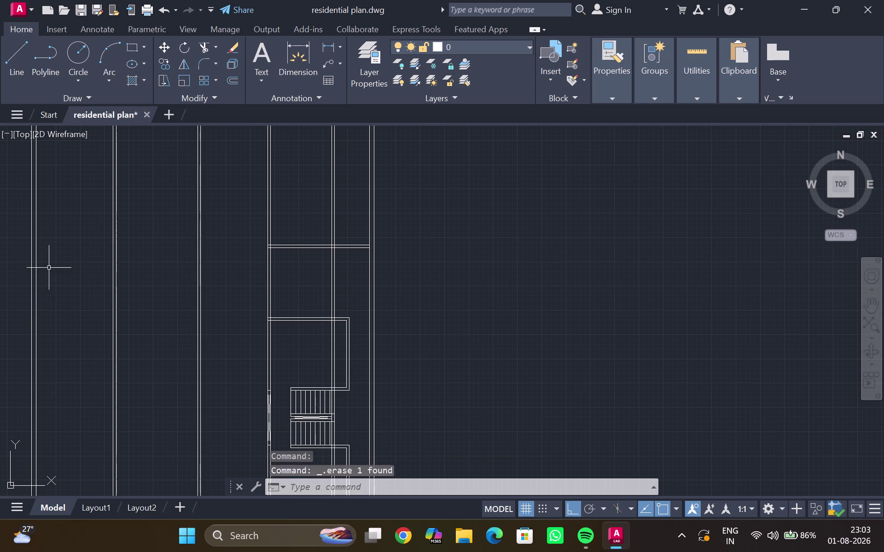
scroll(down, 3)
scroll(up, 3)
scroll(down, 3)
scroll(up, 3)
middle_click(67, 265)
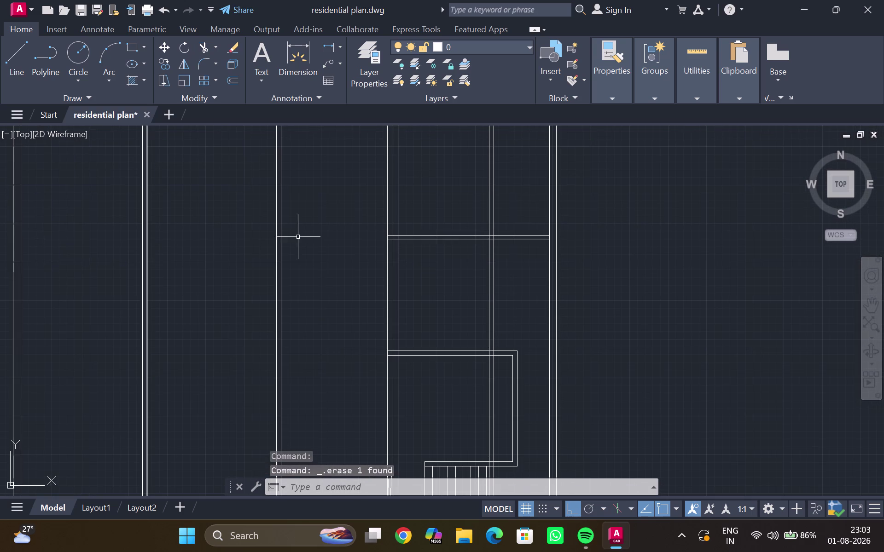
scroll(down, 3)
middle_drag(316, 254, 293, 264)
middle_drag(298, 274, 242, 277)
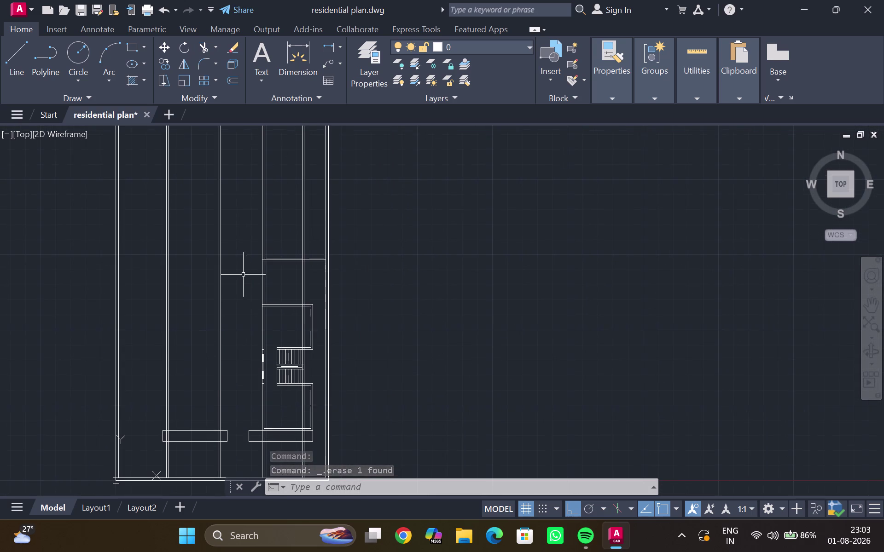
scroll(up, 3)
middle_drag(247, 271, 236, 301)
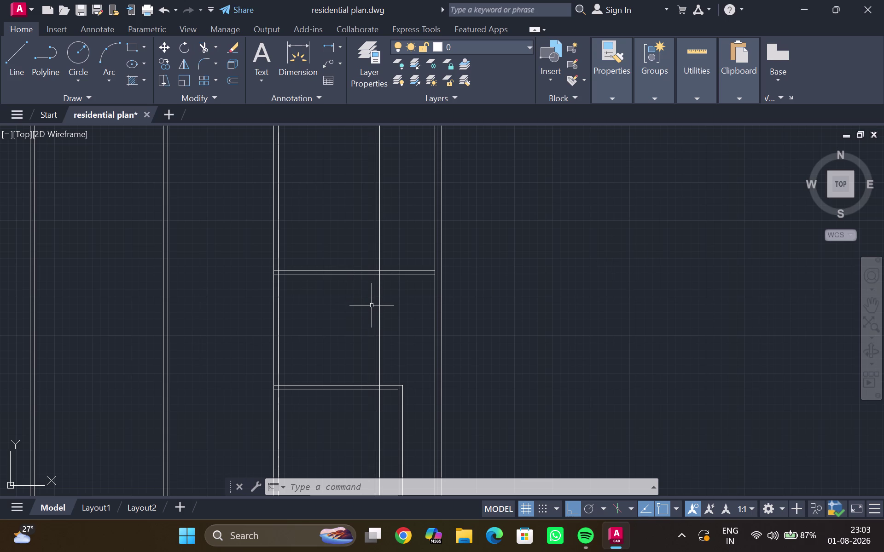
Extend the horizontal double wall lines leftward with EX using fence selections.
text(e)
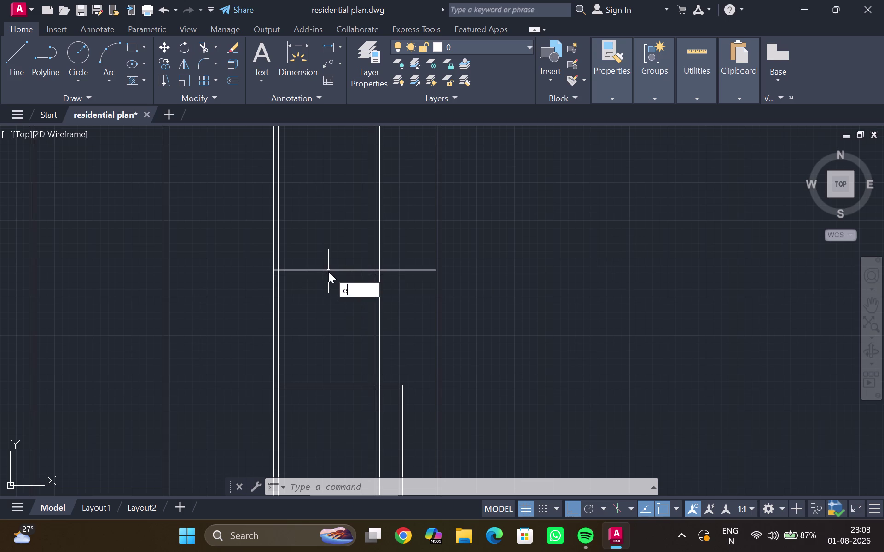
text(x)
key(Return)
drag(328, 261, 334, 294)
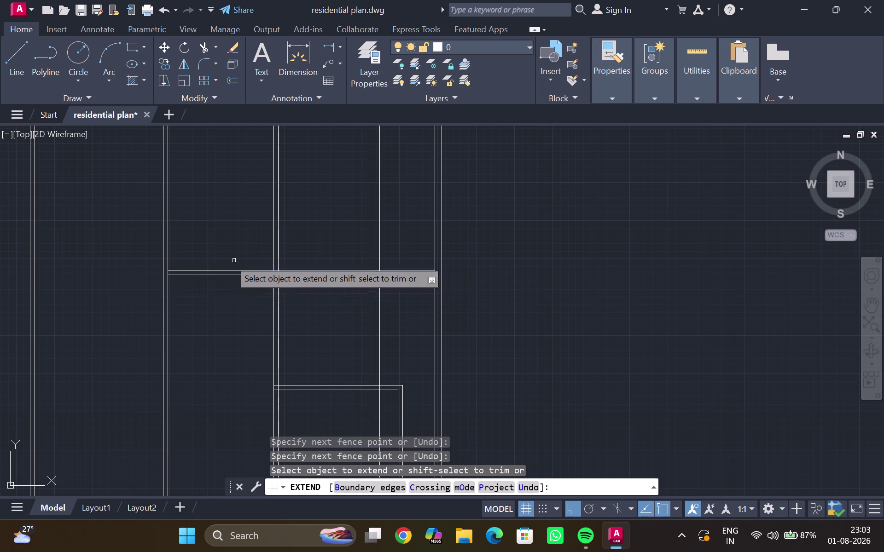
drag(223, 258, 227, 329)
drag(221, 267, 216, 318)
middle_drag(204, 290, 320, 338)
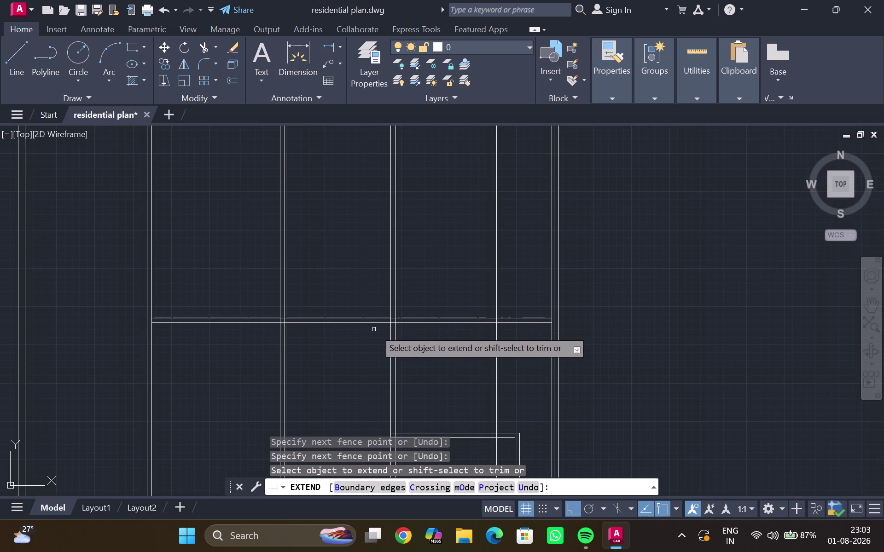
scroll(up, 3)
key(Escape)
middle_drag(313, 296, 305, 345)
scroll(down, 3)
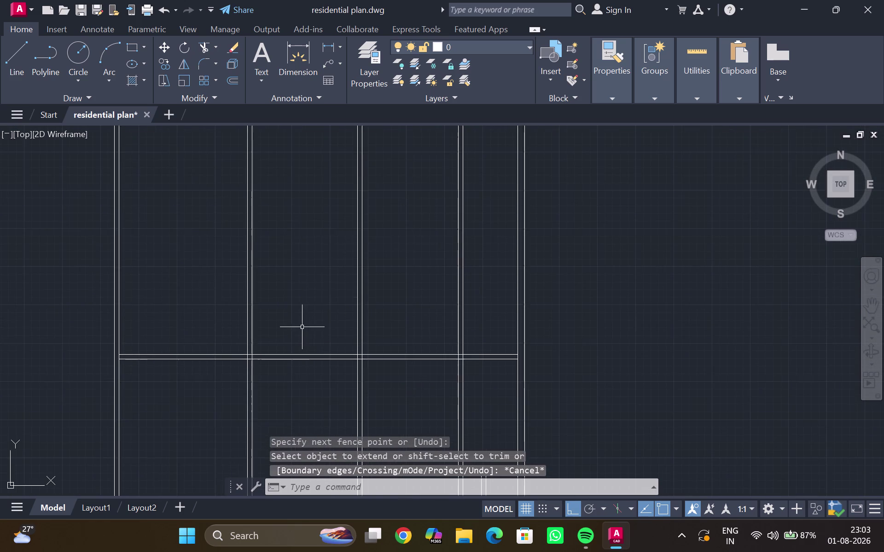
scroll(down, 3)
middle_drag(302, 326, 298, 333)
scroll(up, 3)
middle_drag(300, 344, 277, 313)
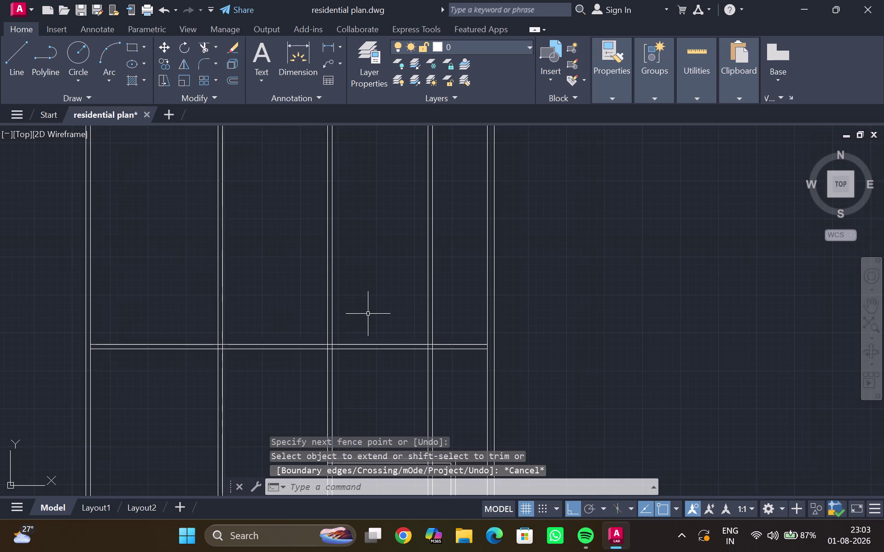
scroll(up, 3)
middle_drag(370, 331, 363, 260)
scroll(down, 3)
middle_drag(372, 290, 374, 267)
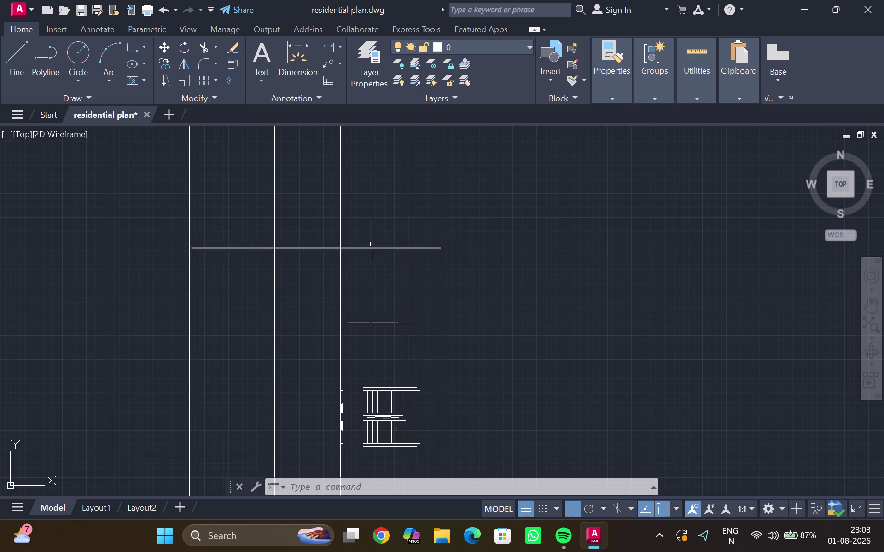
Offset the horizontal wall line 12' downward, retrying after a failed entry.
drag(376, 251, 375, 266)
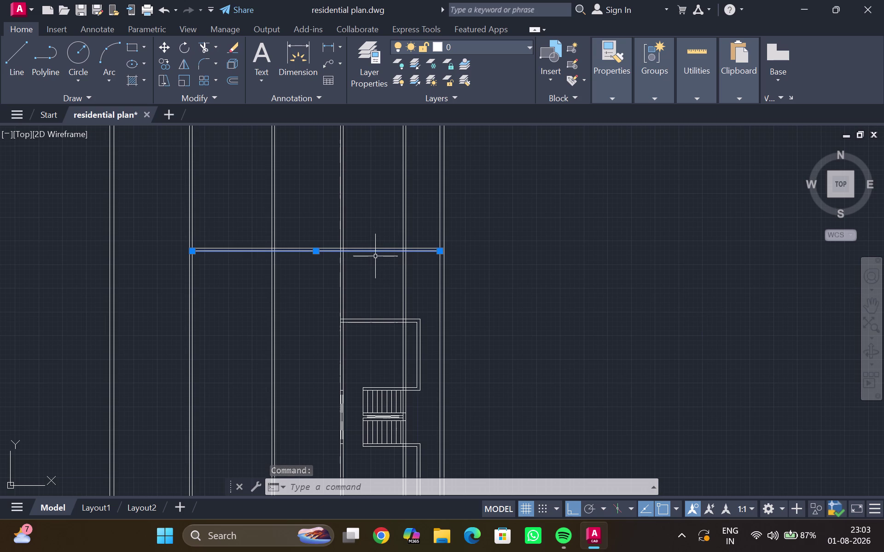
text(12)
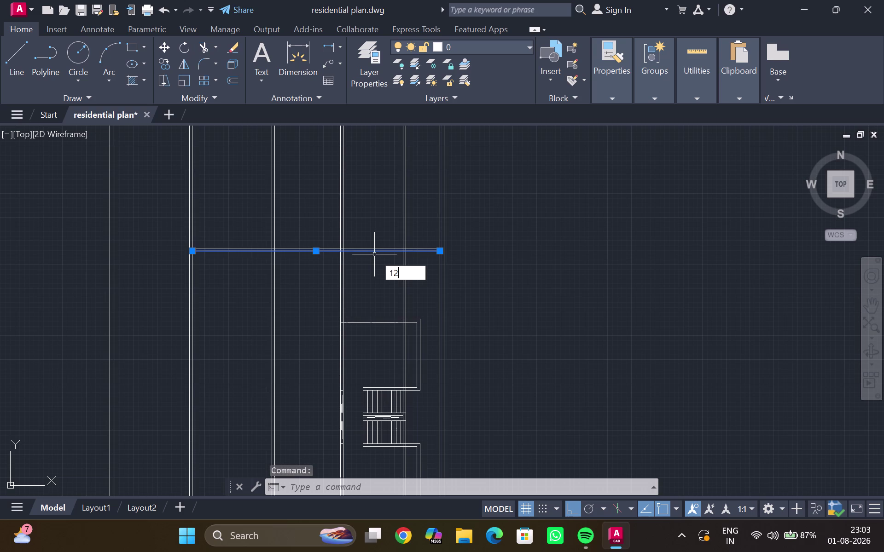
key(apostrophe)
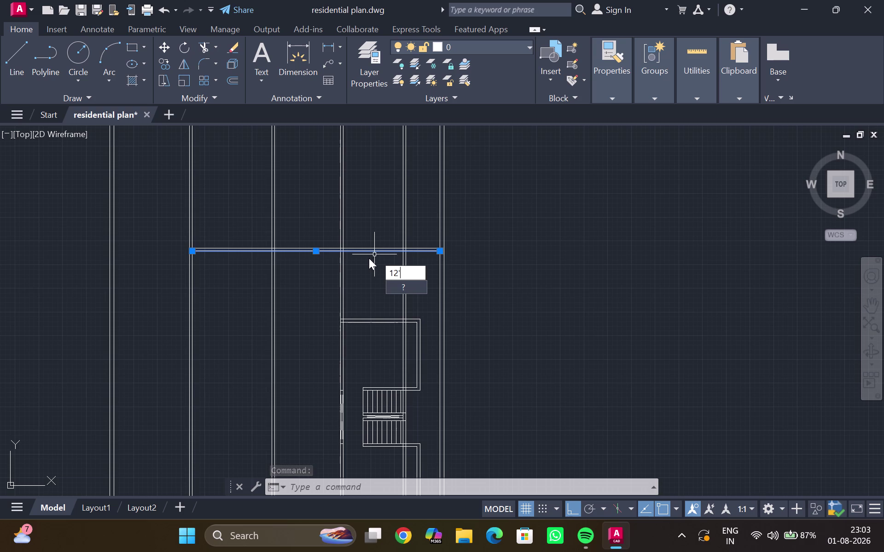
key(Return)
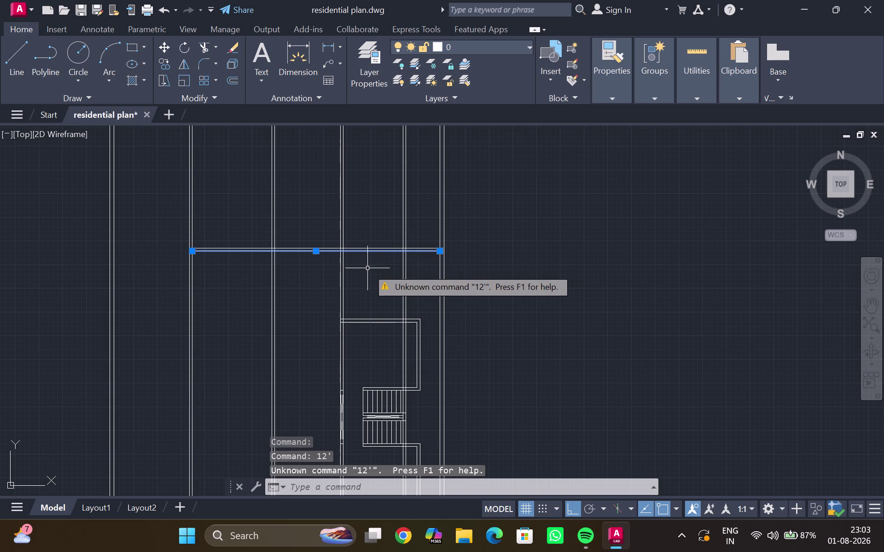
key(o)
key(Return)
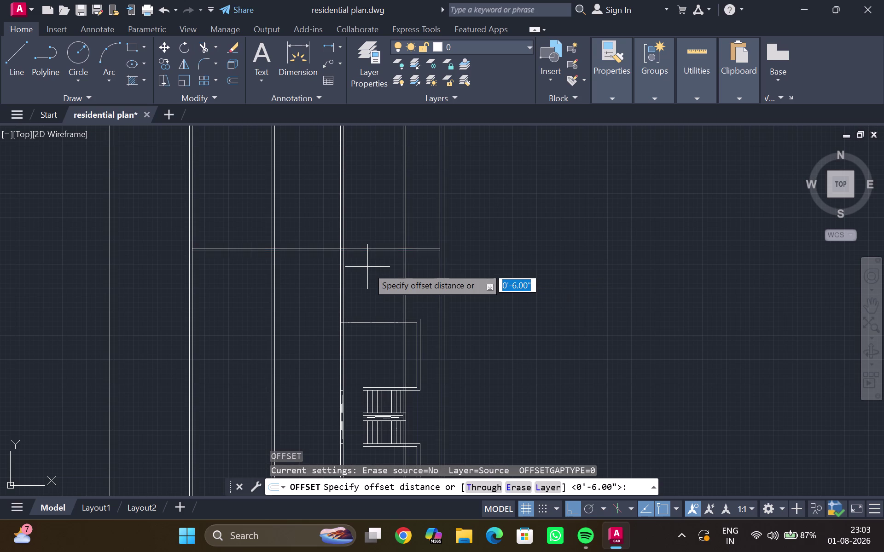
text(12)
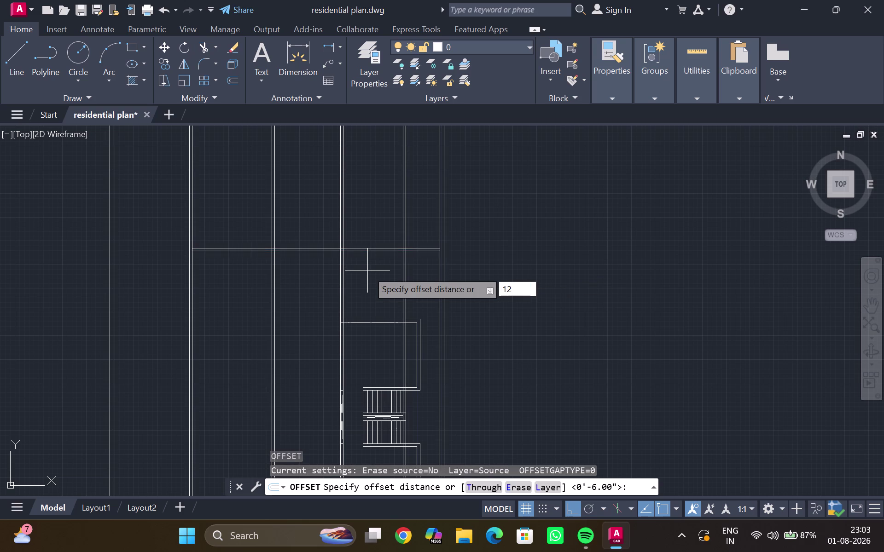
key(apostrophe)
key(Return)
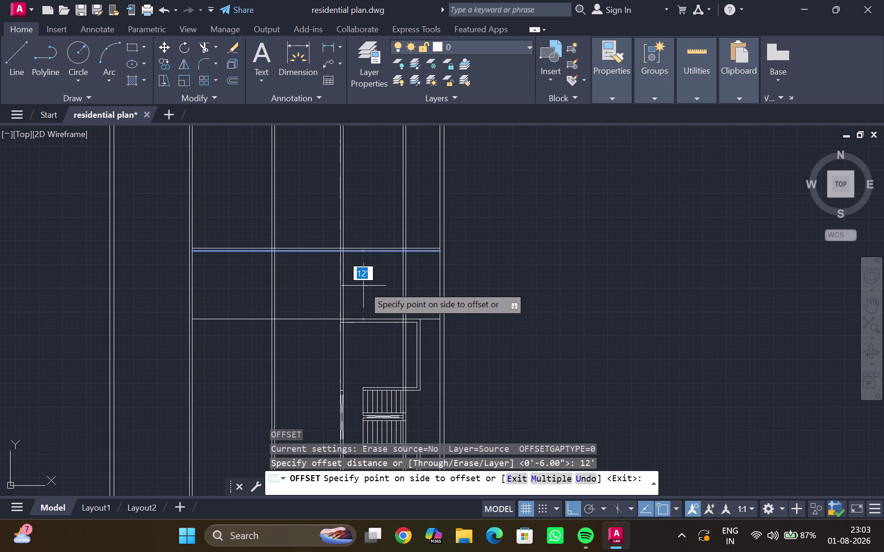
click(356, 294)
click(321, 320)
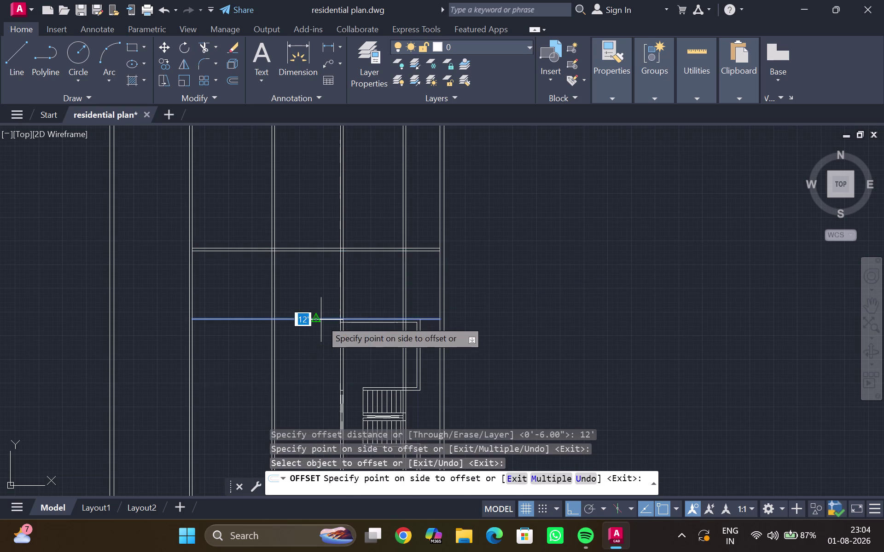
Offset the new line 6" for wall thickness, then end the offset.
text(6)
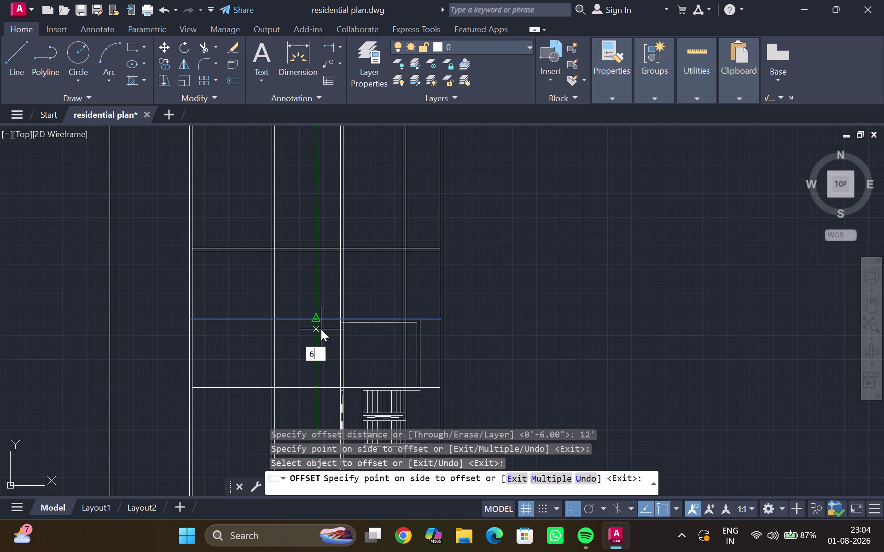
text(")
key(Return)
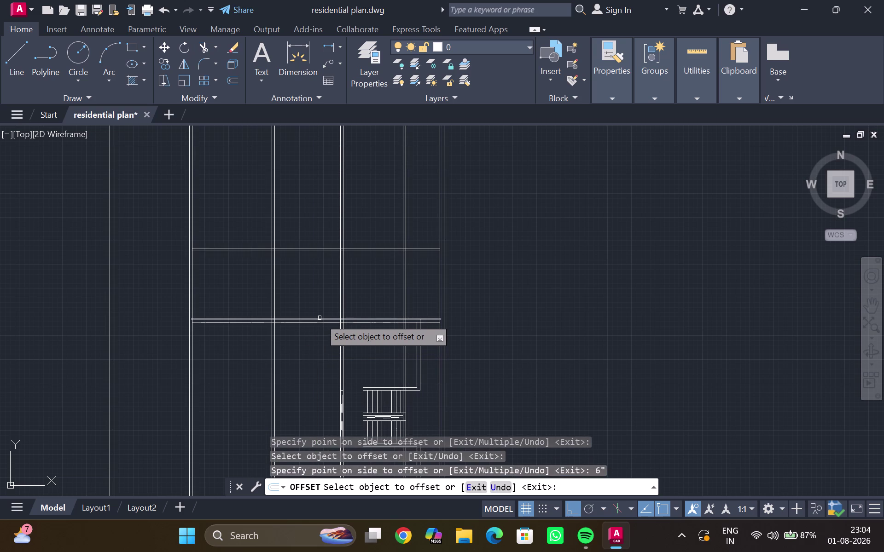
middle_drag(320, 318, 307, 324)
scroll(up, 3)
middle_click(304, 314)
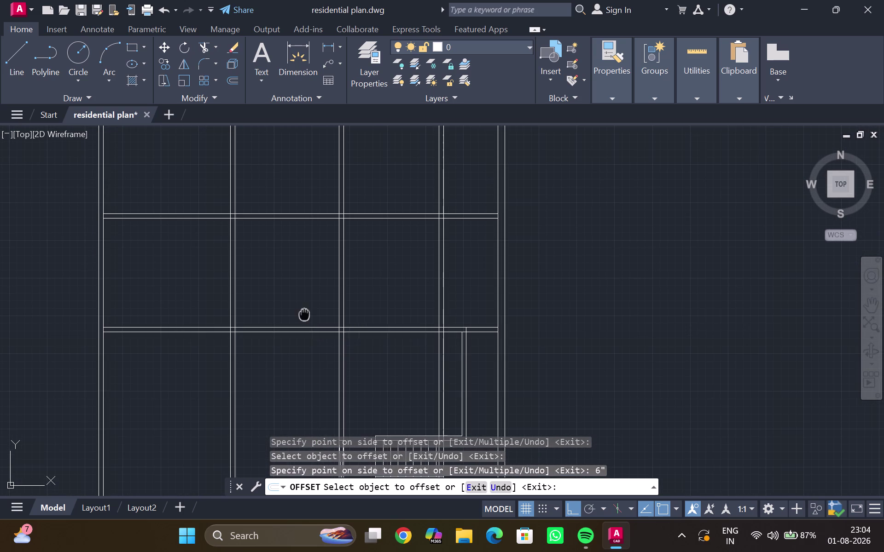
key(Escape)
scroll(up, 3)
scroll(down, 3)
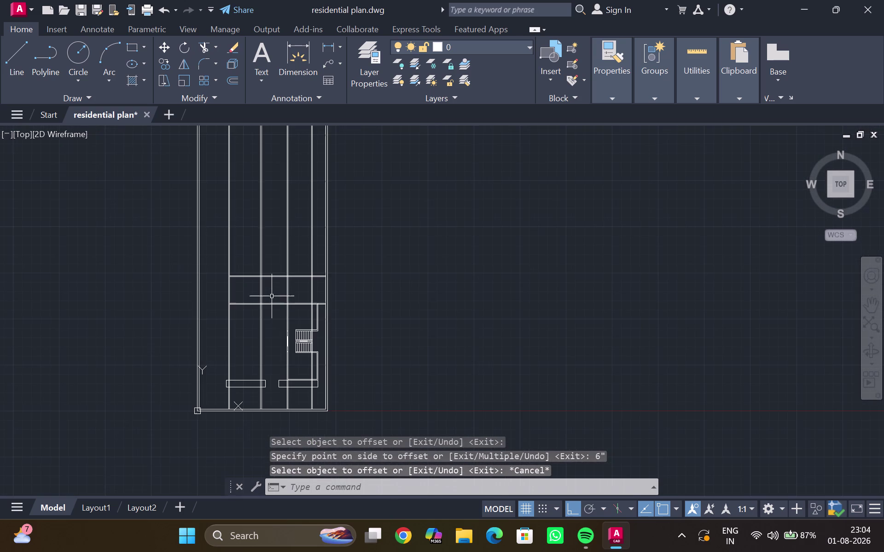
middle_click(271, 296)
scroll(up, 3)
scroll(up, 3)
middle_drag(286, 300, 272, 303)
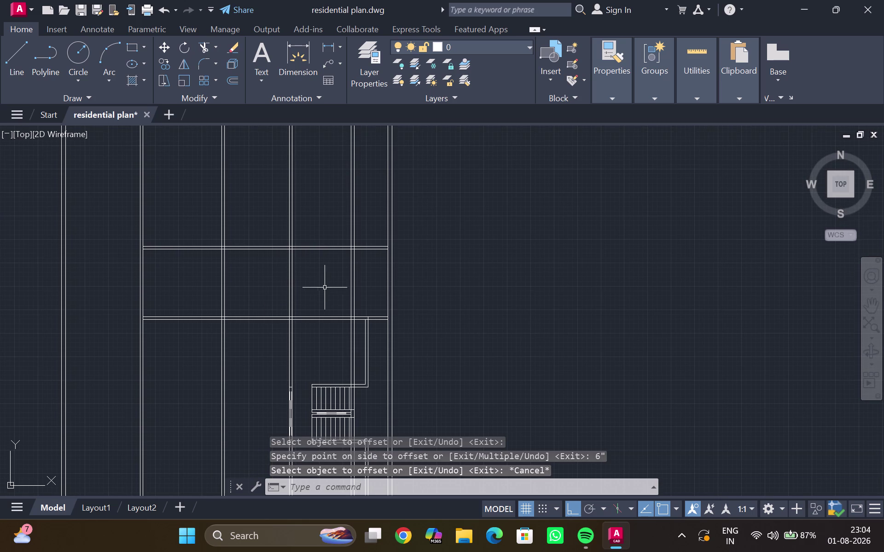
middle_drag(335, 306, 259, 318)
Start TR and fence across the crossing wall lines at the first junction.
text(t)
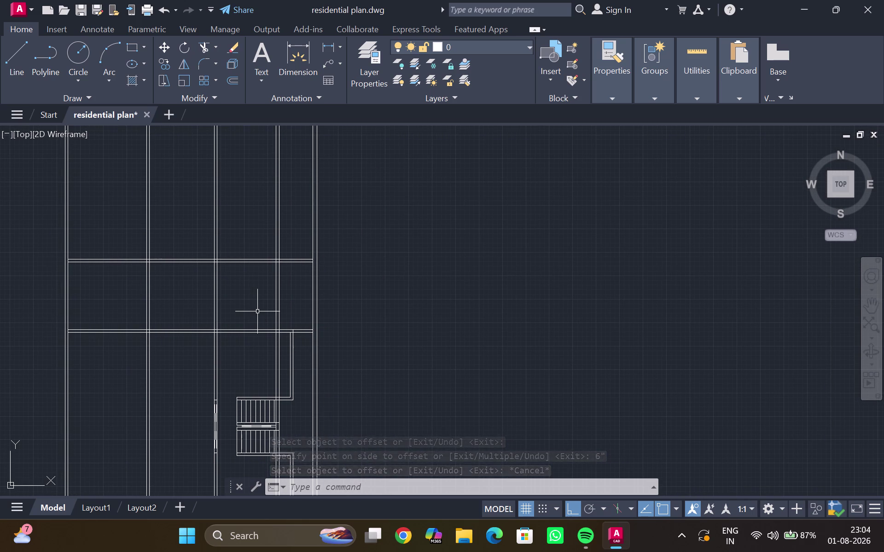
text(r)
key(Return)
drag(289, 252, 290, 252)
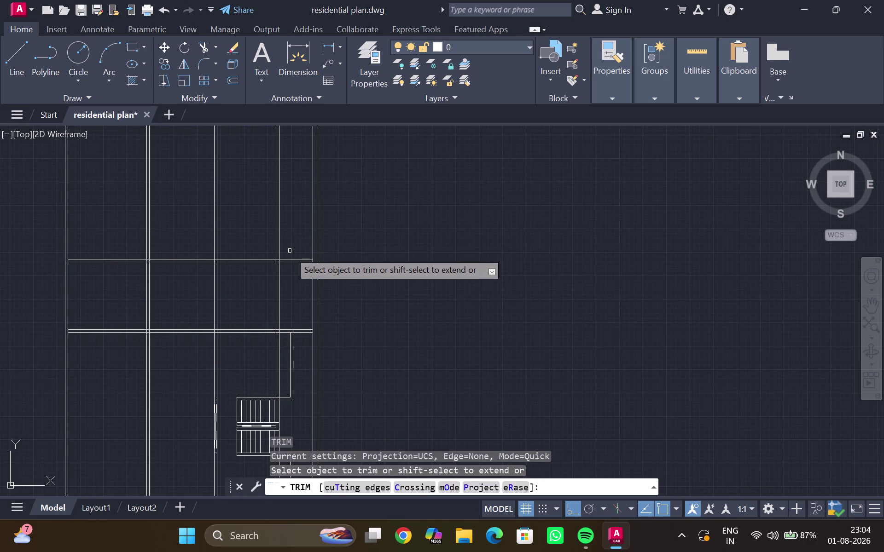
drag(290, 251, 306, 337)
middle_drag(289, 295, 299, 342)
scroll(up, 3)
middle_drag(295, 319, 298, 339)
scroll(down, 3)
middle_drag(209, 347, 311, 288)
scroll(down, 3)
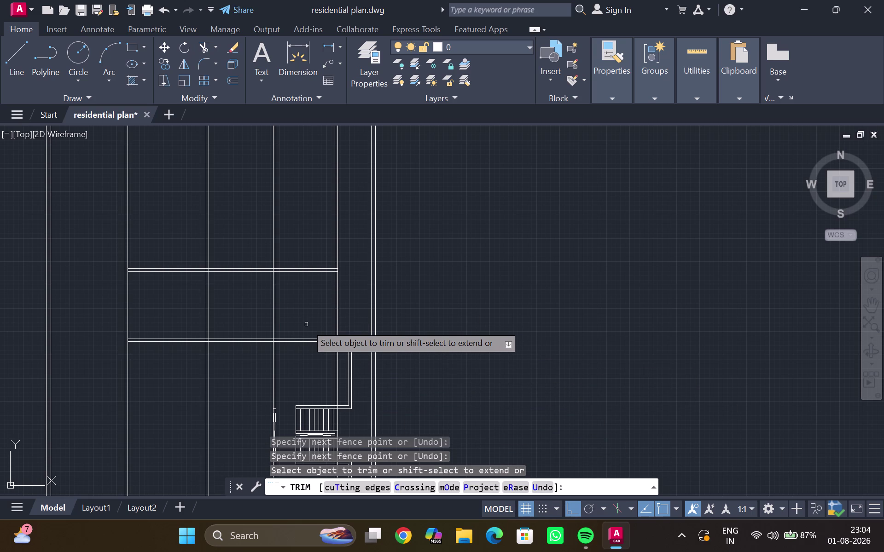
middle_drag(311, 276, 318, 340)
scroll(up, 3)
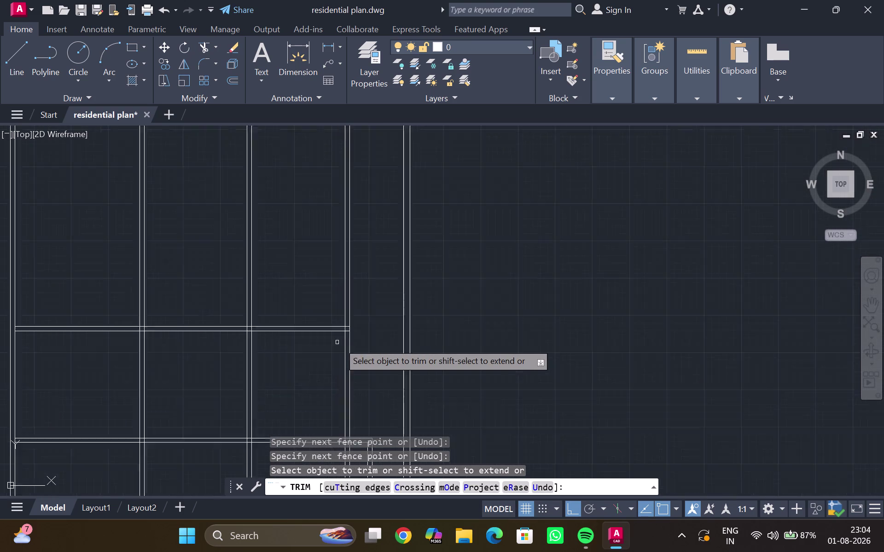
scroll(up, 3)
scroll(up, 3)
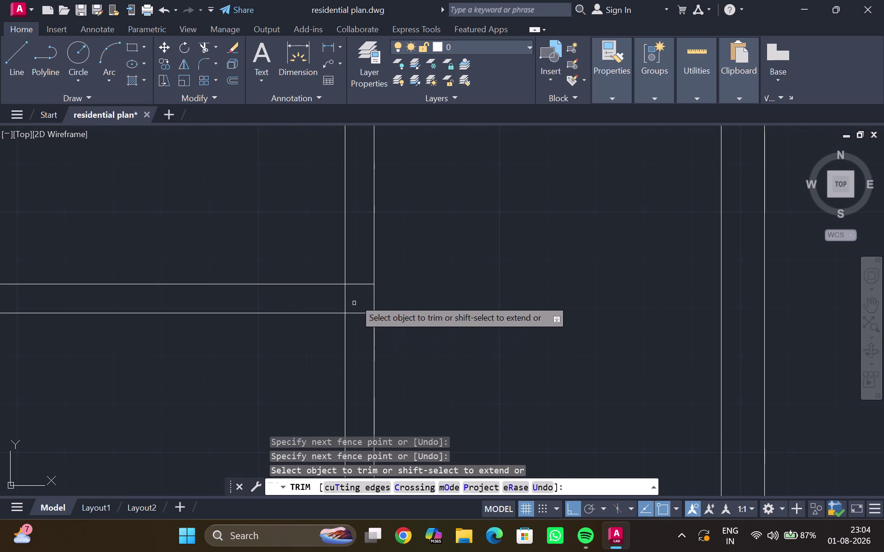
drag(347, 301, 363, 288)
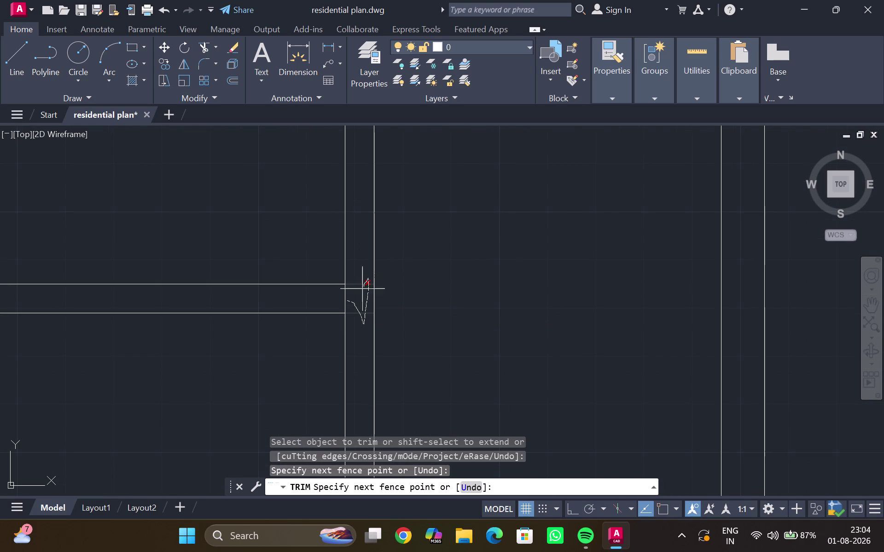
drag(363, 288, 332, 304)
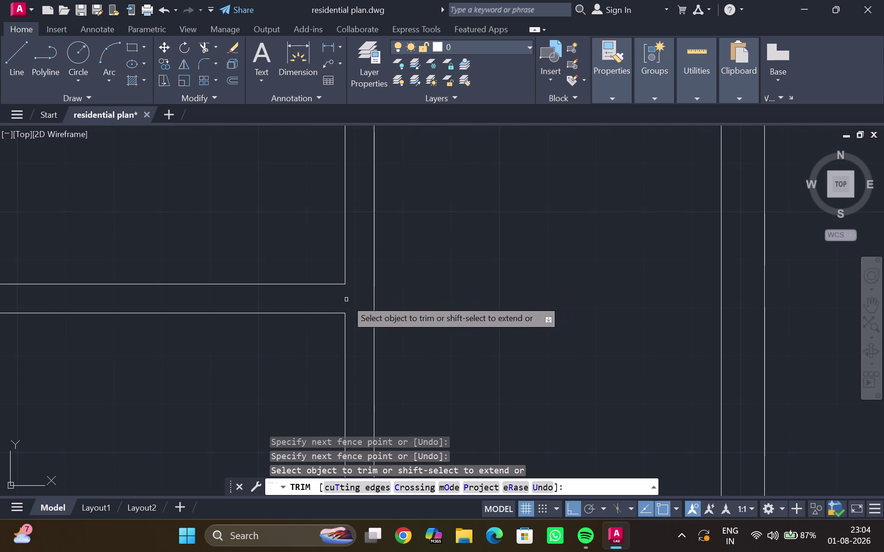
Undo the mistaken trim and cancel out of the trim command.
key(ctrl+z)
scroll(up, 3)
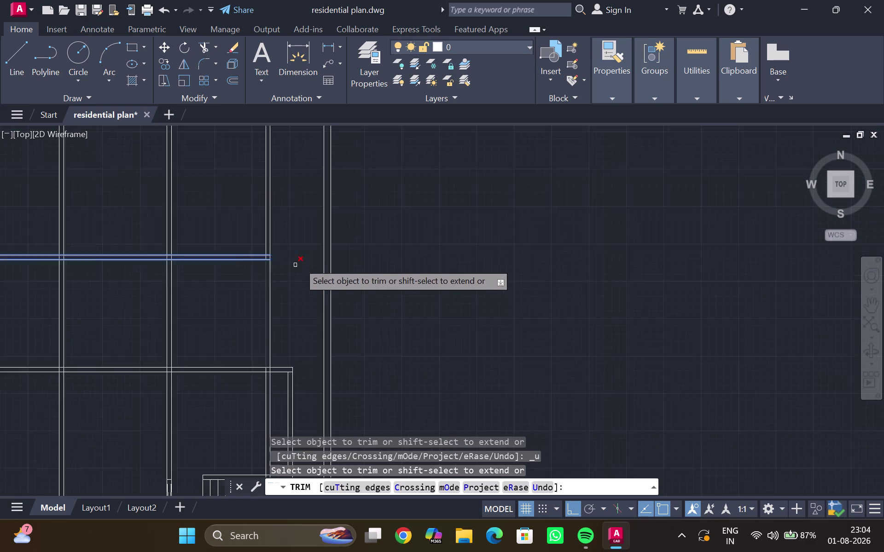
scroll(up, 3)
middle_click(302, 259)
middle_drag(214, 308, 210, 420)
scroll(up, 3)
scroll(up, 3)
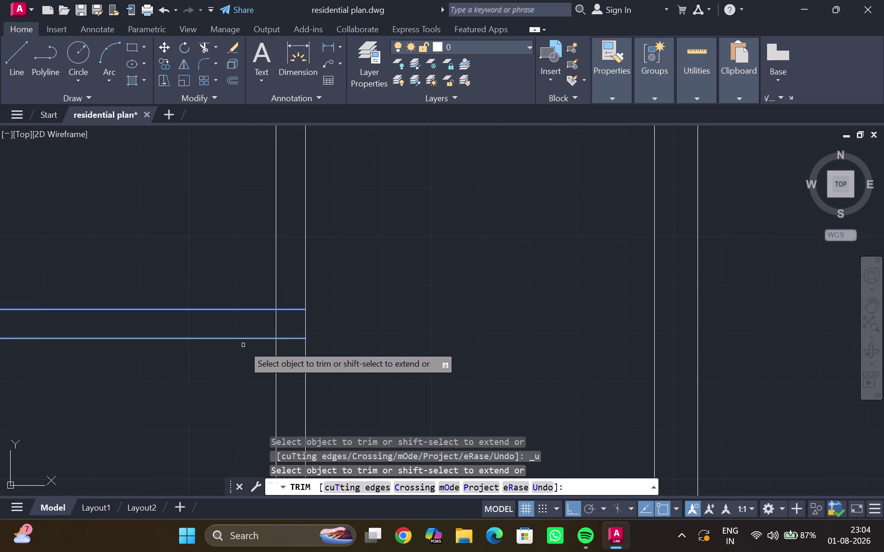
key(Escape)
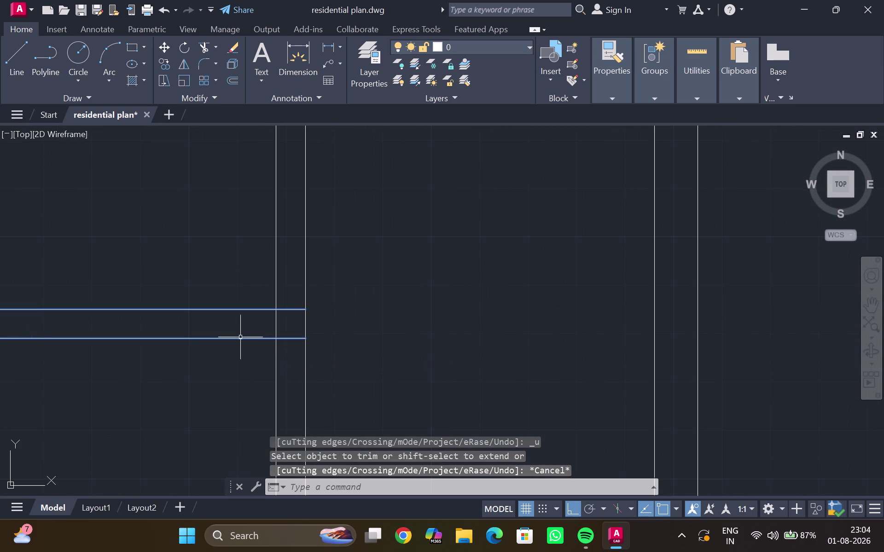
click(240, 339)
key(Escape)
click(258, 308)
key(Escape)
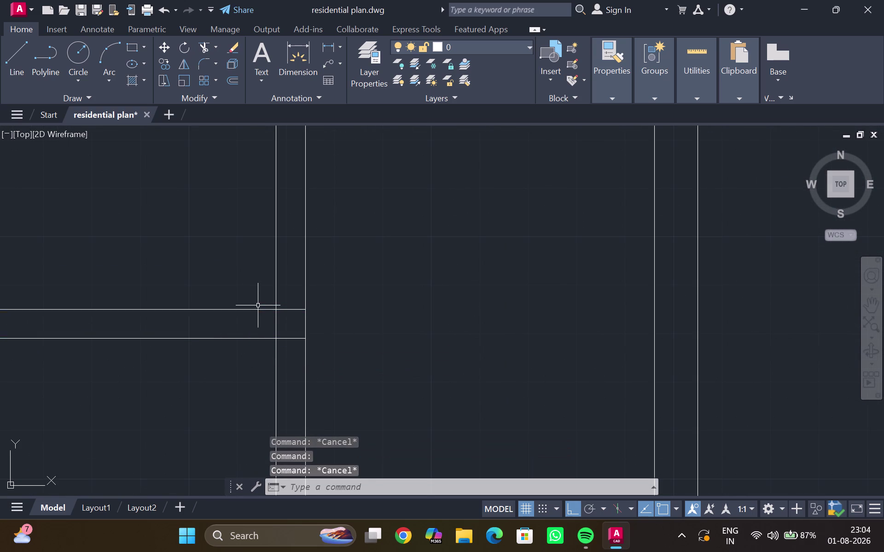
scroll(up, 3)
Rerun TR and fence-cut crossing wall lines at several junctions.
text(tr)
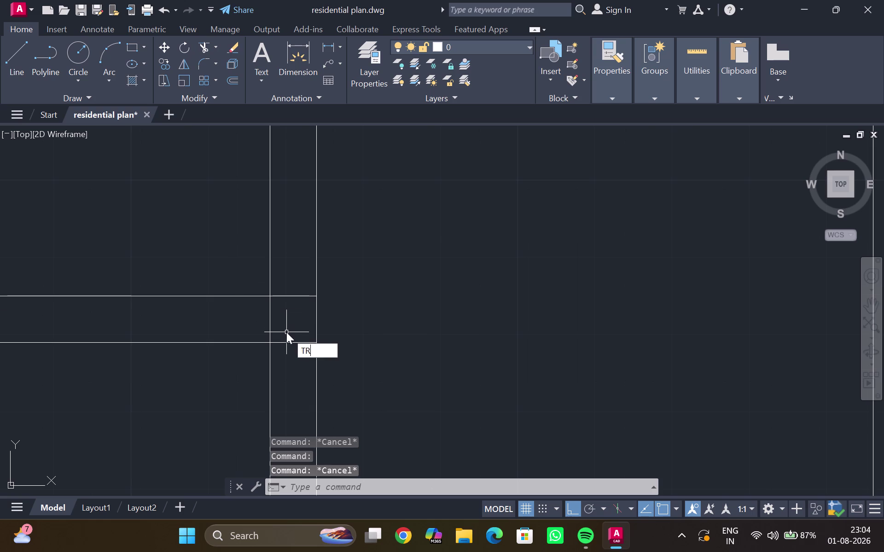
key(Return)
drag(290, 356, 262, 319)
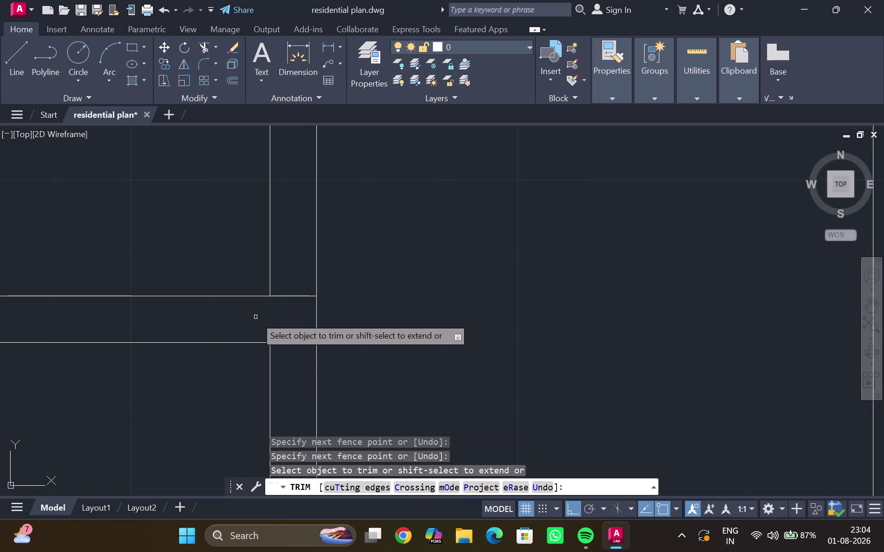
scroll(down, 3)
middle_drag(312, 327, 306, 331)
middle_drag(293, 330, 488, 314)
scroll(down, 3)
middle_drag(234, 361, 313, 367)
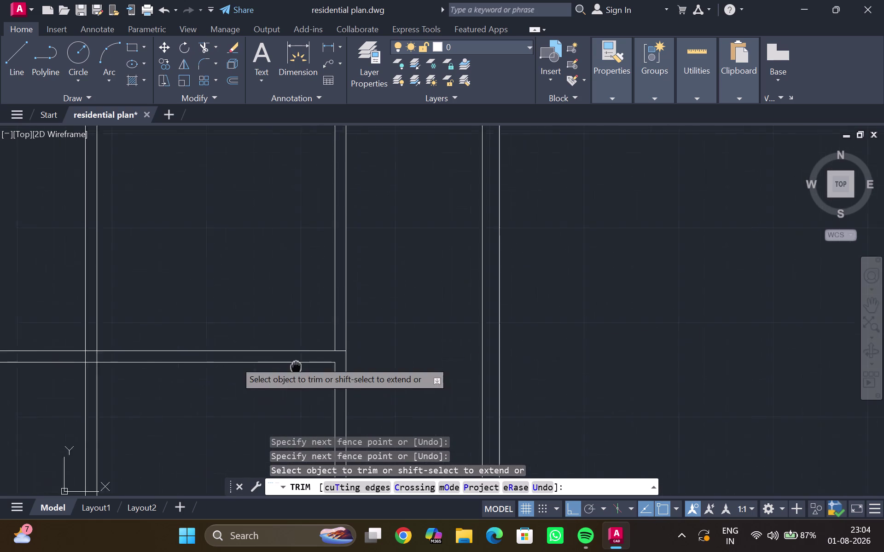
middle_drag(313, 367, 392, 362)
scroll(up, 3)
drag(241, 341, 213, 363)
middle_drag(185, 353, 299, 356)
scroll(down, 3)
middle_drag(291, 339, 292, 351)
scroll(down, 3)
scroll(down, 3)
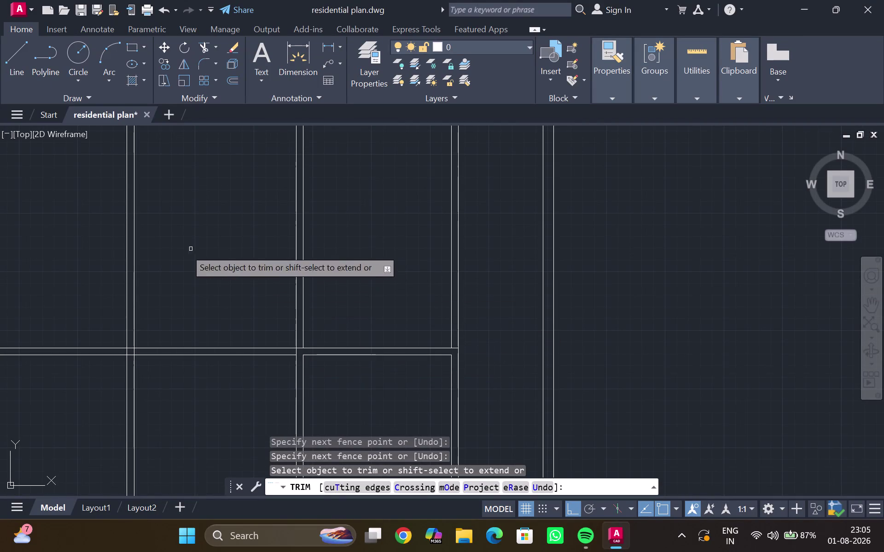
drag(61, 271, 466, 292)
Fence-trim the wall lines crossing into the upper room.
scroll(down, 3)
middle_drag(314, 288, 359, 288)
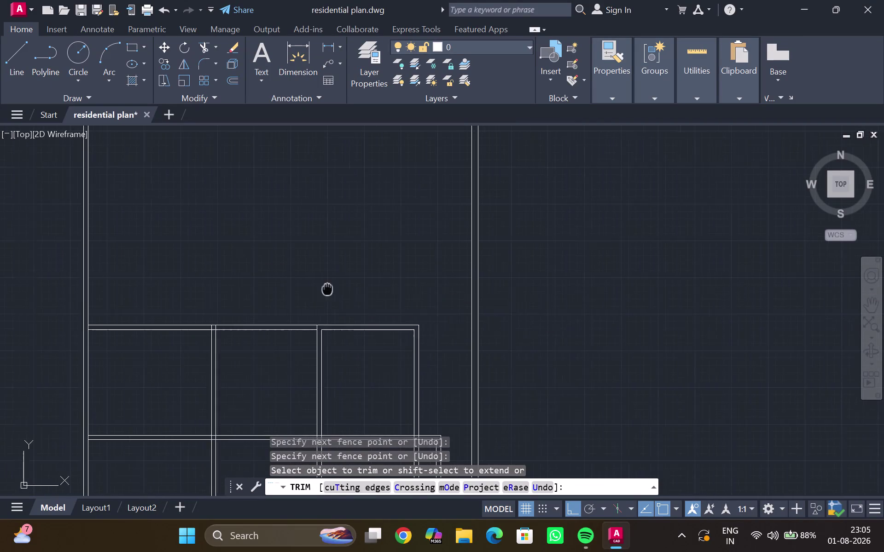
middle_drag(359, 288, 451, 284)
middle_click(276, 296)
drag(260, 272, 132, 278)
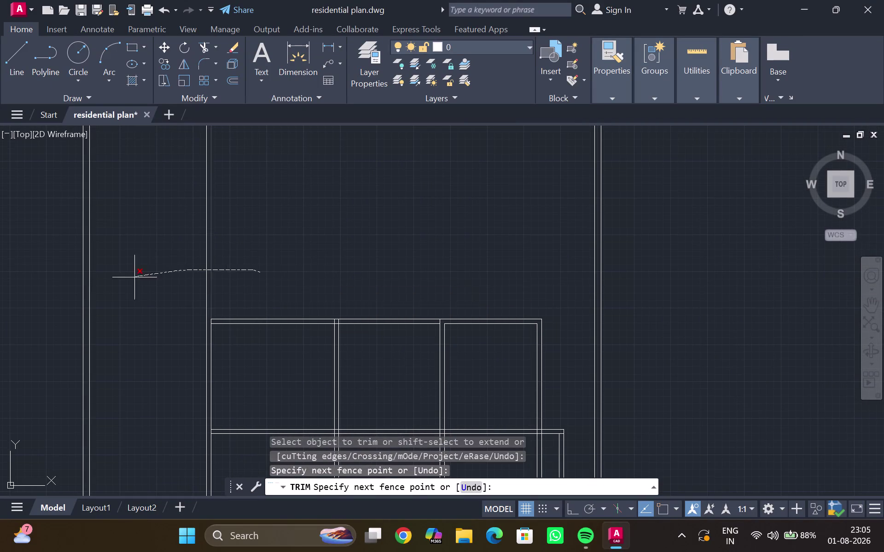
drag(132, 279, 123, 281)
scroll(down, 3)
middle_click(136, 309)
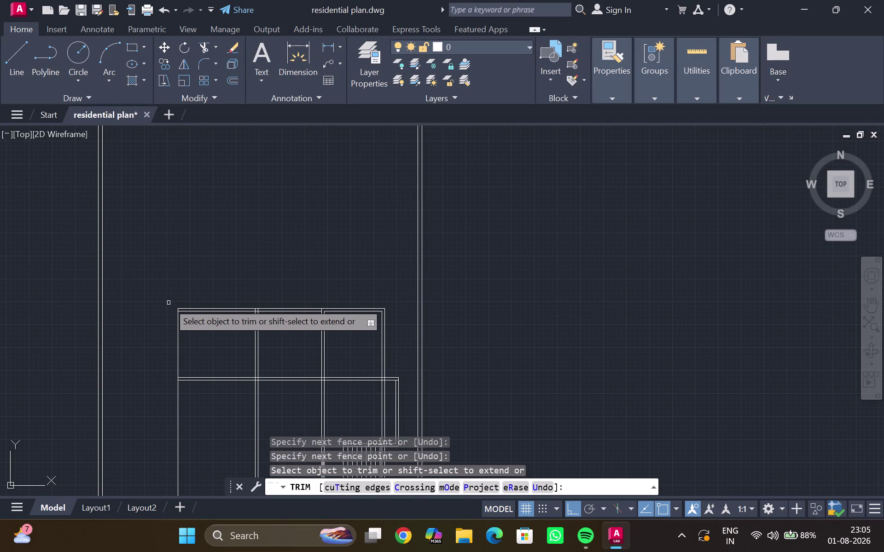
Undo the last two trims and exit trimming.
key(ctrl+z)
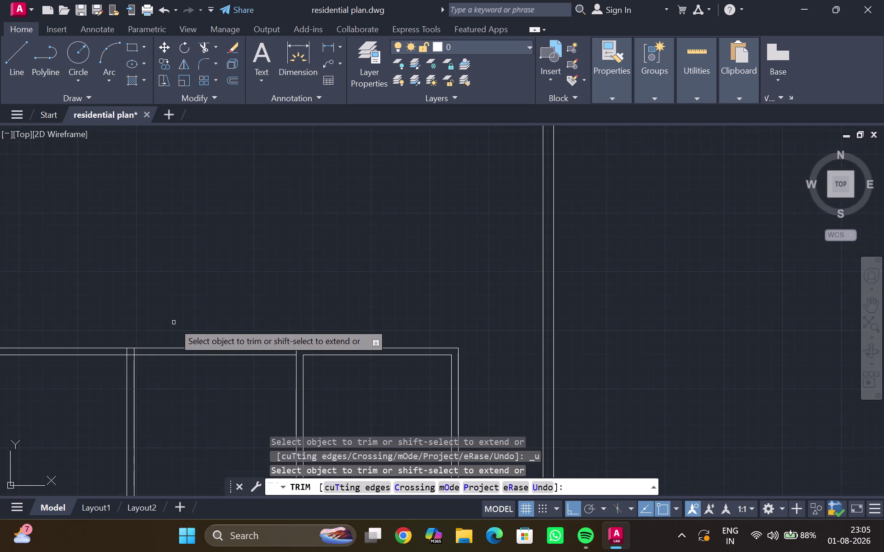
key(Escape)
scroll(down, 3)
key(ctrl+z)
scroll(down, 3)
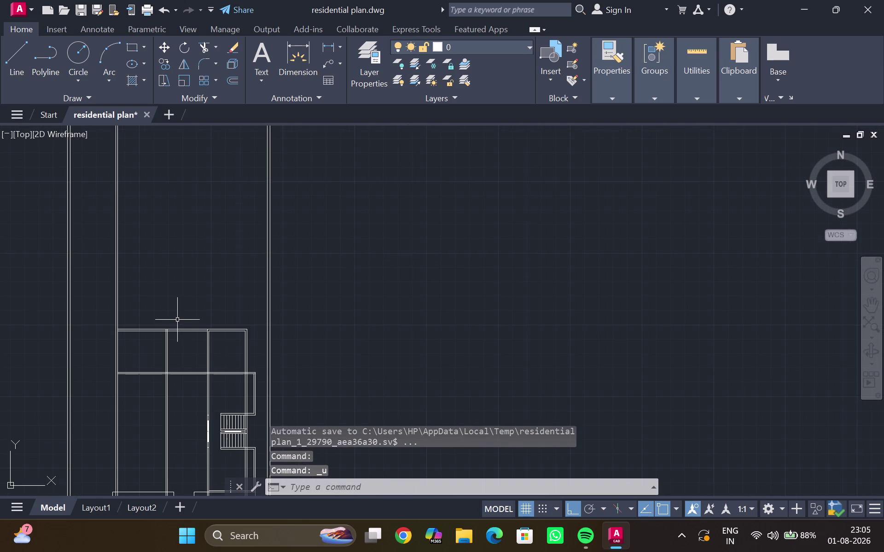
middle_drag(178, 321, 237, 333)
scroll(up, 3)
scroll(up, 3)
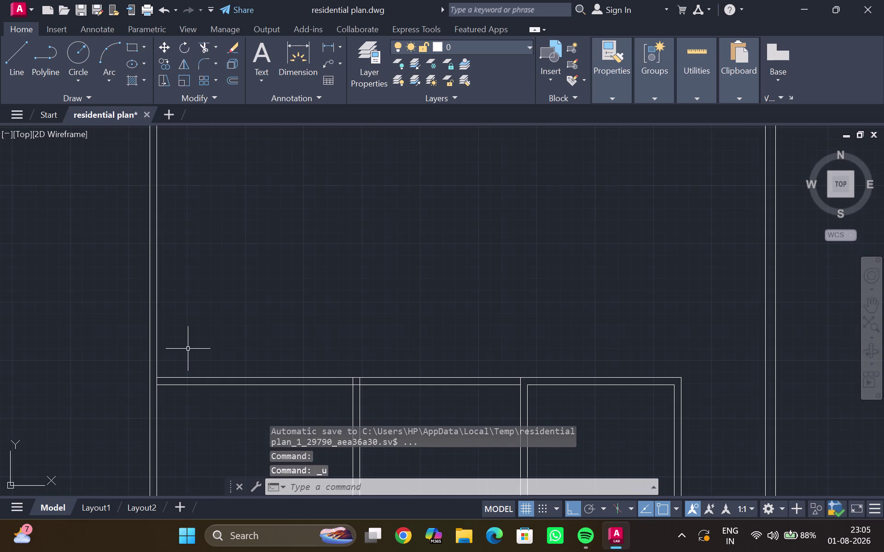
text(ex)
key(Return)
drag(184, 358, 191, 419)
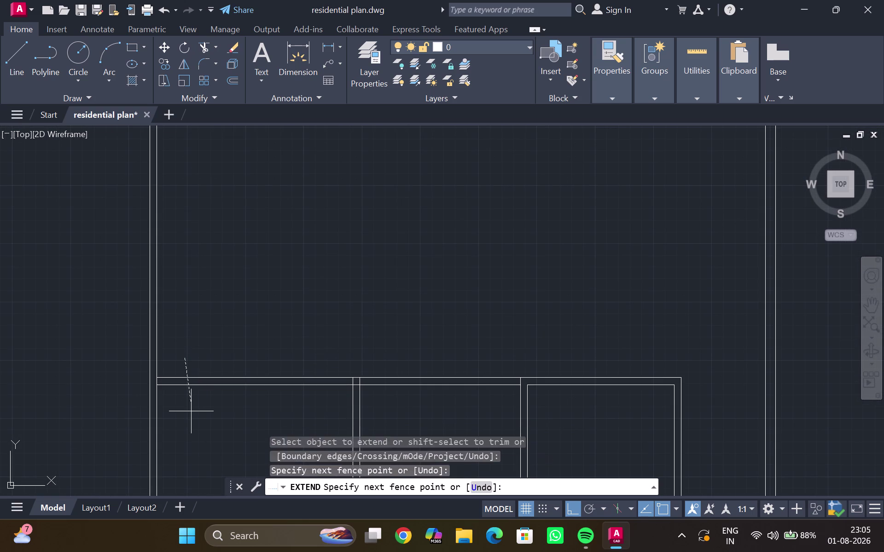
drag(191, 420, 191, 421)
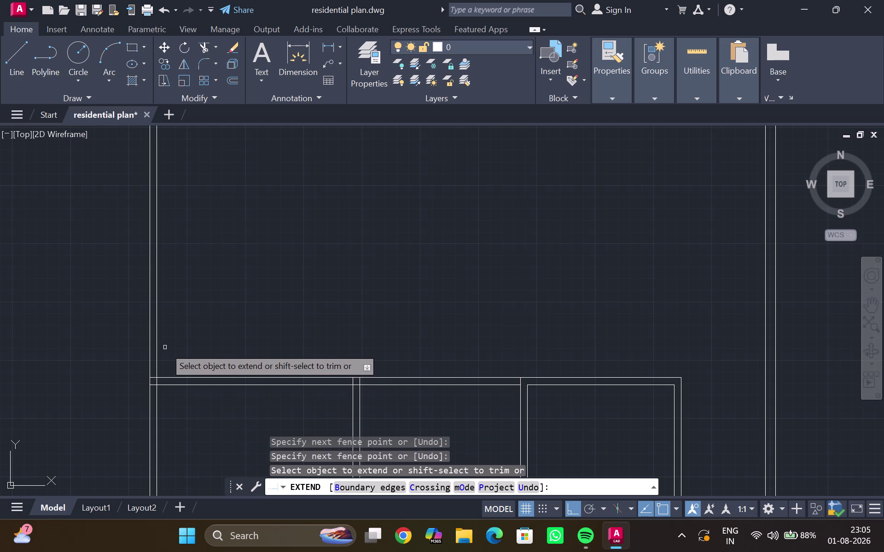
text(tr)
key(Return)
drag(180, 323, 40, 345)
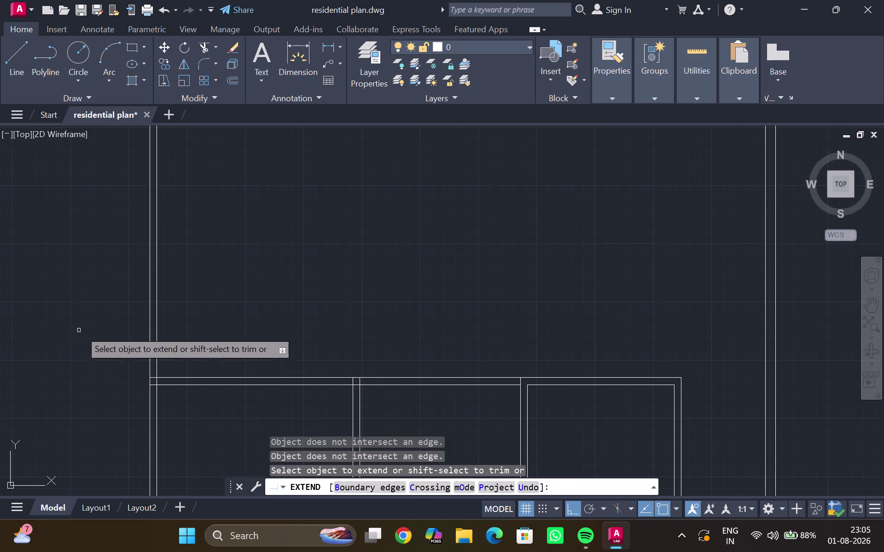
drag(98, 326, 176, 326)
drag(179, 326, 83, 343)
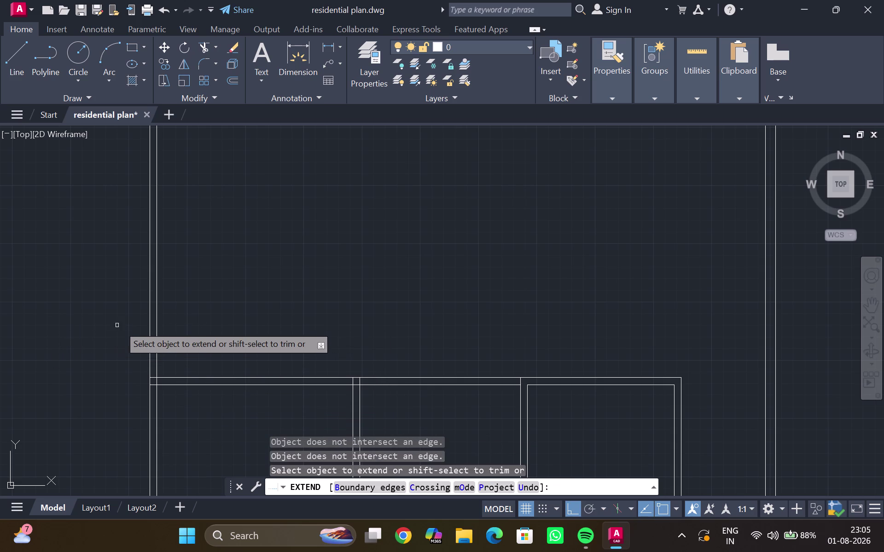
key(Escape)
key(Escape)
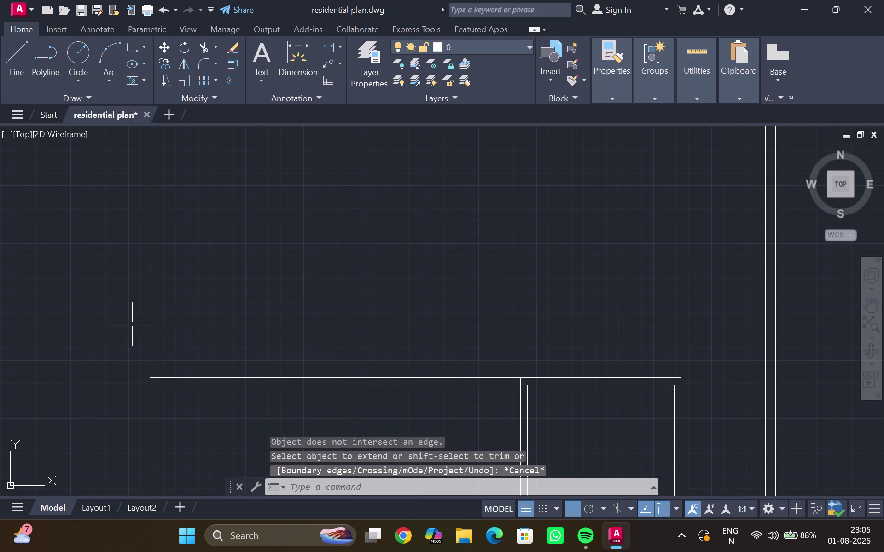
key(e)
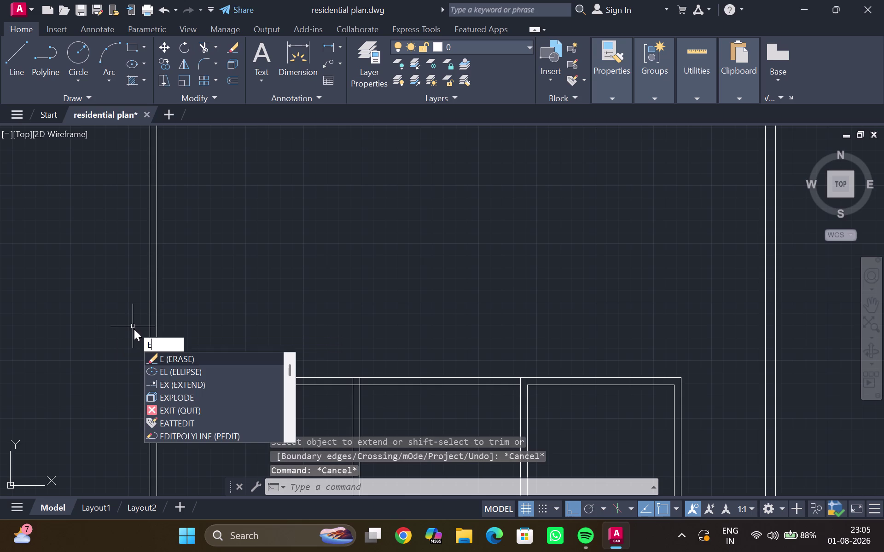
key(Escape)
text(tr)
key(Return)
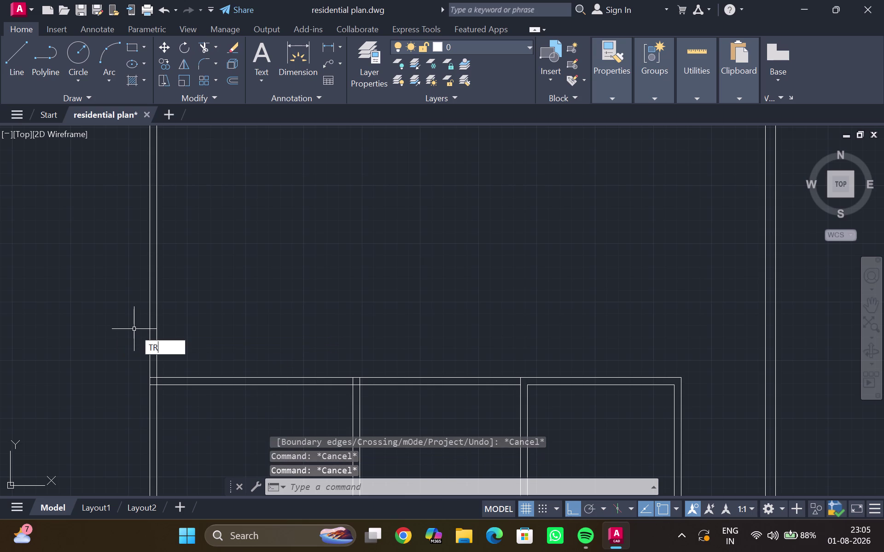
Fence-trim wall lines near the staircase and openings.
drag(183, 322, 67, 343)
scroll(down, 3)
middle_drag(78, 345, 162, 239)
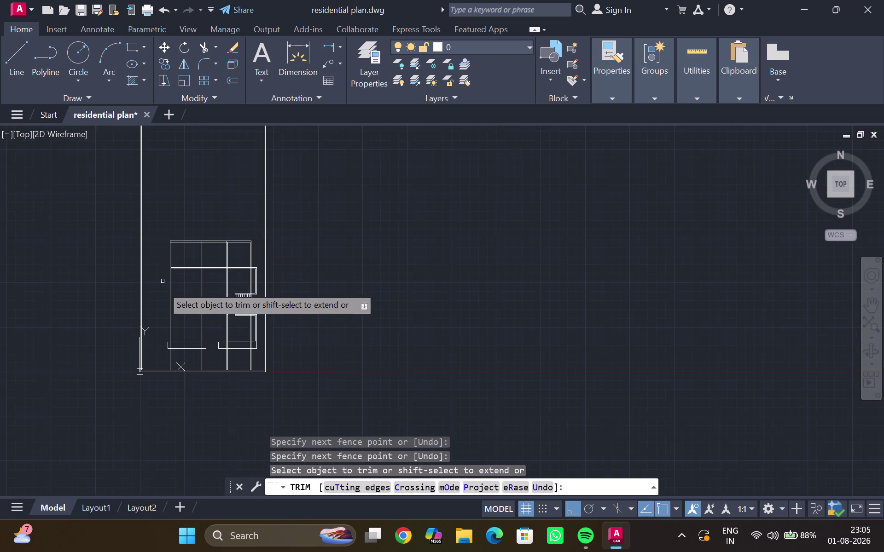
scroll(up, 3)
drag(161, 302, 127, 303)
drag(150, 299, 175, 314)
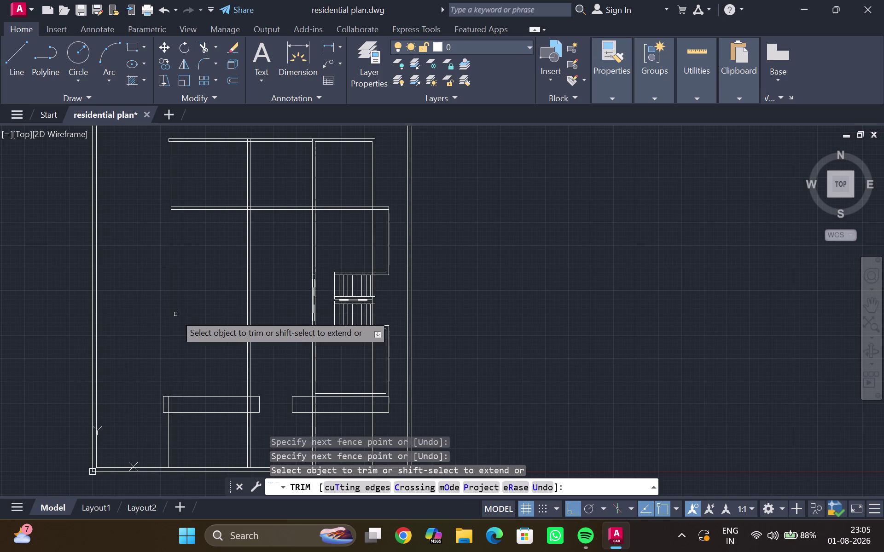
middle_drag(173, 334, 176, 272)
scroll(up, 3)
drag(171, 389, 179, 391)
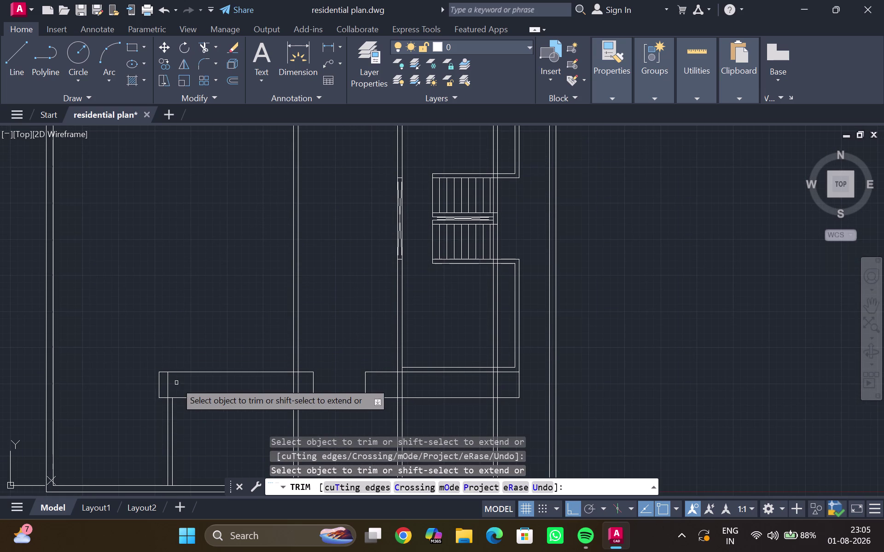
click(168, 382)
drag(176, 428, 148, 418)
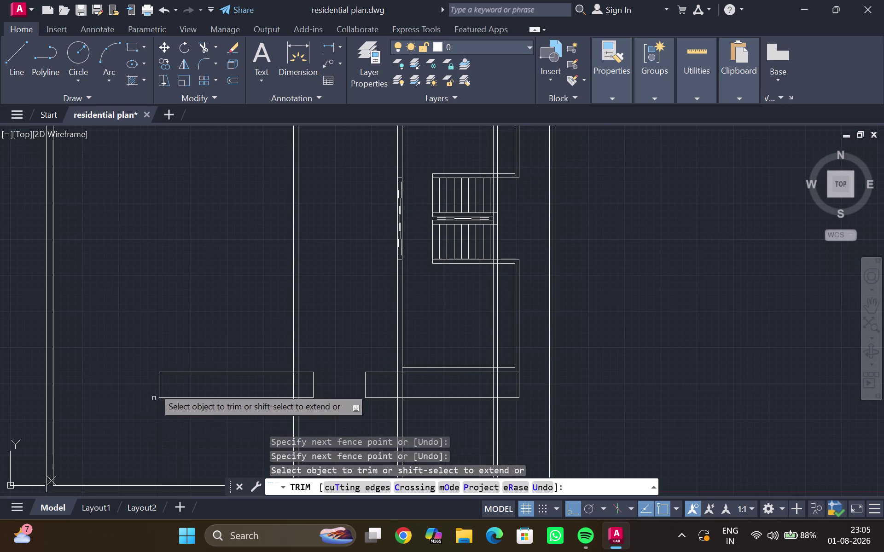
scroll(down, 3)
middle_drag(151, 361, 153, 528)
scroll(up, 3)
middle_click(138, 407)
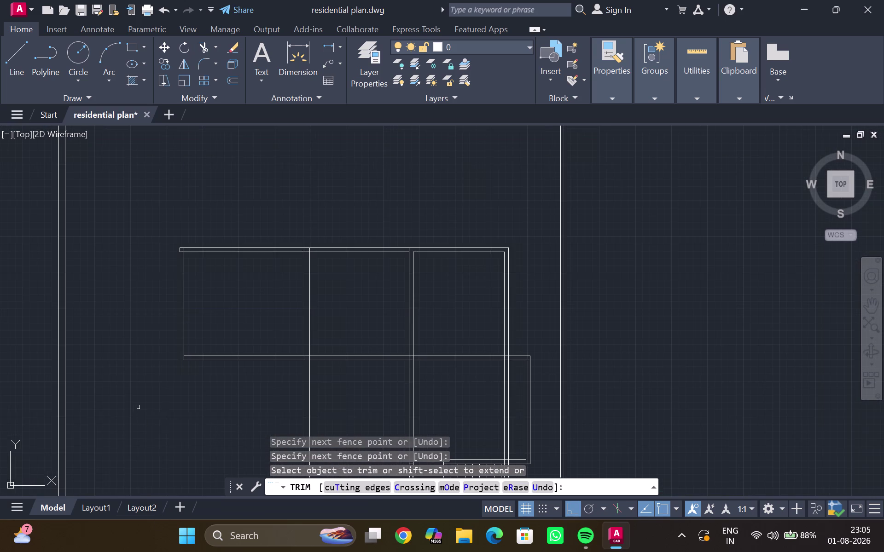
scroll(up, 3)
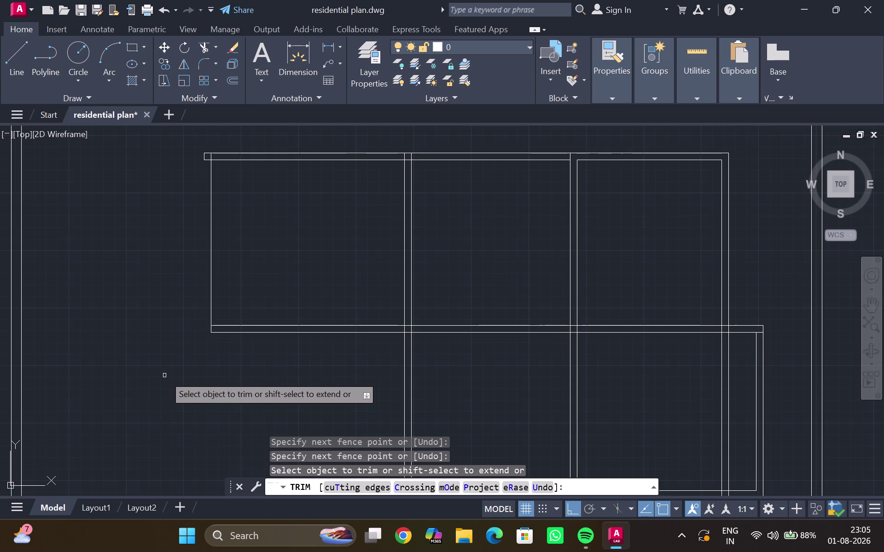
Undo the trimmed segments and the earlier trim, leaving the trim command.
key(ctrl+z)
key(z)
key(ctrl+z)
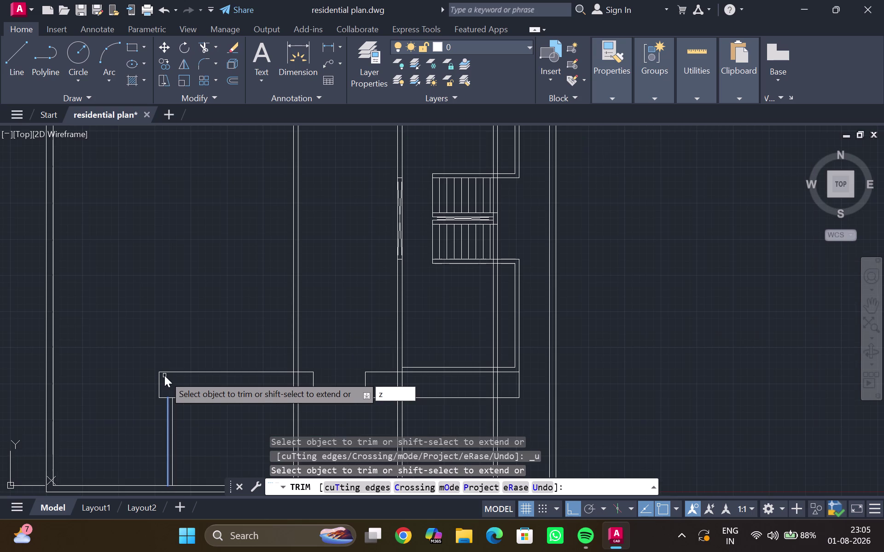
key(Escape)
key(ctrl+z)
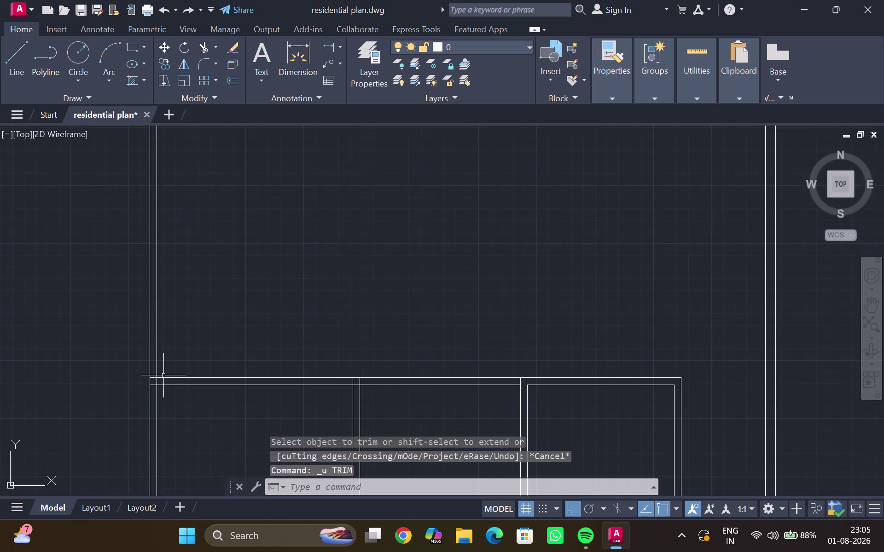
scroll(down, 3)
middle_drag(169, 377, 181, 358)
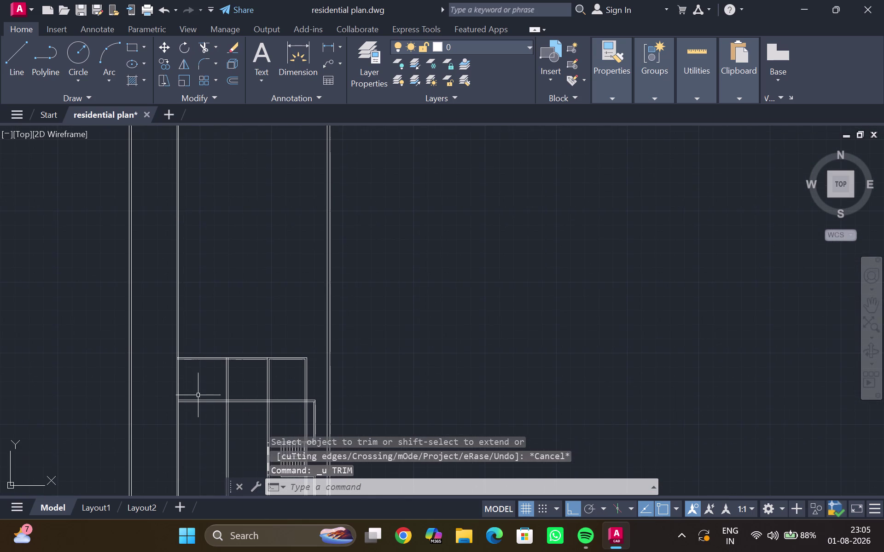
scroll(up, 3)
Try EX to extend lines with a fence, then cancel it.
text(re)
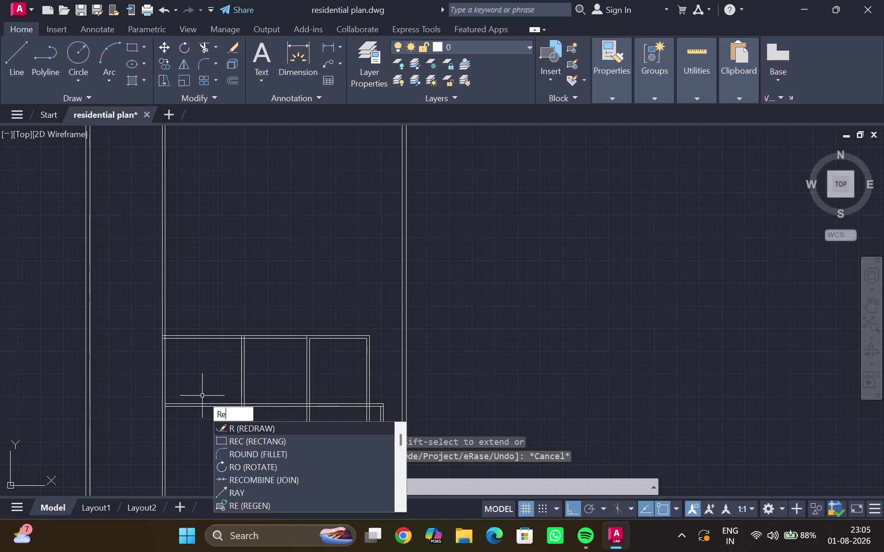
text(x)
key(Escape)
text(ex)
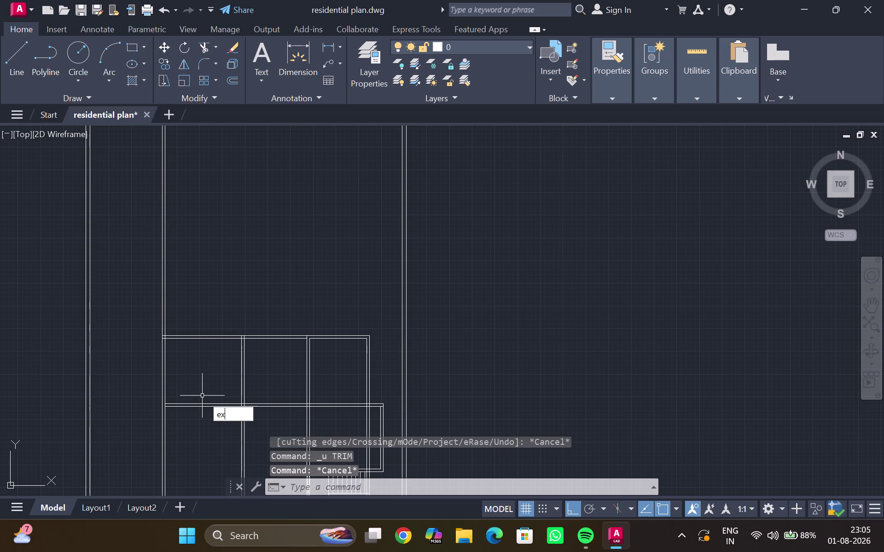
key(Return)
drag(202, 396, 194, 433)
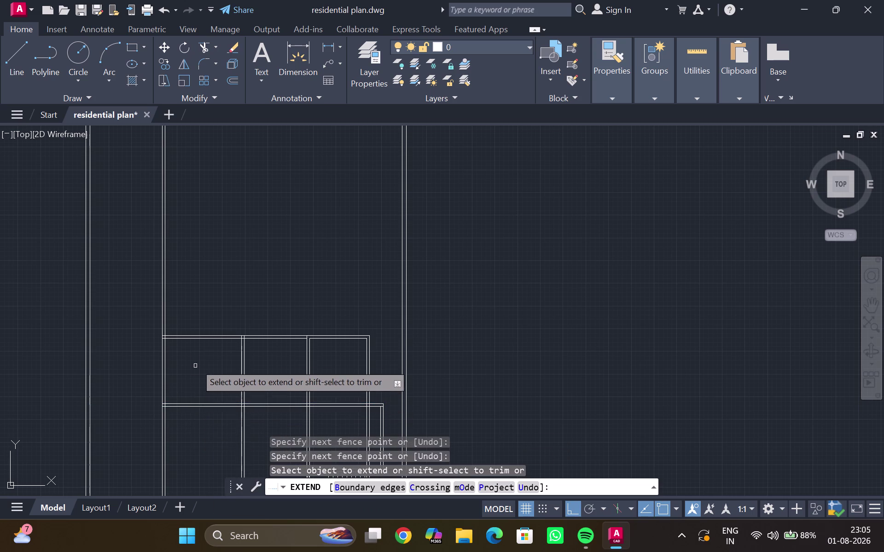
key(Escape)
Rerun TR and fence-trim the wall line ends at the room corner.
text(tr)
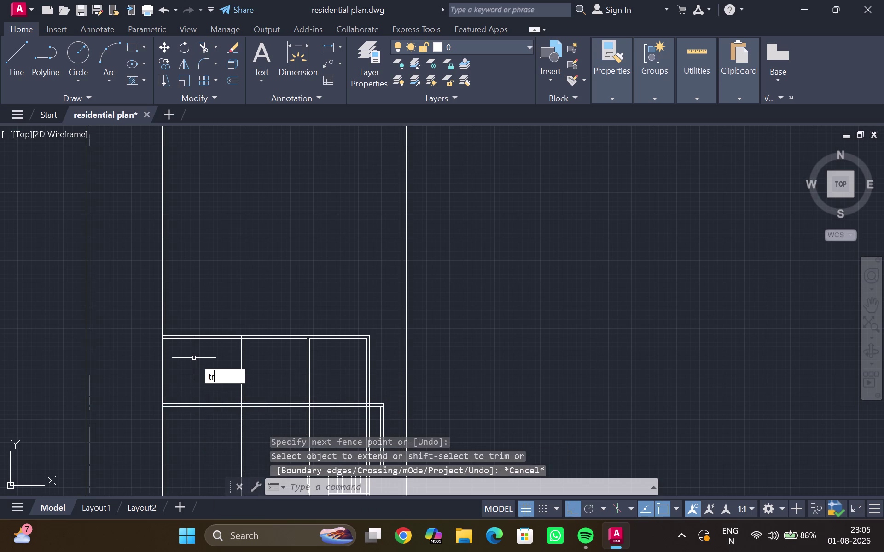
key(Return)
drag(189, 303, 148, 408)
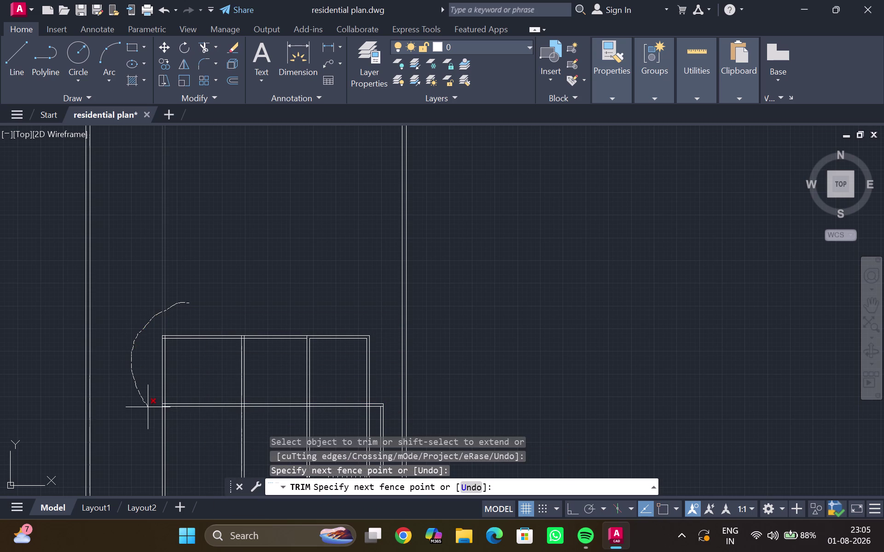
drag(148, 407, 148, 406)
drag(137, 426, 163, 444)
middle_drag(167, 441, 171, 393)
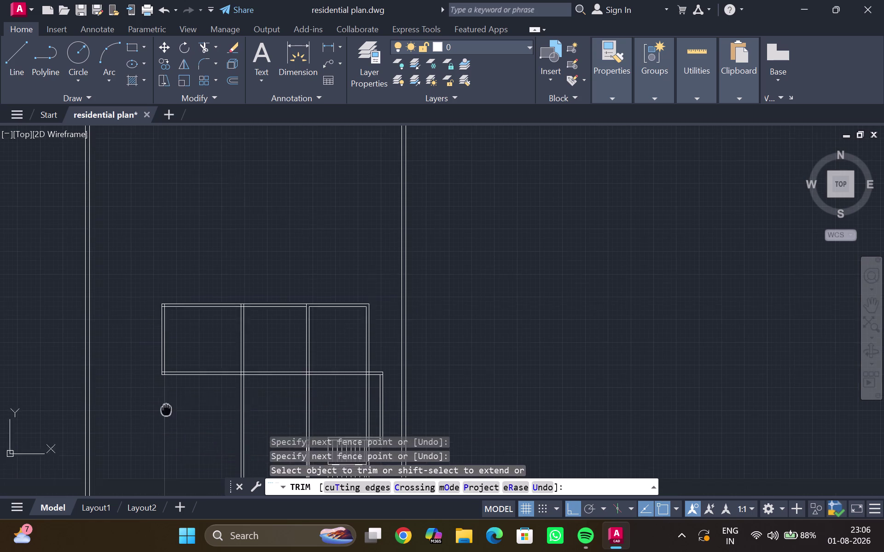
middle_drag(171, 393, 193, 354)
scroll(down, 3)
middle_drag(180, 444, 180, 379)
drag(179, 374, 209, 375)
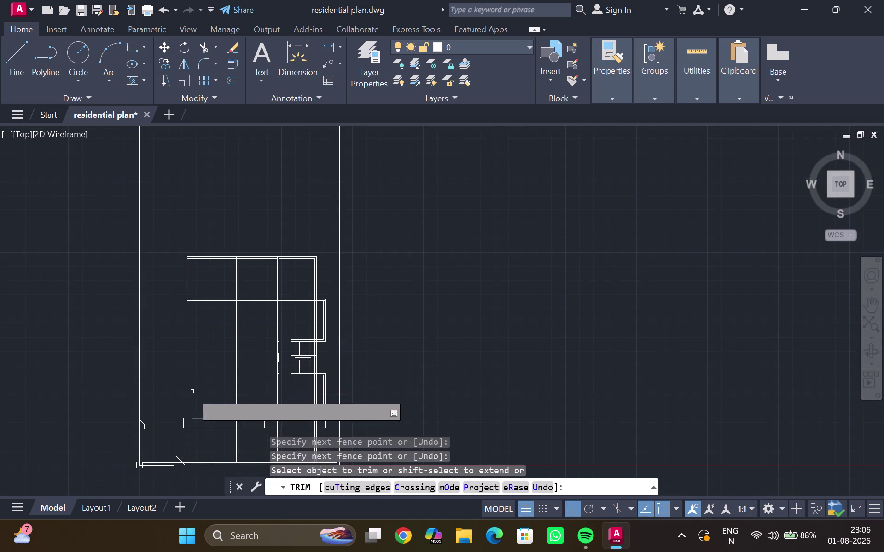
Trim the remaining wall lines at the lower openings and finish trimming.
middle_drag(191, 400, 205, 324)
scroll(up, 3)
click(201, 364)
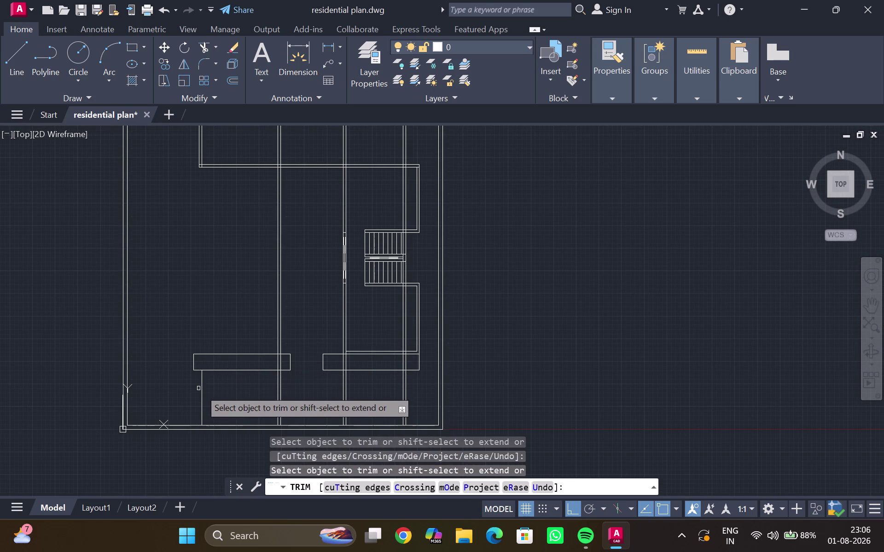
click(205, 393)
drag(212, 393, 167, 389)
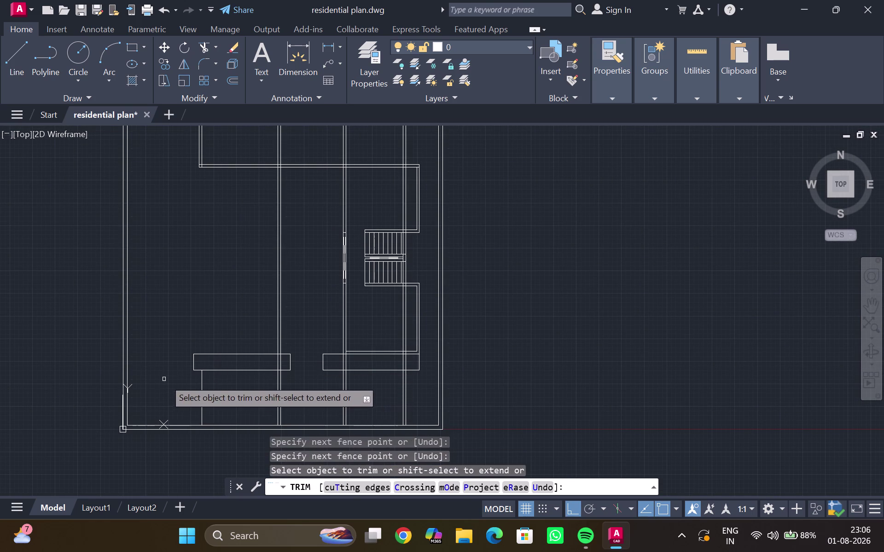
drag(179, 390, 208, 398)
key(Escape)
middle_drag(206, 342, 203, 476)
scroll(down, 3)
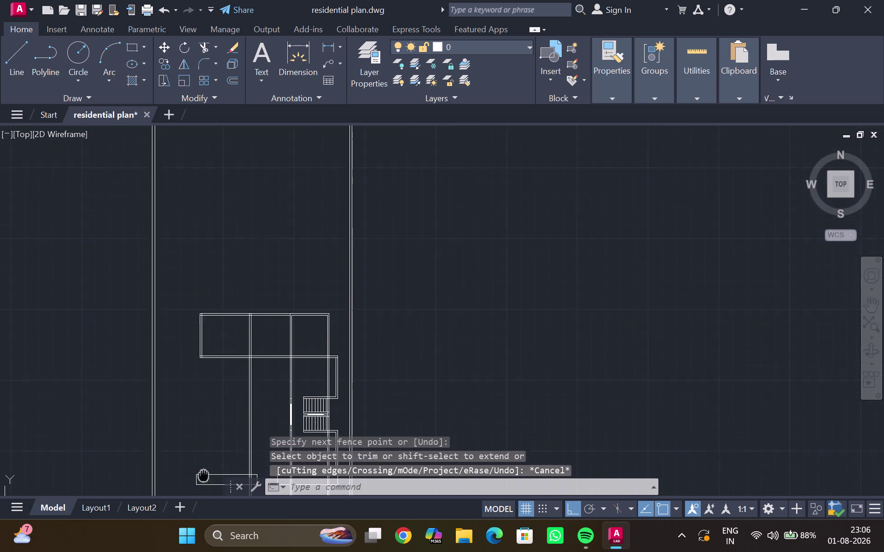
middle_drag(204, 477, 204, 454)
scroll(up, 3)
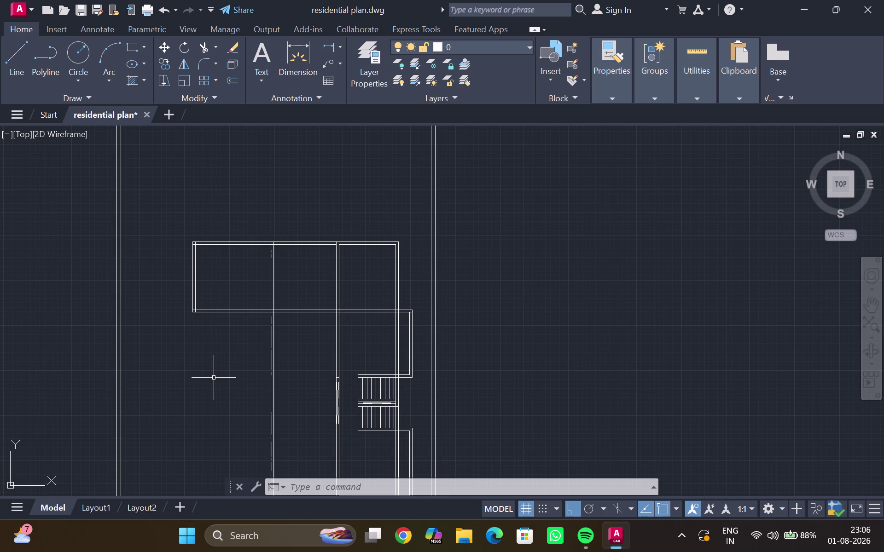
scroll(up, 3)
middle_drag(340, 325, 310, 372)
scroll(down, 3)
scroll(up, 3)
middle_drag(327, 335, 319, 388)
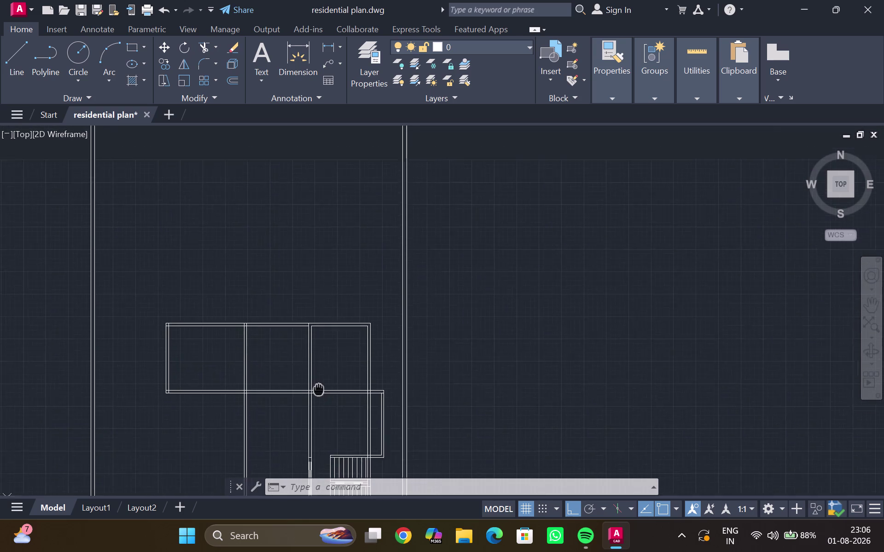
middle_drag(319, 388, 309, 386)
scroll(up, 3)
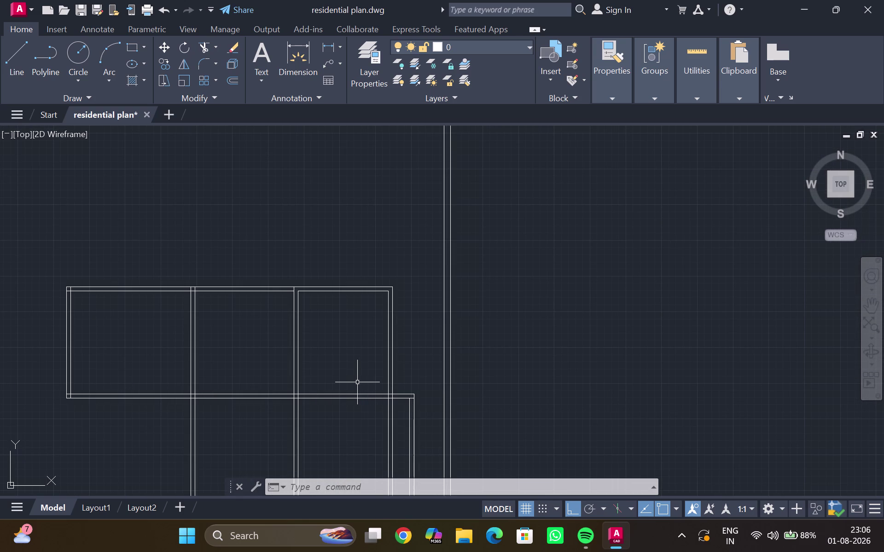
scroll(up, 3)
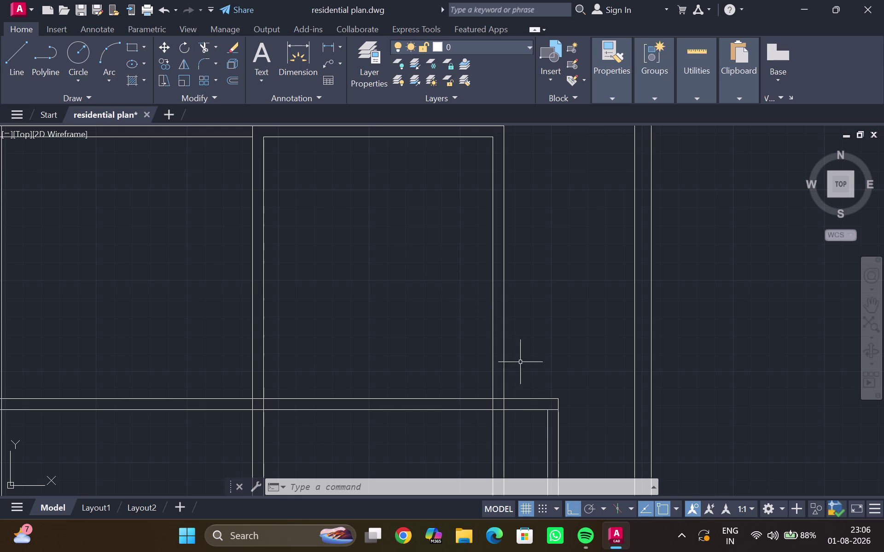
click(403, 398)
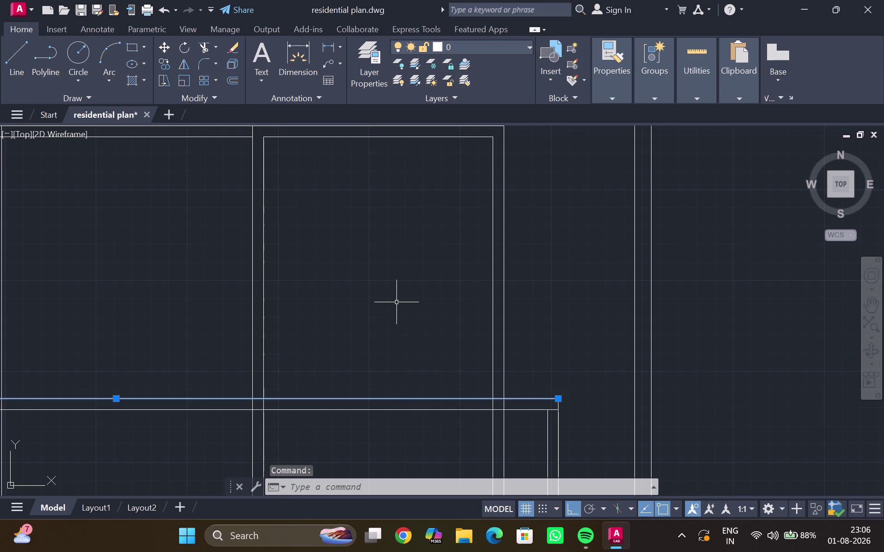
Offset the room's top horizontal wall line 2' upward with O.
key(o)
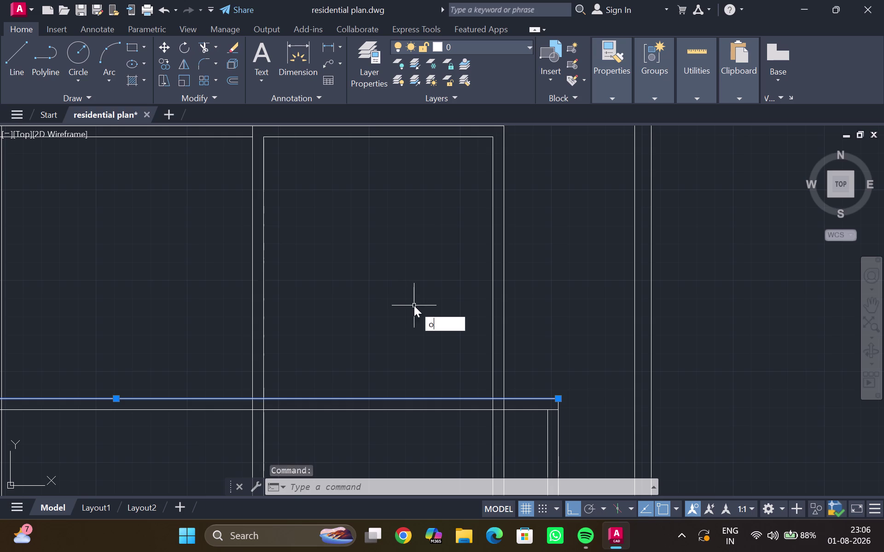
key(Return)
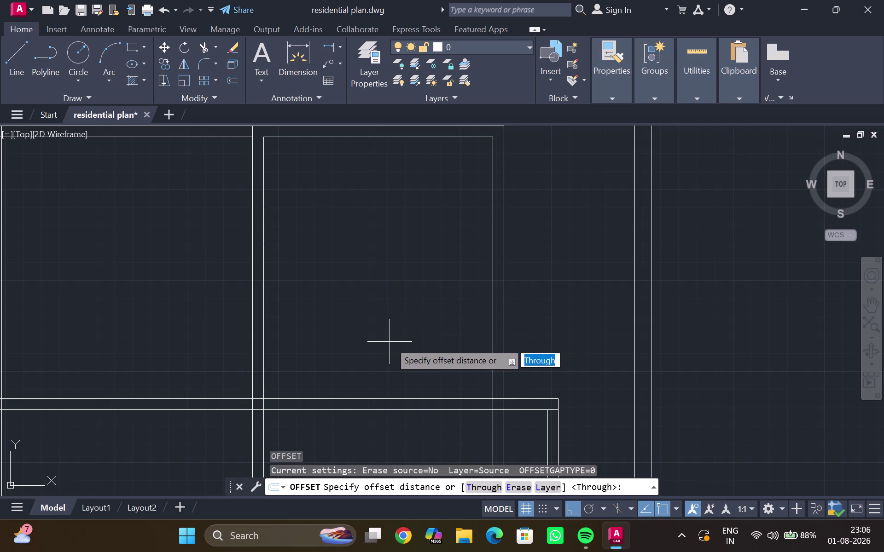
key(2)
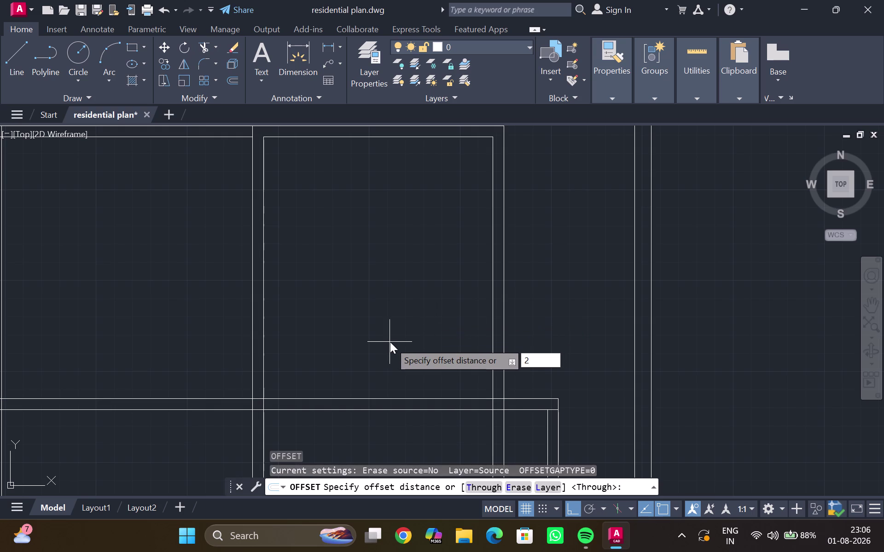
key(apostrophe)
key(Return)
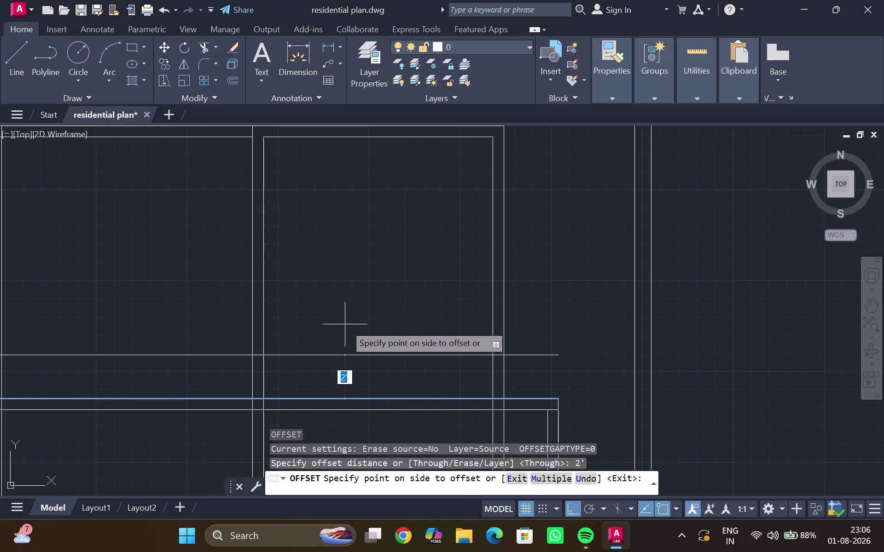
click(345, 325)
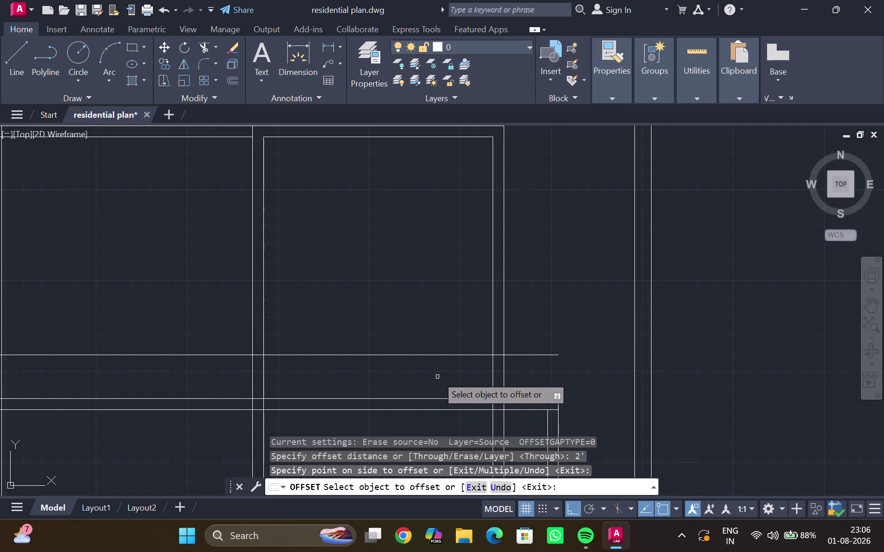
key(Escape)
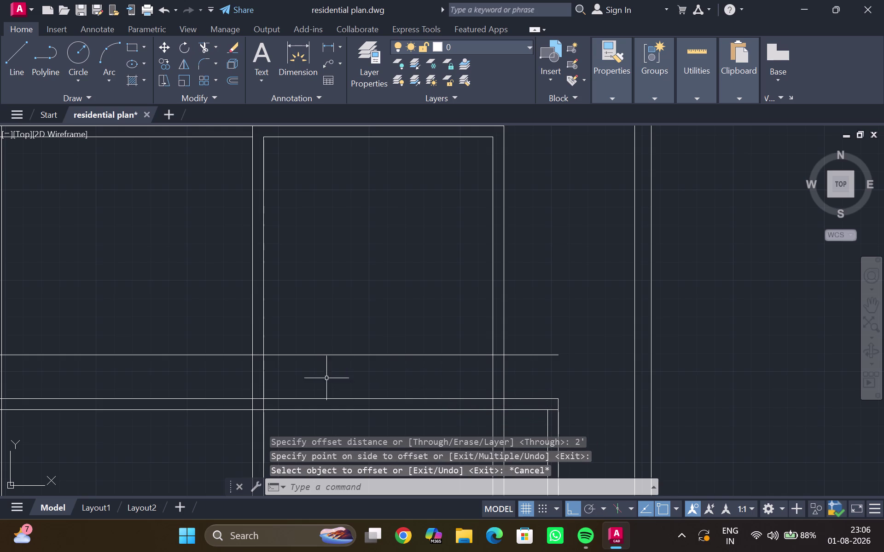
Fence-trim the new line back to the room walls where it crosses them.
text(tr)
key(Return)
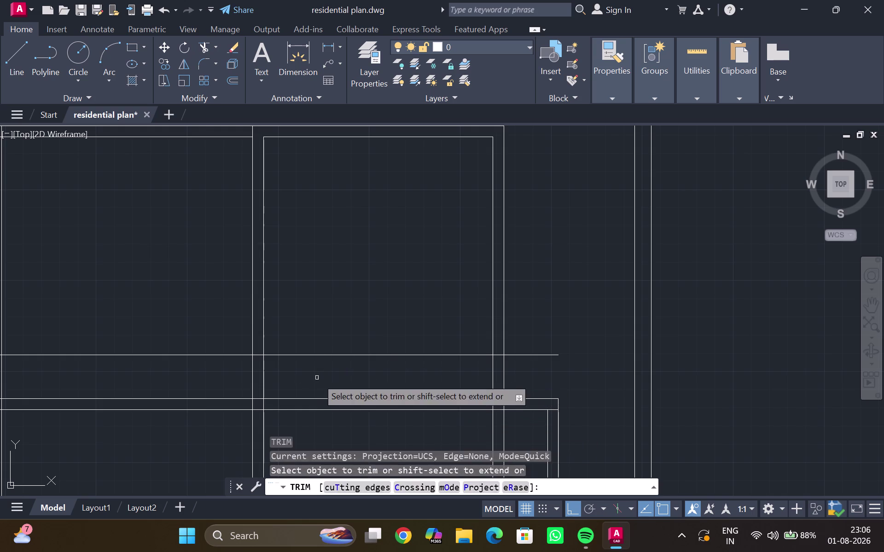
drag(317, 377, 218, 377)
middle_drag(219, 377, 343, 357)
scroll(down, 3)
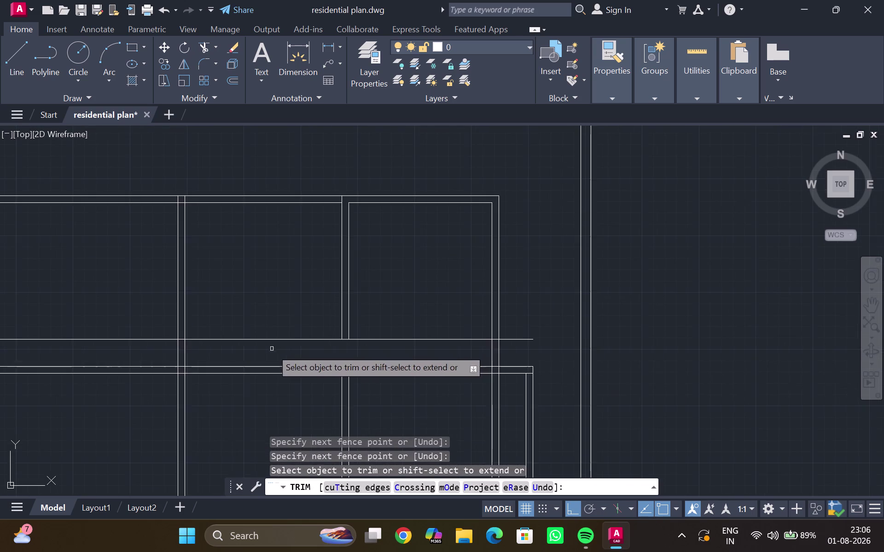
middle_drag(271, 348, 414, 345)
drag(310, 355, 382, 317)
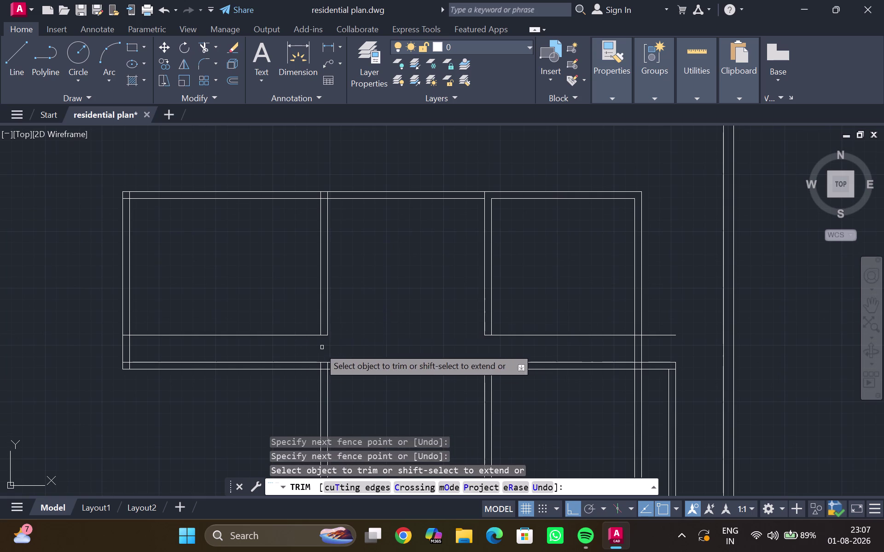
drag(304, 343, 308, 321)
drag(567, 324, 568, 351)
Trim away the short overlapping wall segments on the right side of the plan.
scroll(up, 3)
click(654, 334)
click(650, 347)
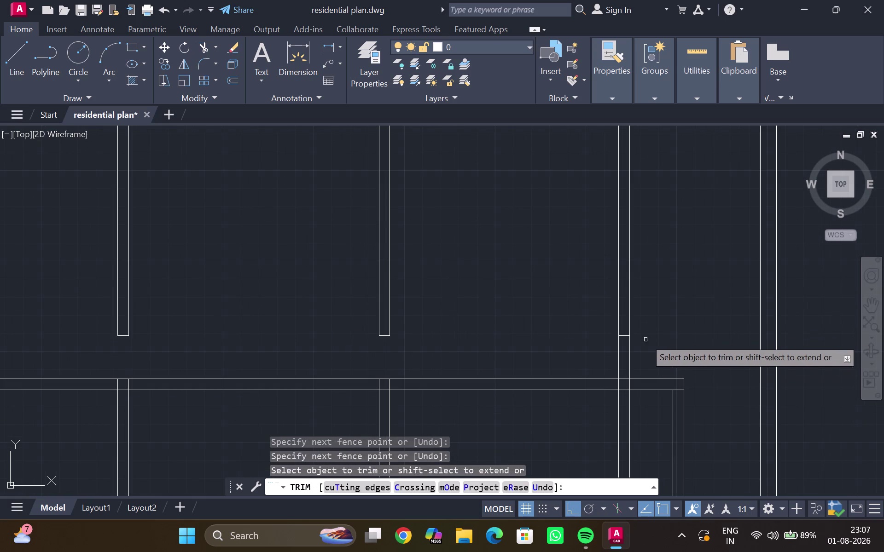
scroll(up, 3)
drag(625, 339, 628, 345)
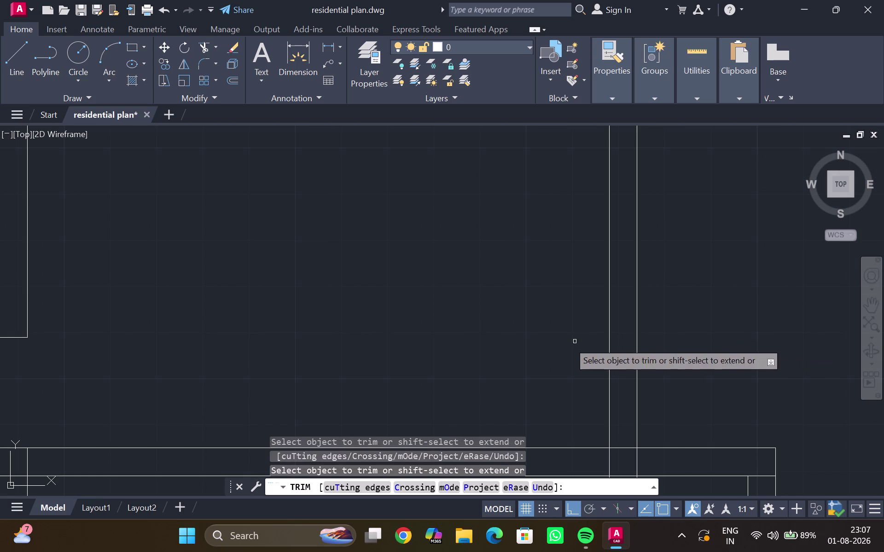
Fence-trim the wall lines crossing the partition junction at the top wall.
scroll(down, 3)
middle_drag(517, 344, 580, 311)
scroll(down, 3)
middle_drag(493, 335, 511, 334)
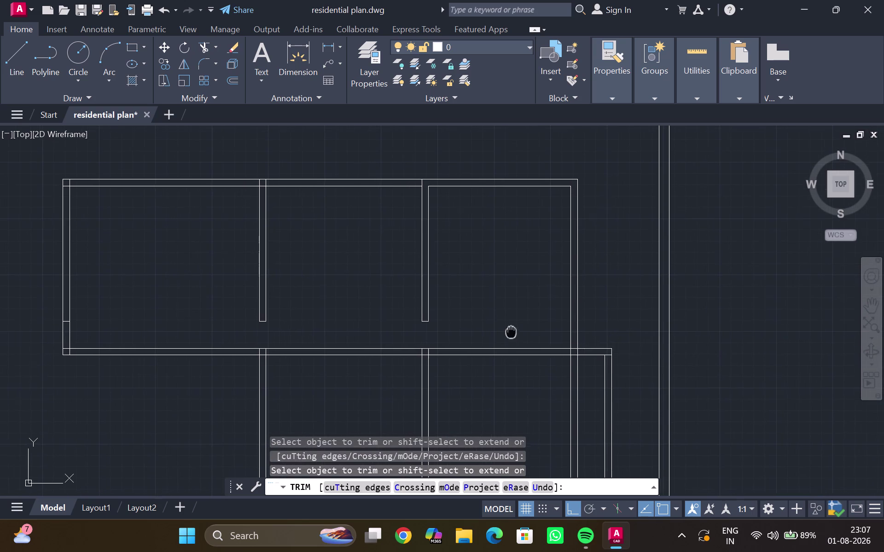
middle_drag(511, 333, 511, 332)
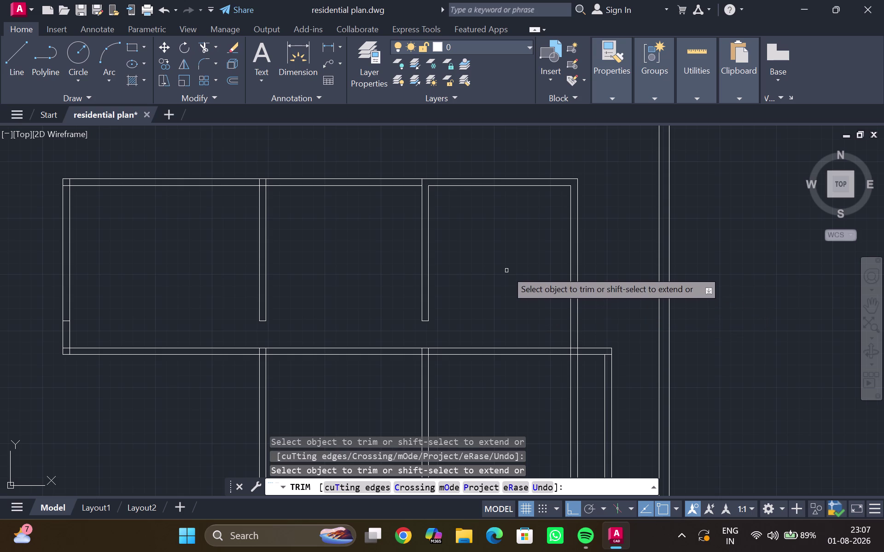
scroll(up, 3)
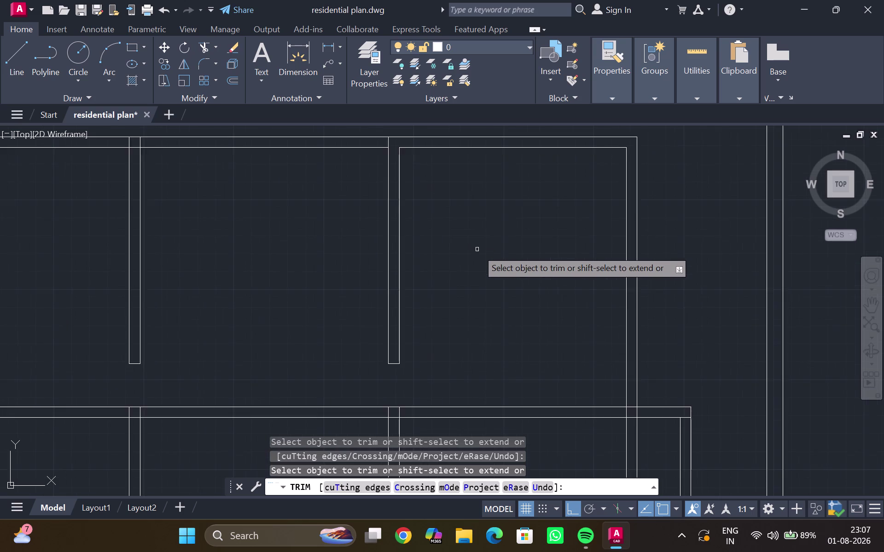
scroll(up, 3)
middle_drag(477, 250, 481, 275)
scroll(down, 3)
middle_drag(455, 246, 457, 286)
scroll(up, 3)
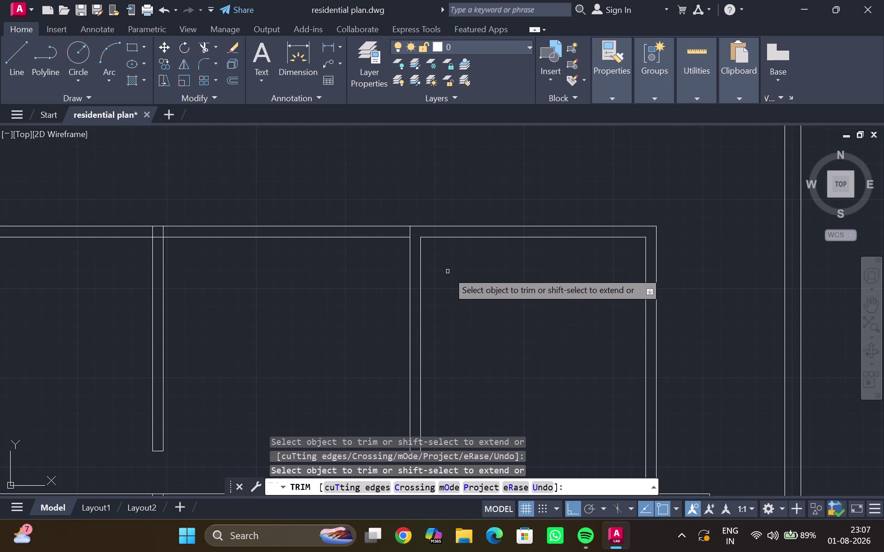
middle_drag(447, 272, 455, 297)
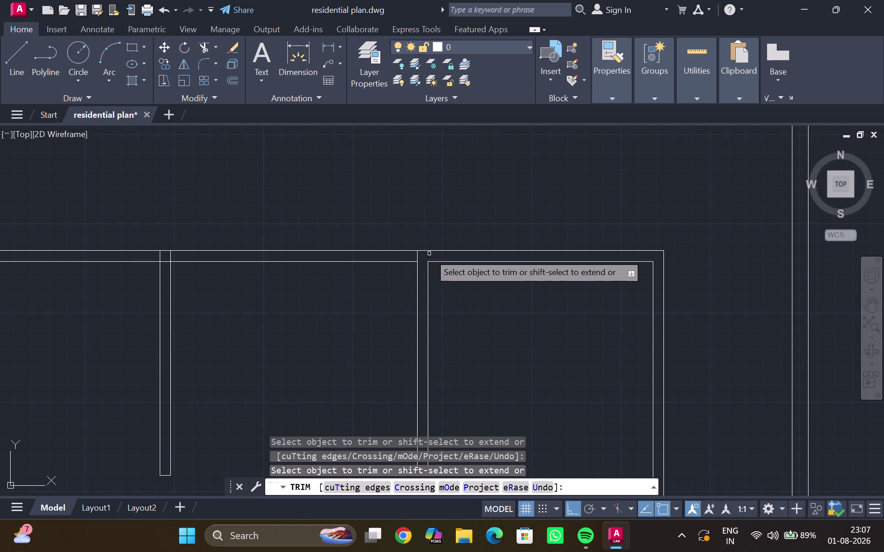
drag(425, 256, 417, 258)
drag(415, 259, 434, 260)
Pan to the next partition junction and end the trim operation.
middle_drag(355, 294, 411, 282)
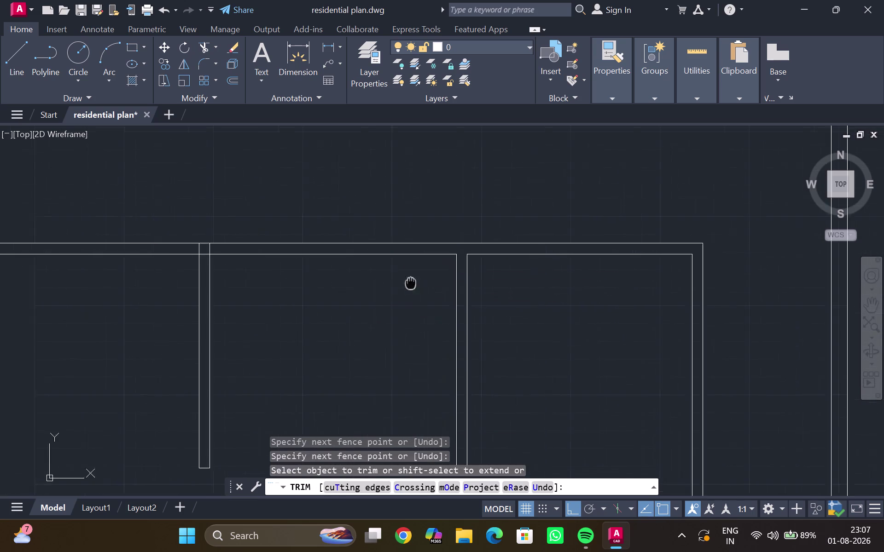
middle_drag(410, 283, 492, 258)
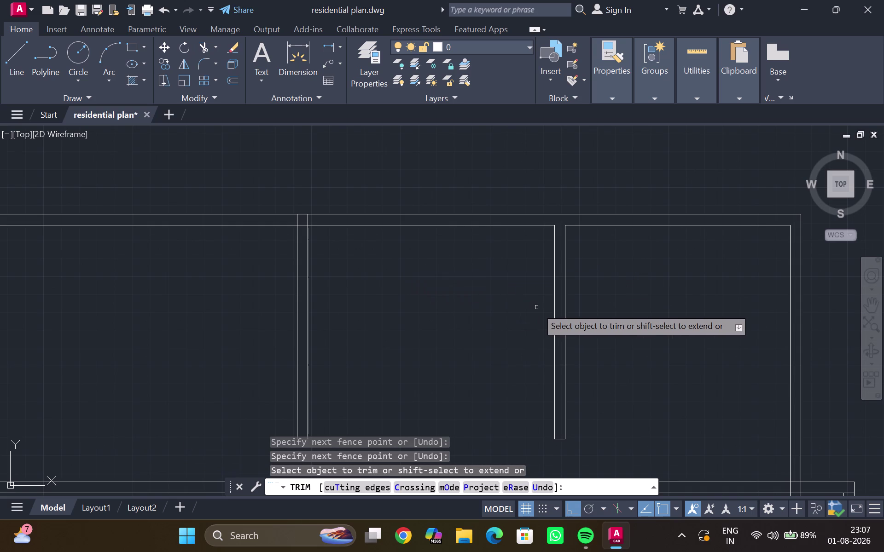
key(Escape)
middle_drag(403, 283, 430, 268)
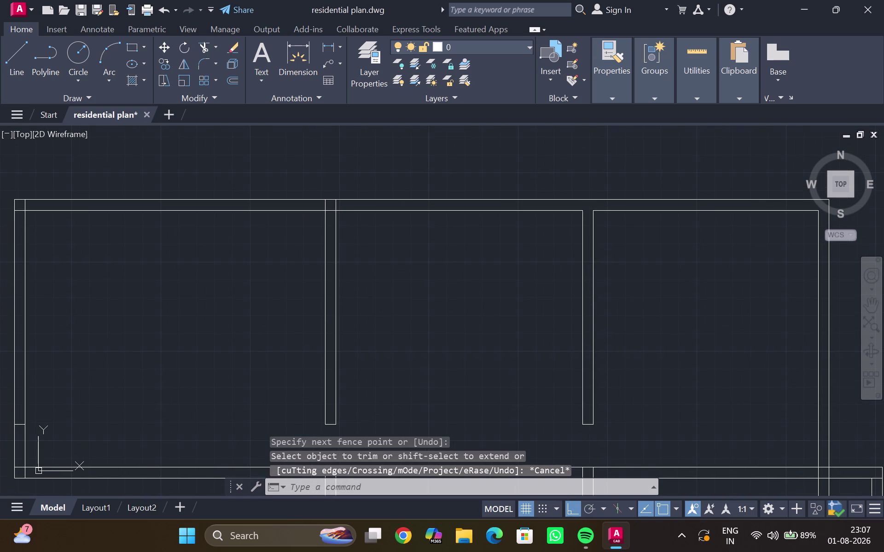
click(436, 209)
key(Escape)
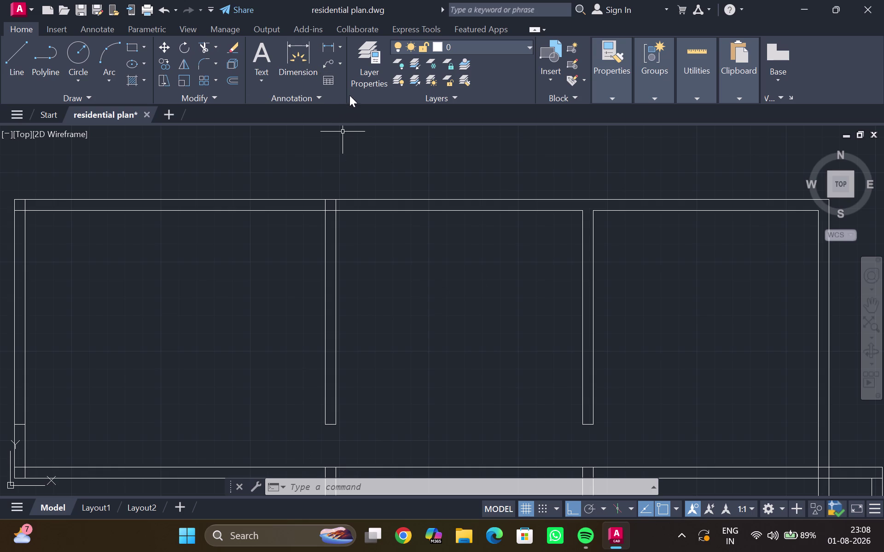
scroll(up, 3)
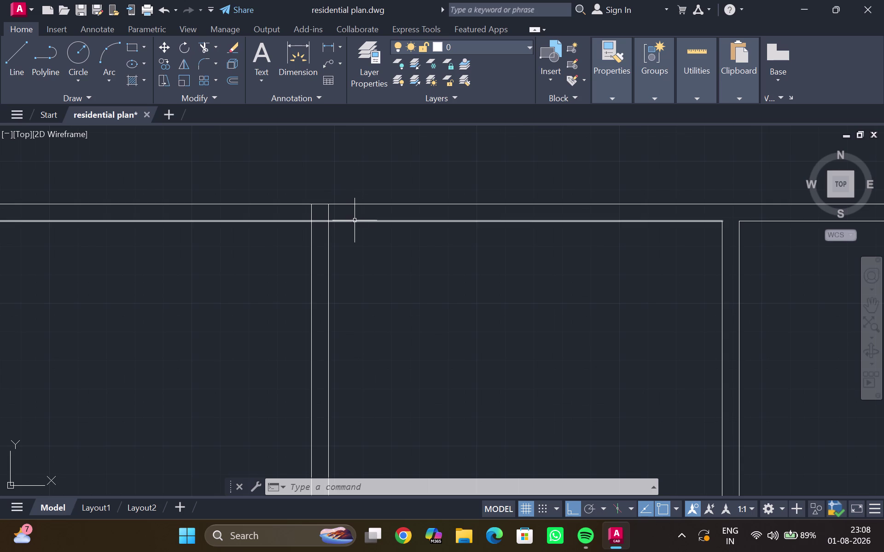
Offset the middle room's top inner wall line 3'3" downward.
click(355, 222)
key(o)
key(Return)
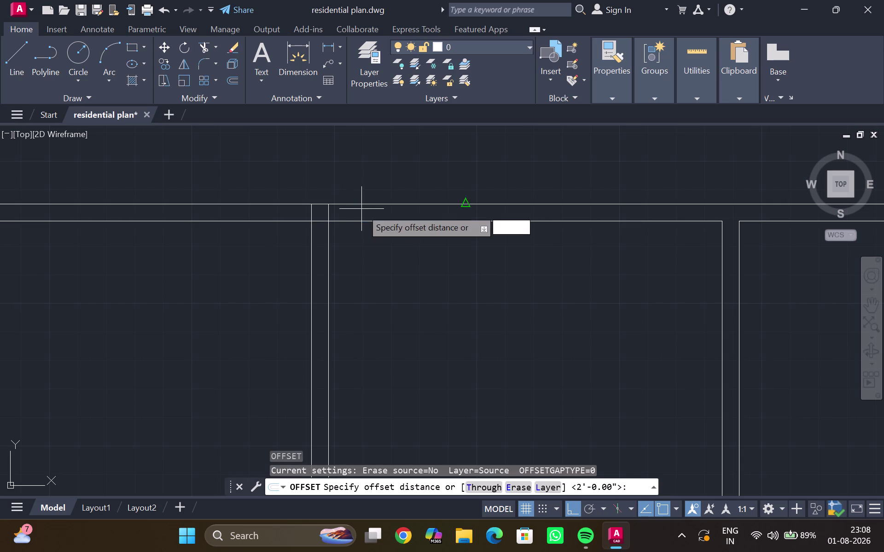
key(3)
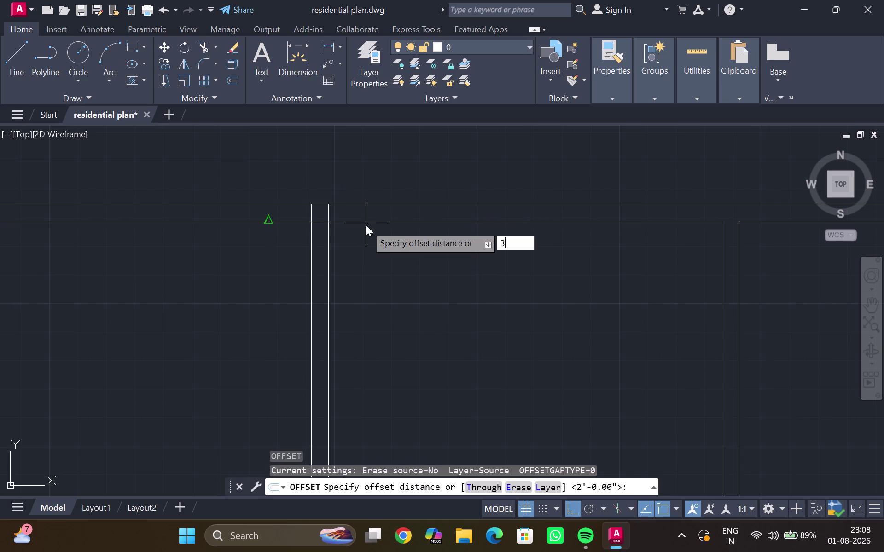
key(apostrophe)
key(3)
key(shift+quotedbl)
key(Return)
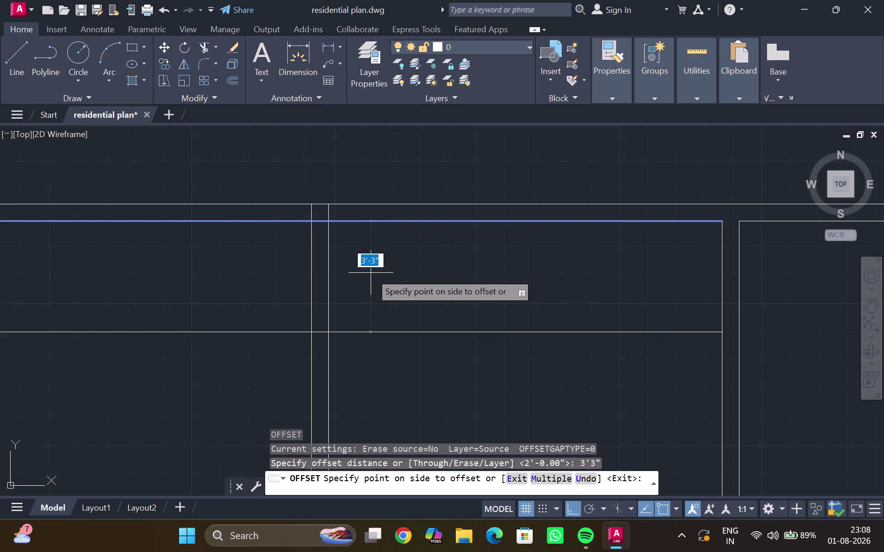
click(372, 274)
middle_drag(350, 281, 363, 264)
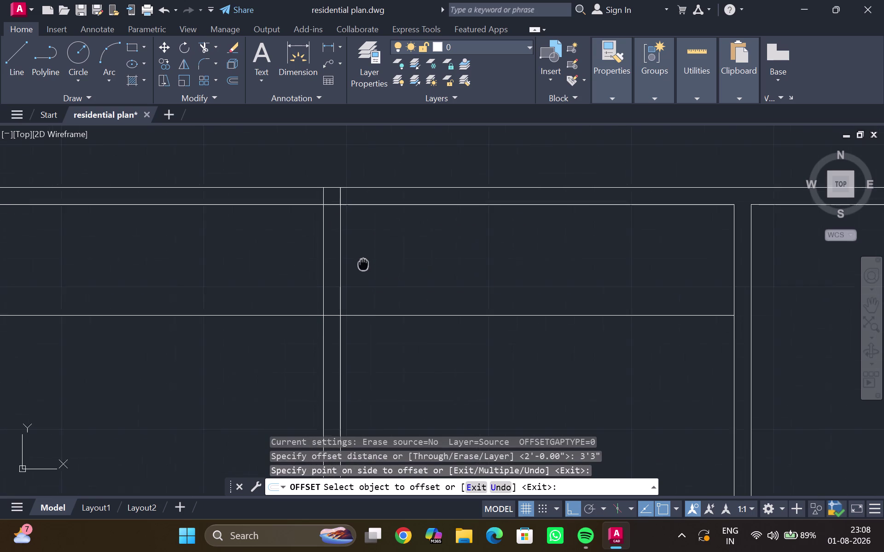
middle_drag(363, 264, 373, 251)
middle_click(373, 251)
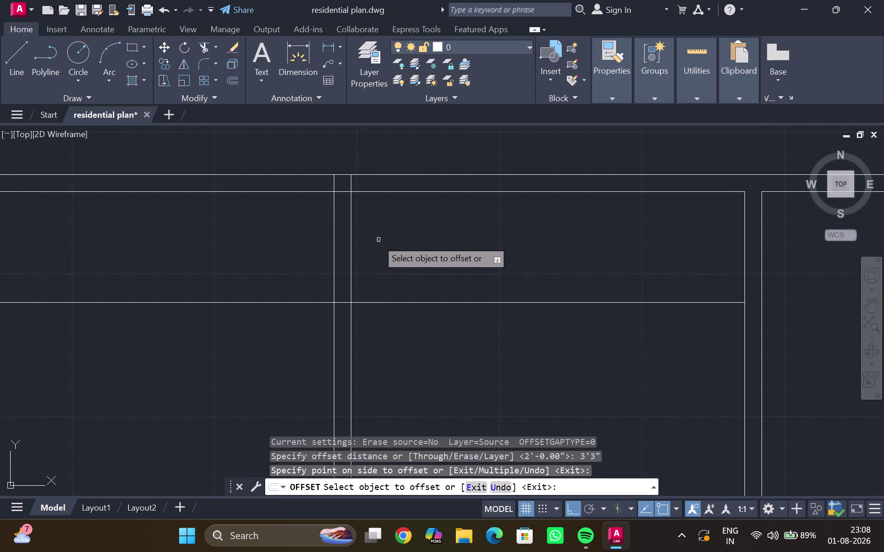
key(Escape)
Trim the 3'3" line left of the partition and between the partition lines.
text(t)
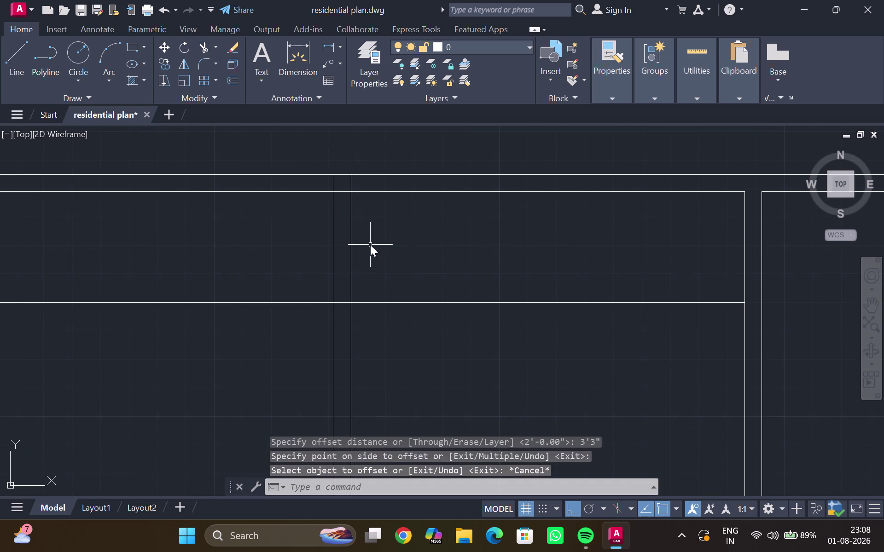
text(r)
key(Return)
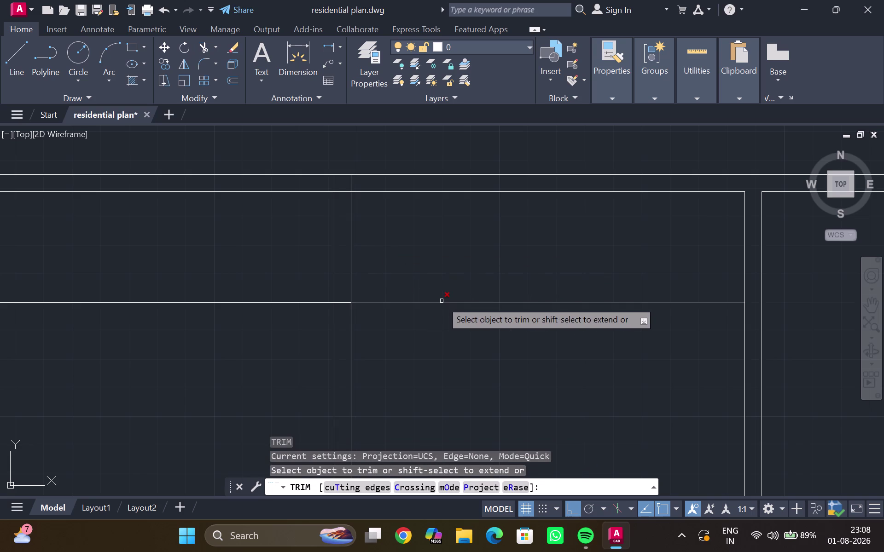
drag(250, 274, 246, 339)
middle_click(263, 306)
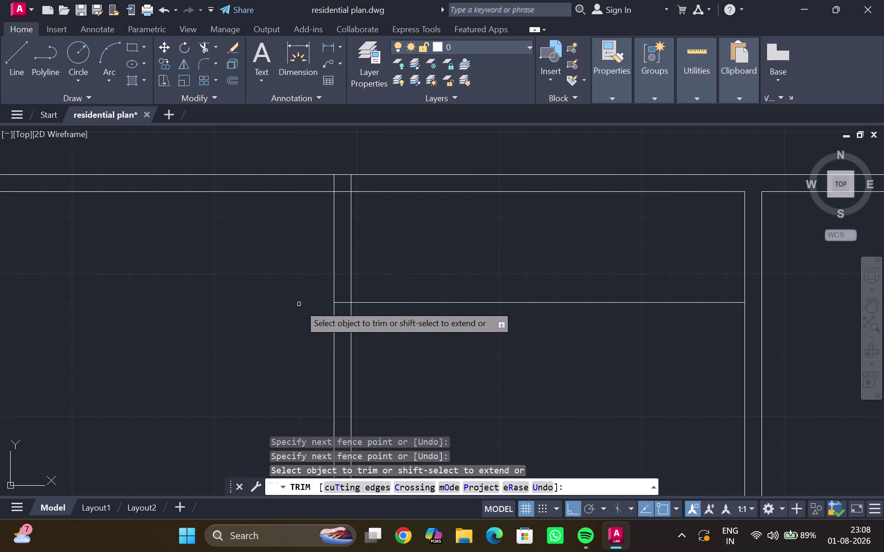
click(342, 303)
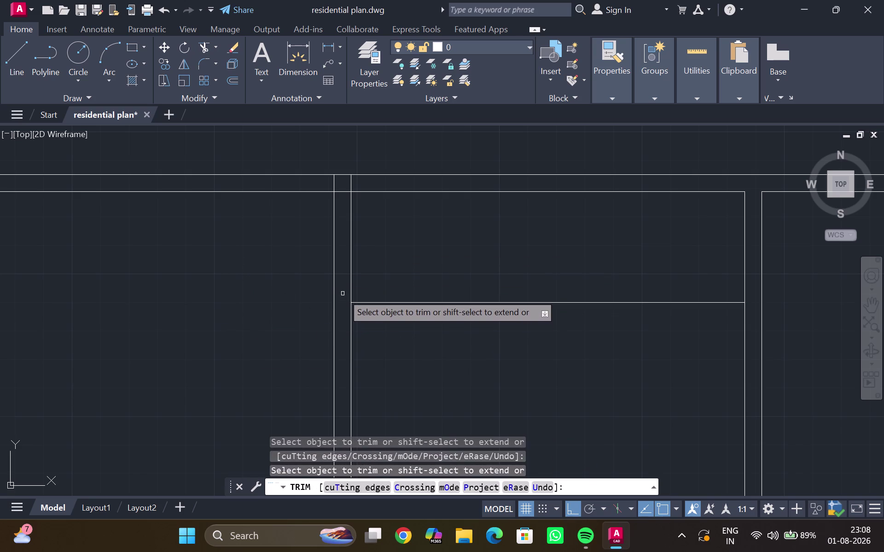
middle_drag(342, 293, 341, 274)
scroll(up, 3)
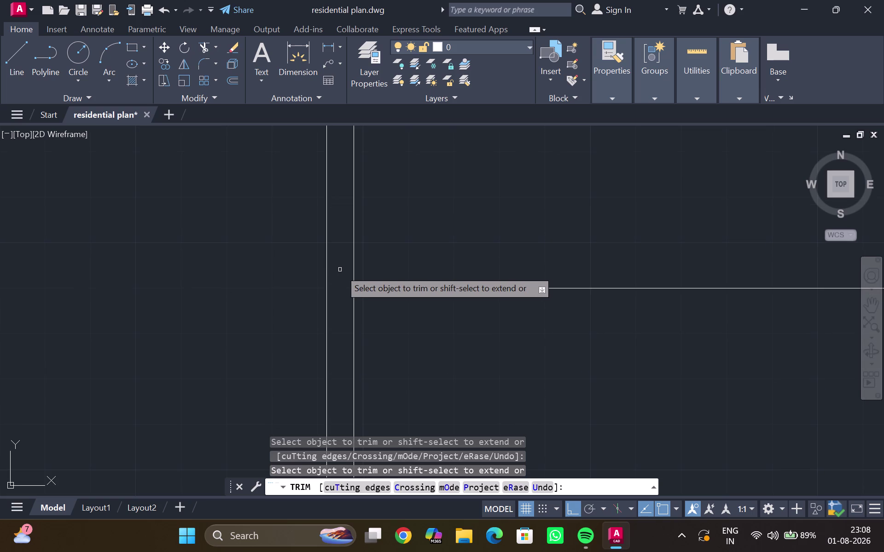
scroll(up, 3)
middle_click(340, 270)
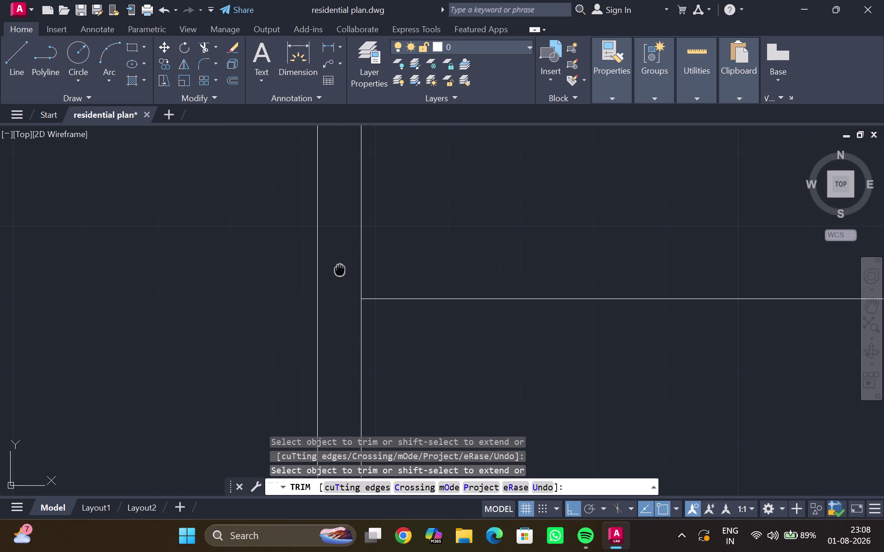
scroll(down, 3)
middle_drag(340, 274, 331, 266)
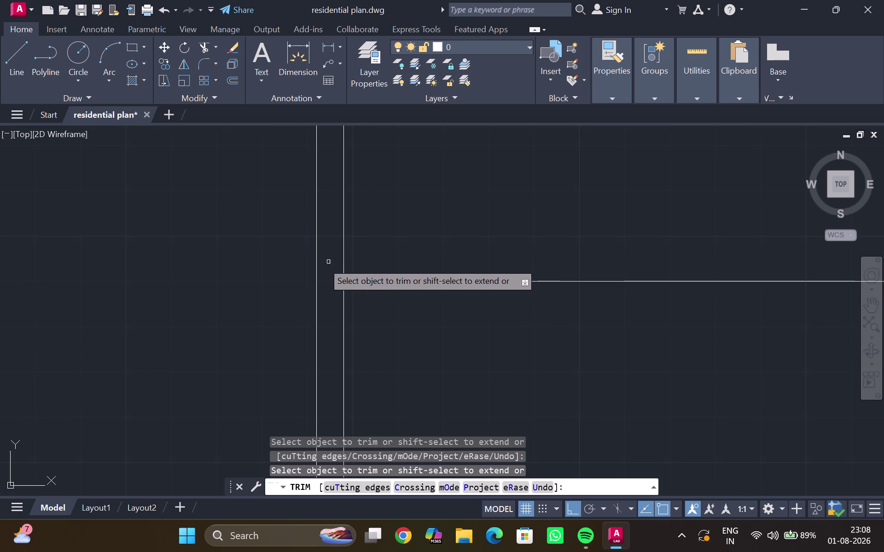
key(Escape)
key(l)
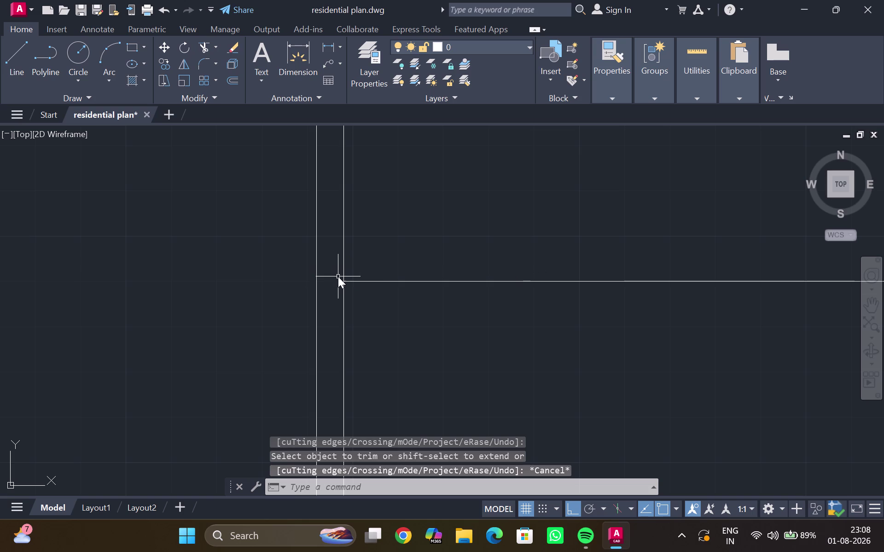
key(Return)
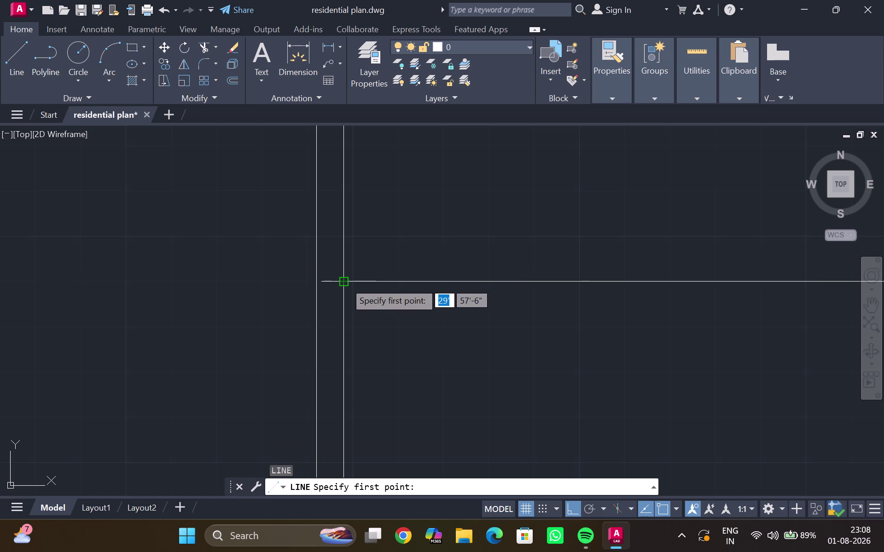
Draw a 2' line from the partition corner and delete the long 3'3" line.
click(344, 281)
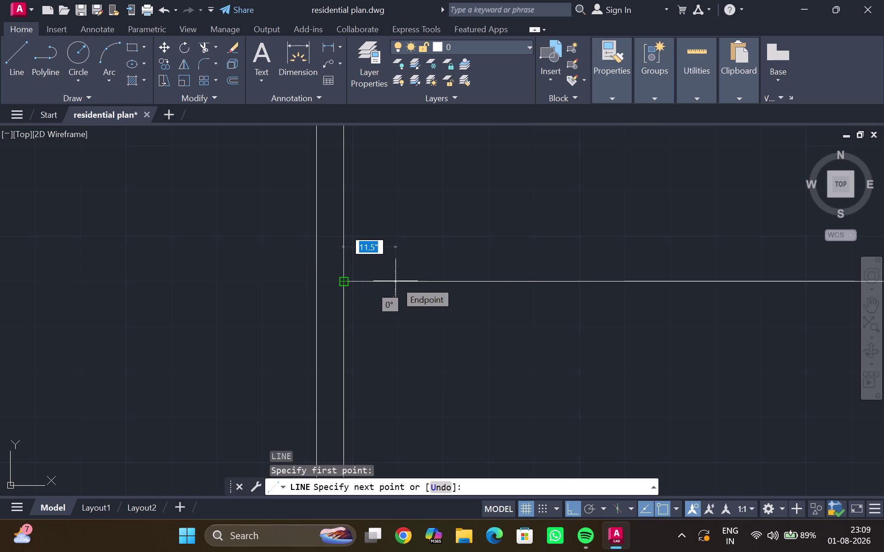
text(2')
key(Return)
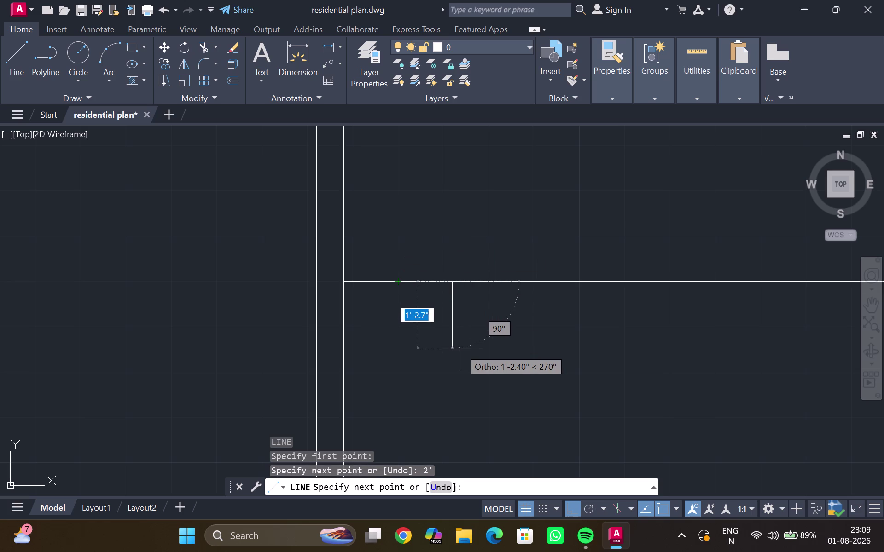
key(Escape)
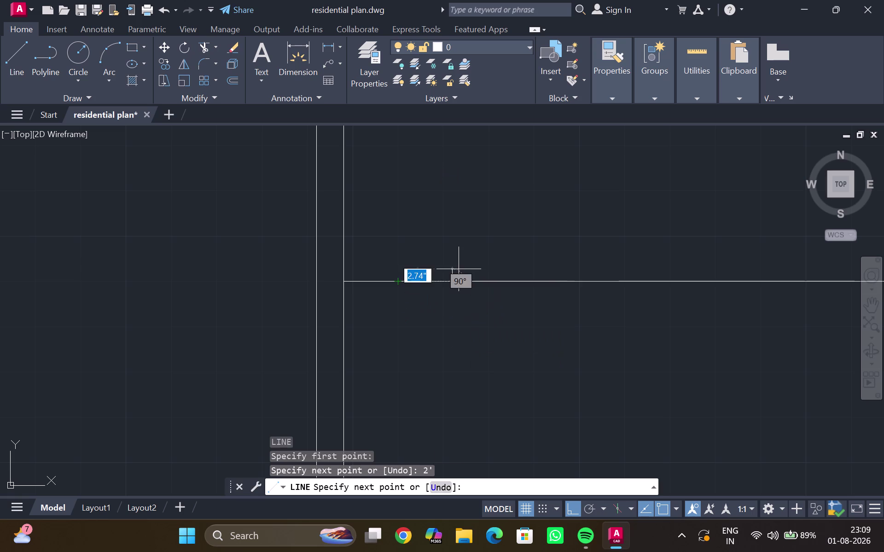
click(514, 281)
key(Delete)
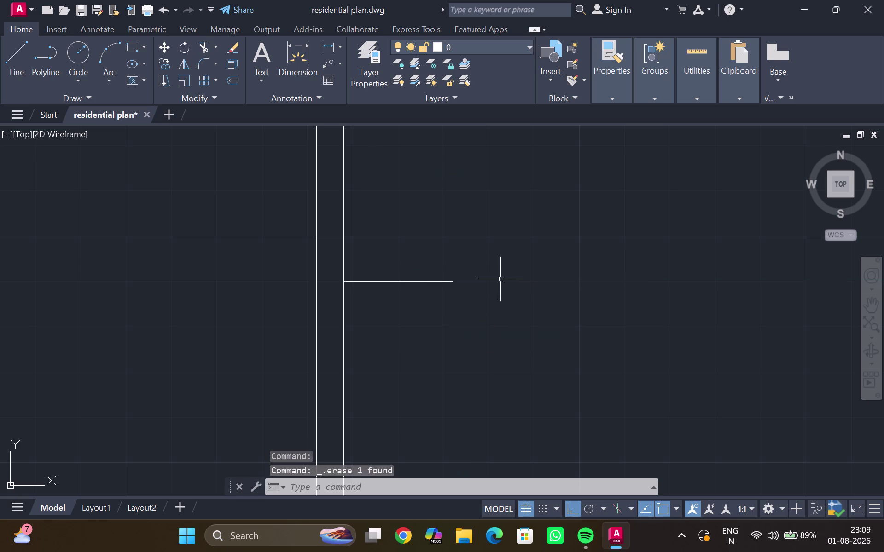
Trim the lines crossing the partition and select the short corner line for copying.
middle_drag(369, 290, 391, 250)
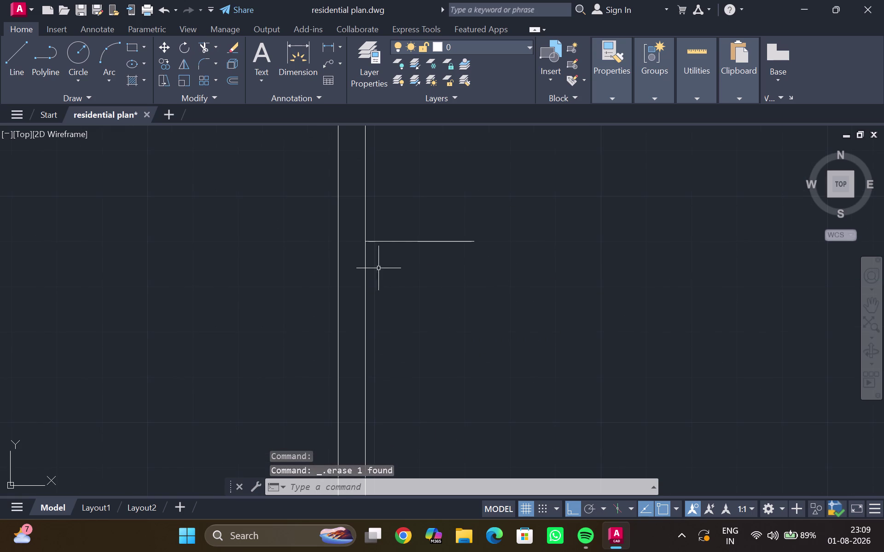
click(365, 281)
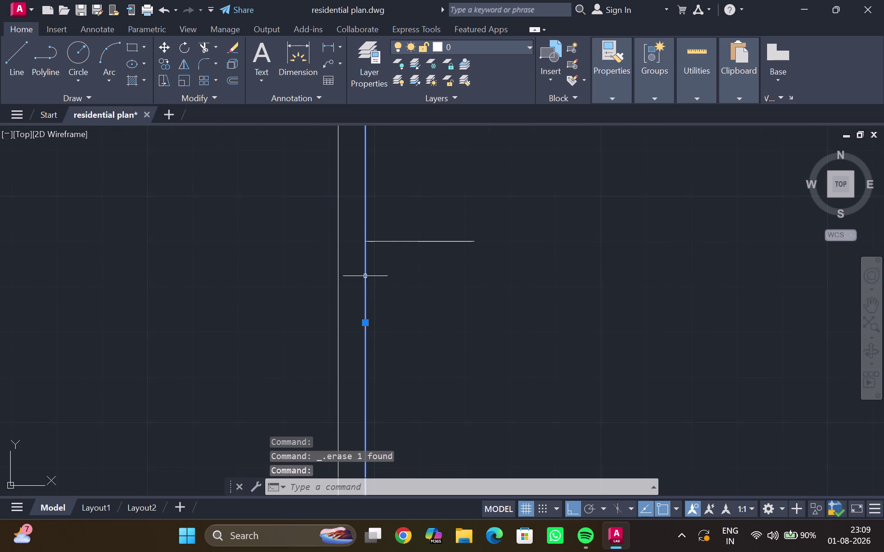
key(Escape)
text(tr)
key(Return)
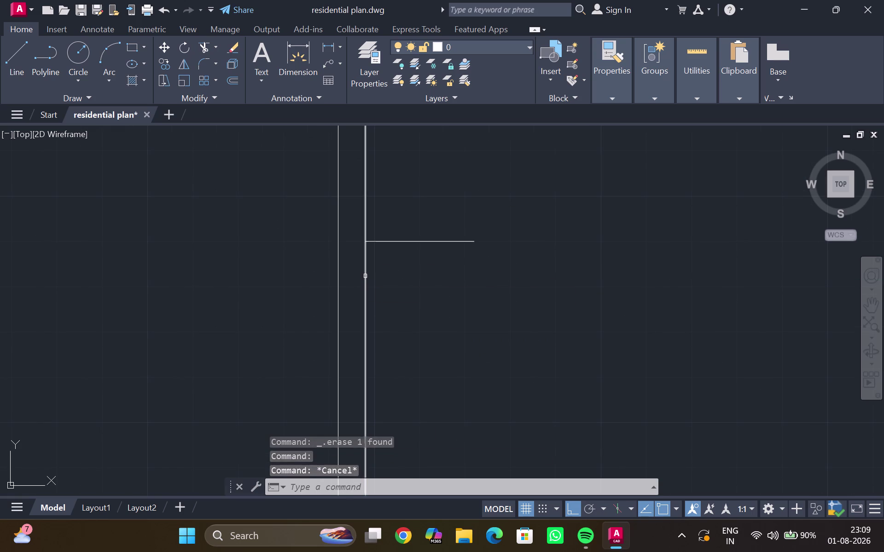
drag(364, 280, 371, 296)
scroll(down, 3)
key(Escape)
scroll(up, 3)
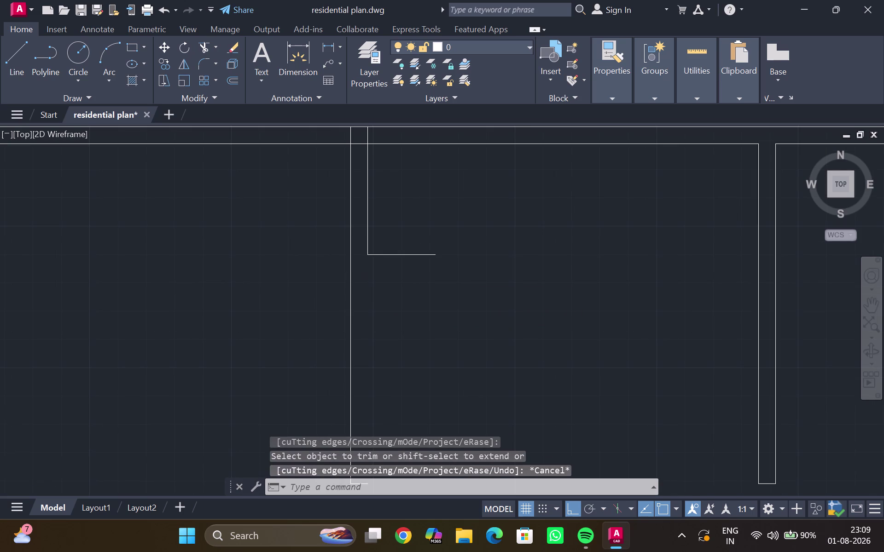
middle_click(367, 273)
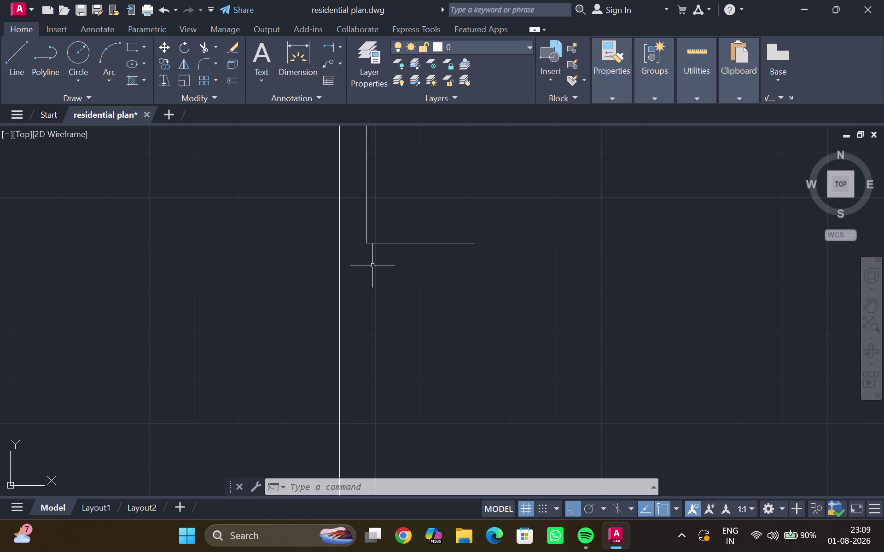
click(414, 243)
key(c)
key(o)
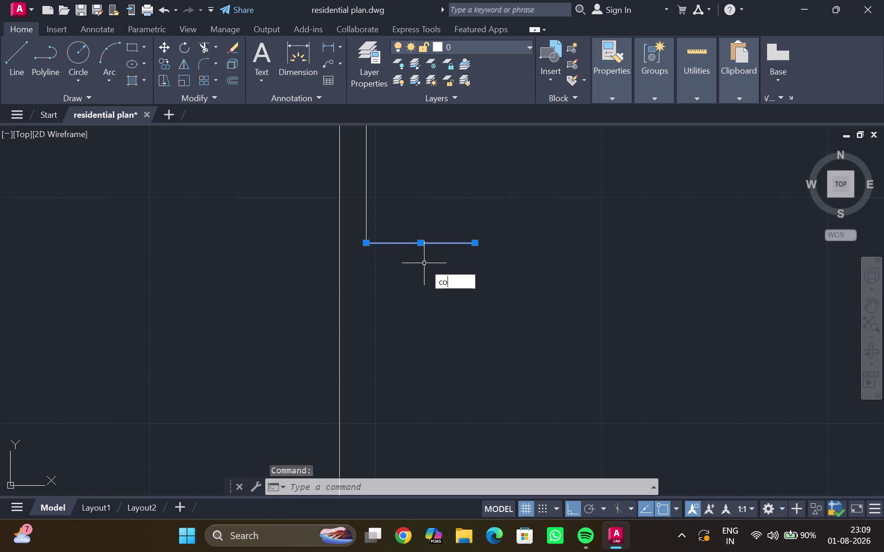
key(Return)
scroll(up, 3)
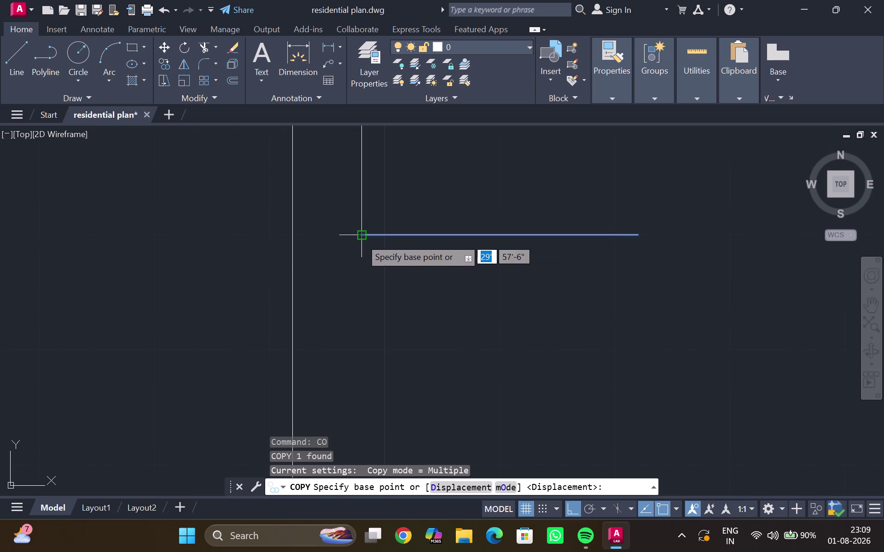
click(361, 239)
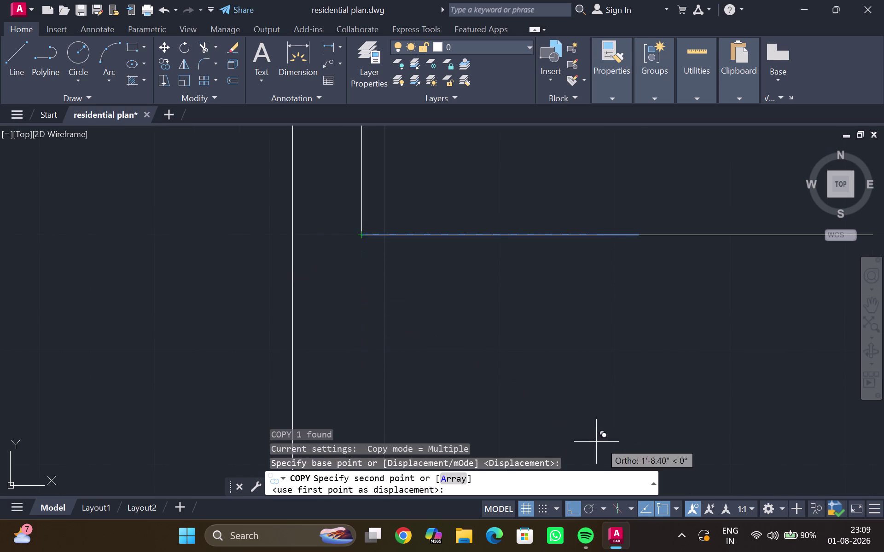
click(572, 508)
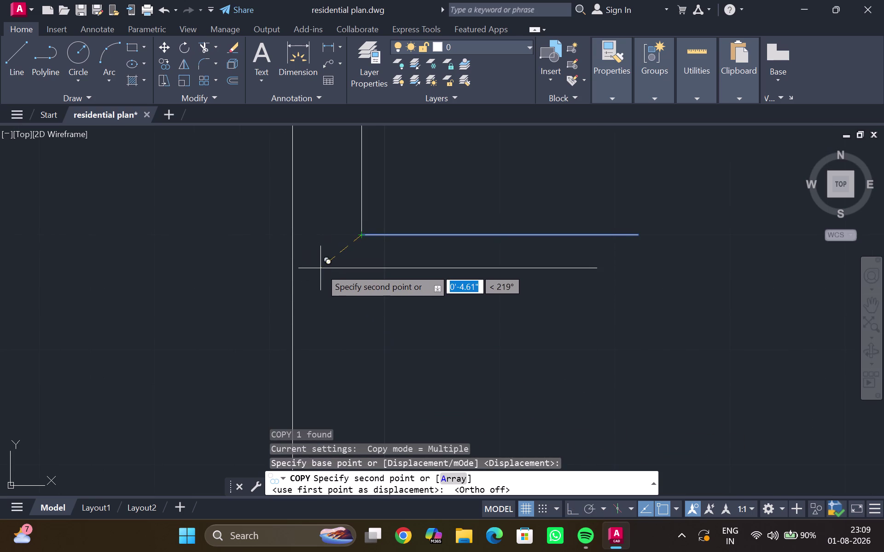
scroll(up, 3)
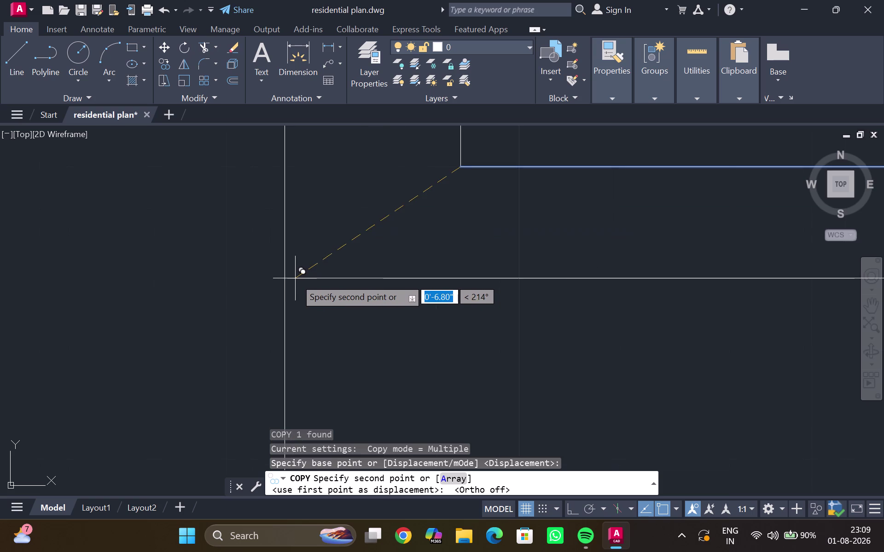
click(285, 245)
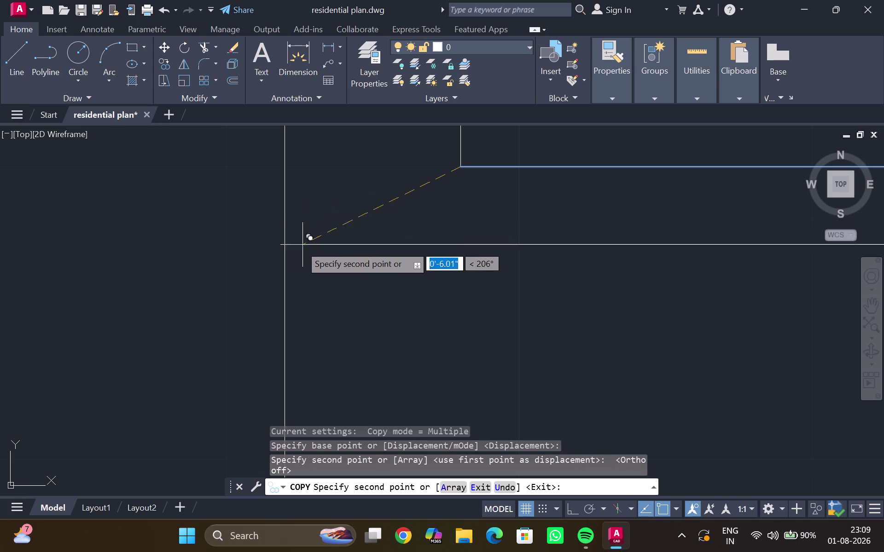
click(284, 249)
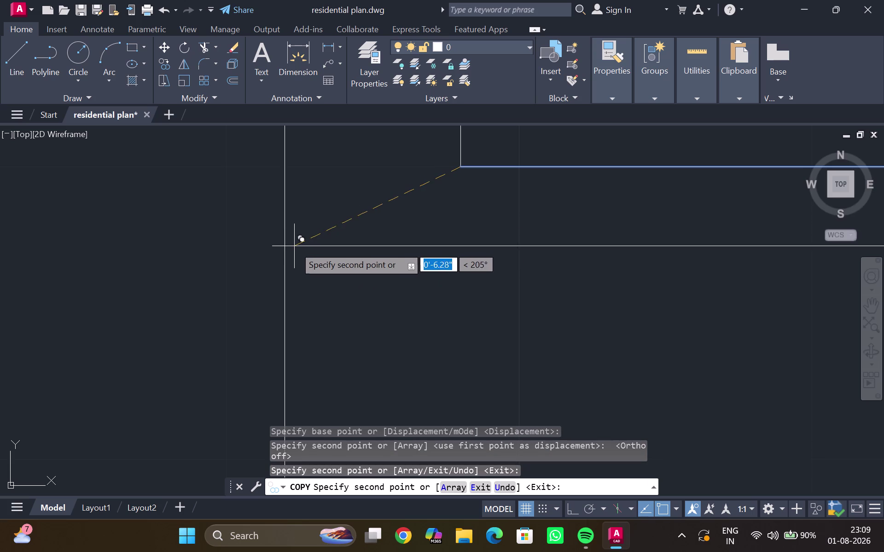
click(285, 253)
scroll(down, 3)
scroll(down, 3)
scroll(down, 3)
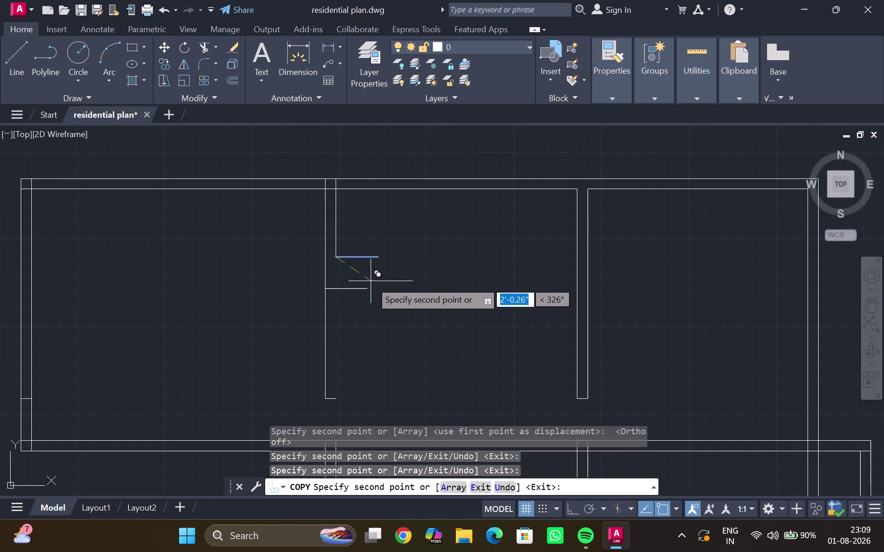
key(Escape)
click(361, 289)
key(Delete)
scroll(up, 3)
middle_click(345, 275)
click(343, 307)
key(Delete)
click(343, 306)
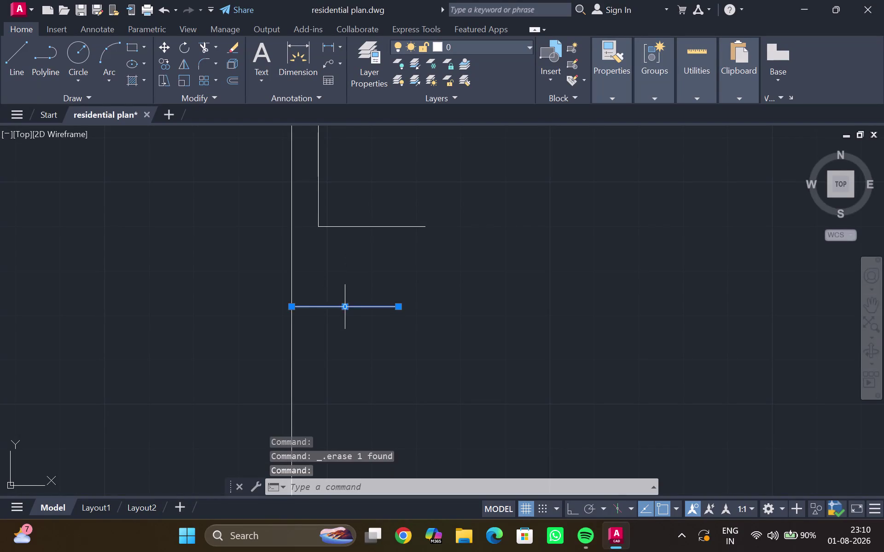
key(Delete)
click(344, 305)
key(Delete)
middle_drag(331, 269, 335, 290)
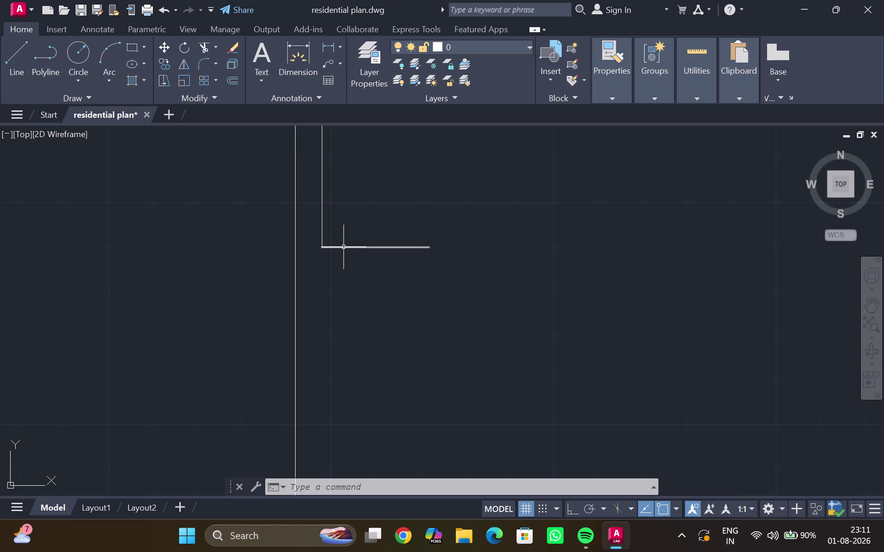
scroll(up, 3)
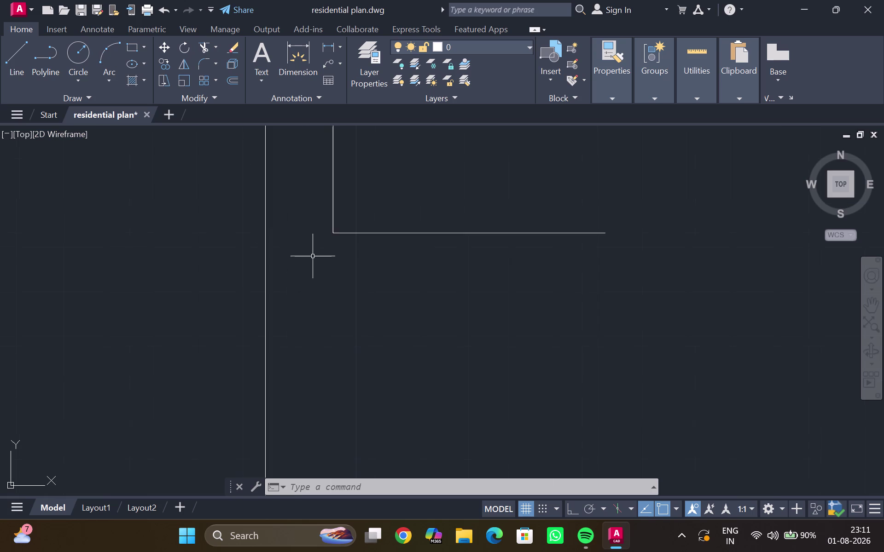
click(334, 234)
text(c)
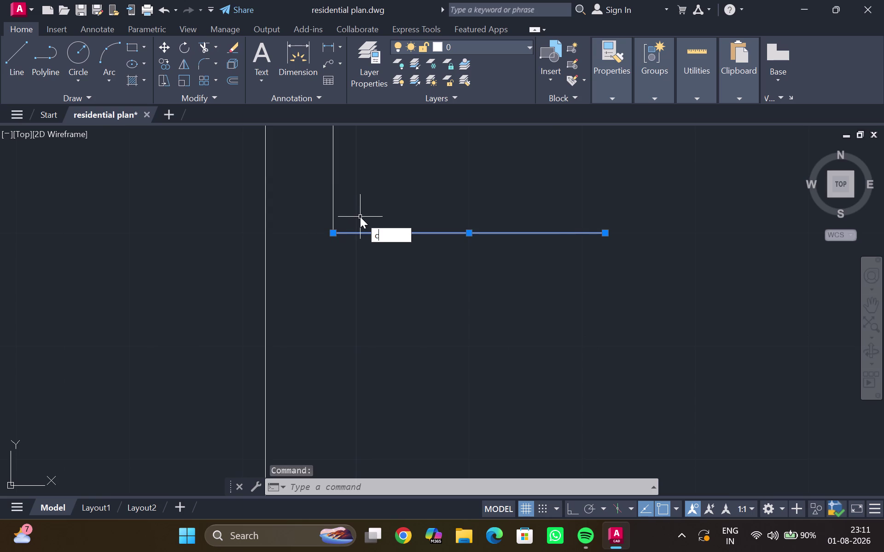
text(o)
key(Return)
click(334, 235)
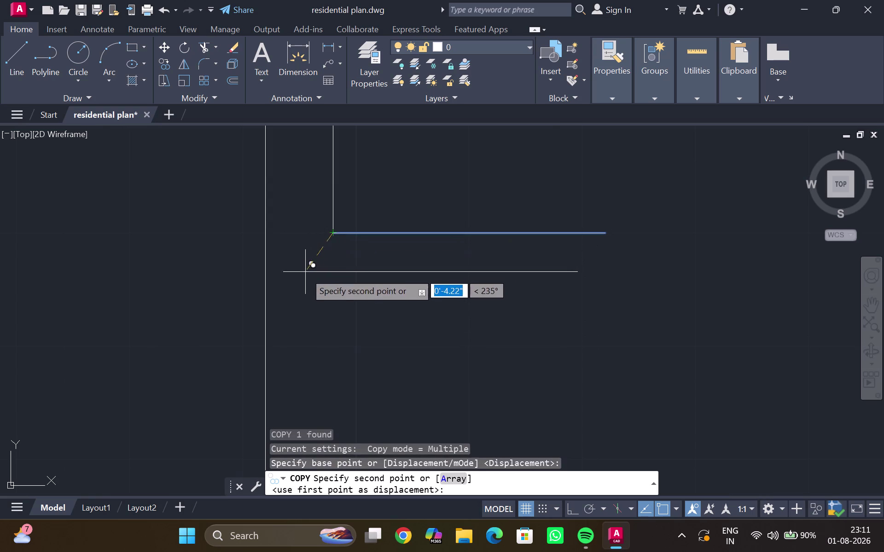
click(667, 507)
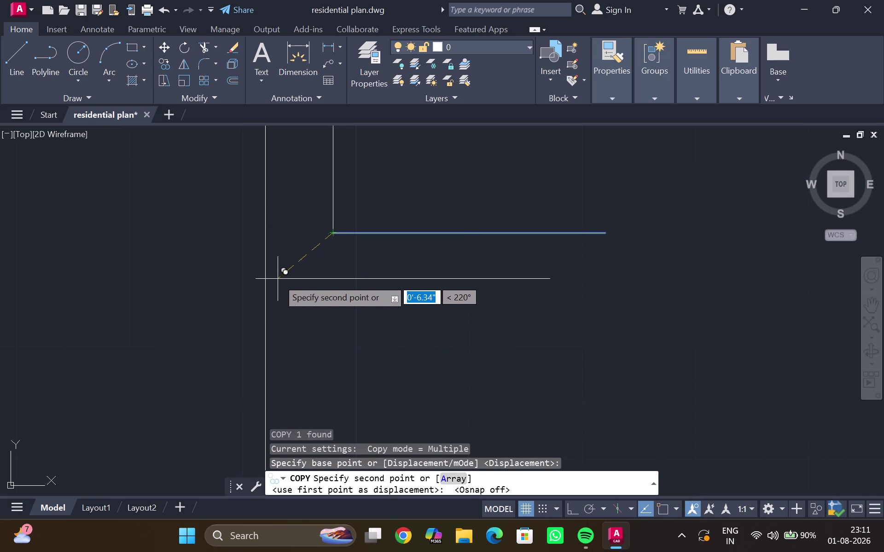
scroll(up, 3)
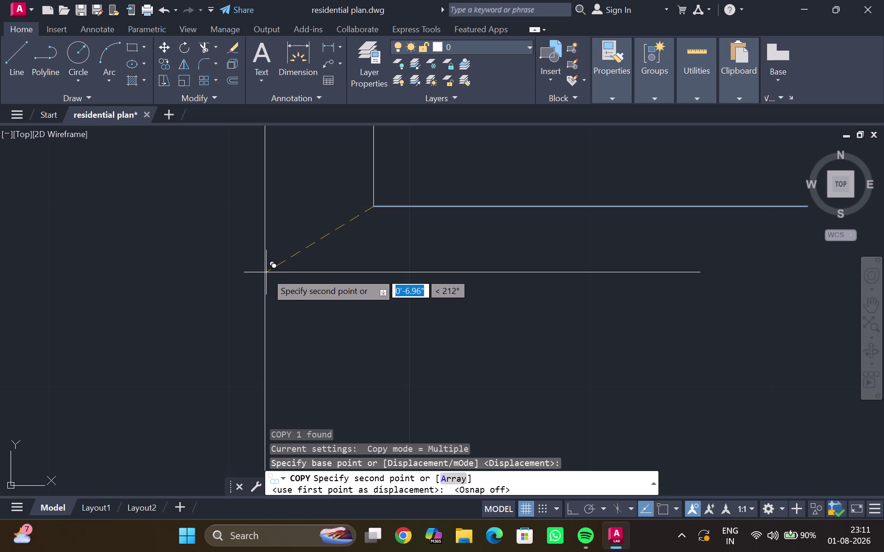
scroll(up, 3)
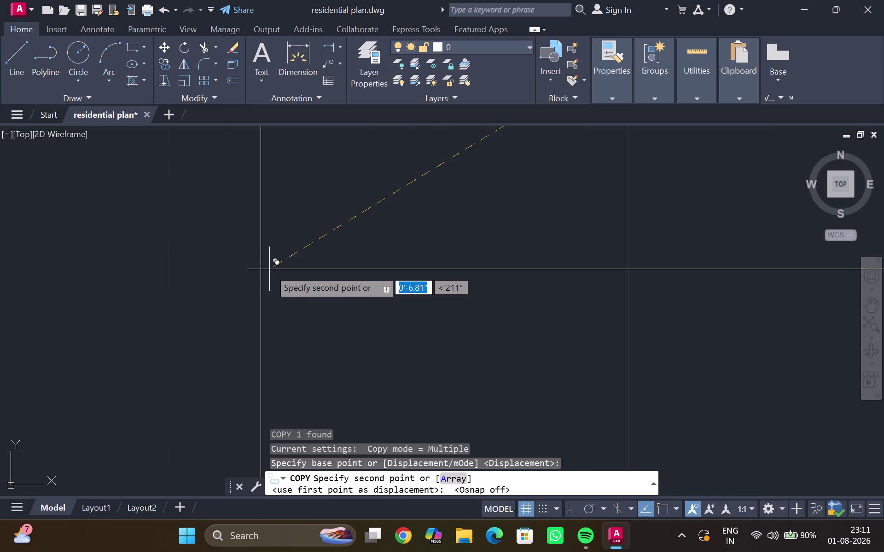
scroll(down, 3)
middle_drag(269, 271, 269, 275)
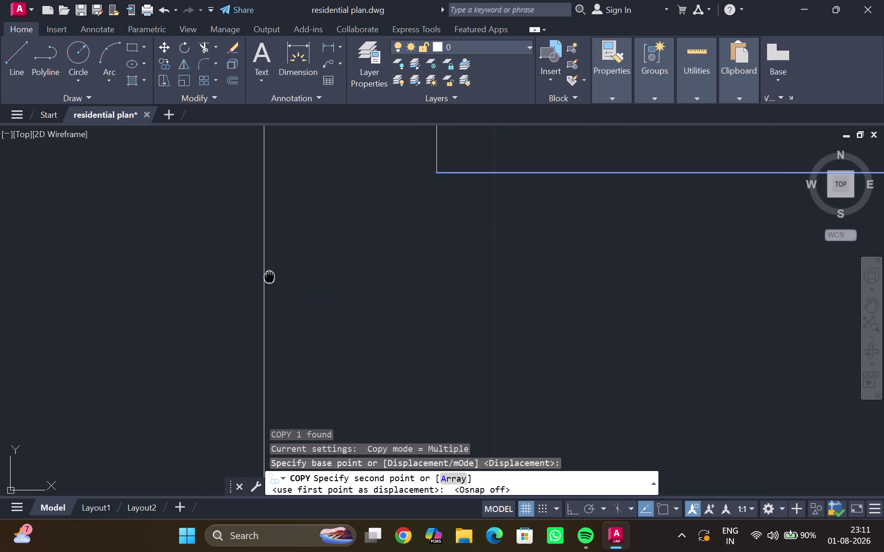
middle_drag(269, 275, 269, 276)
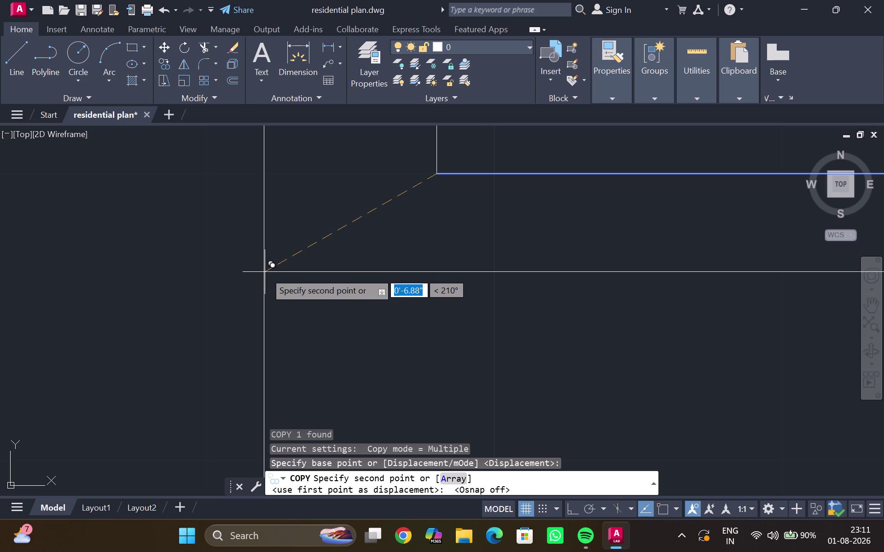
scroll(up, 3)
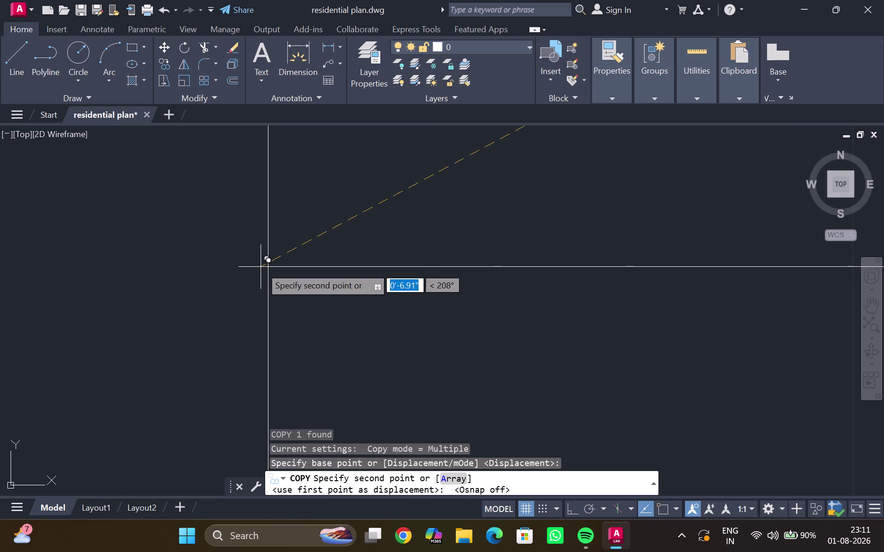
key(Escape)
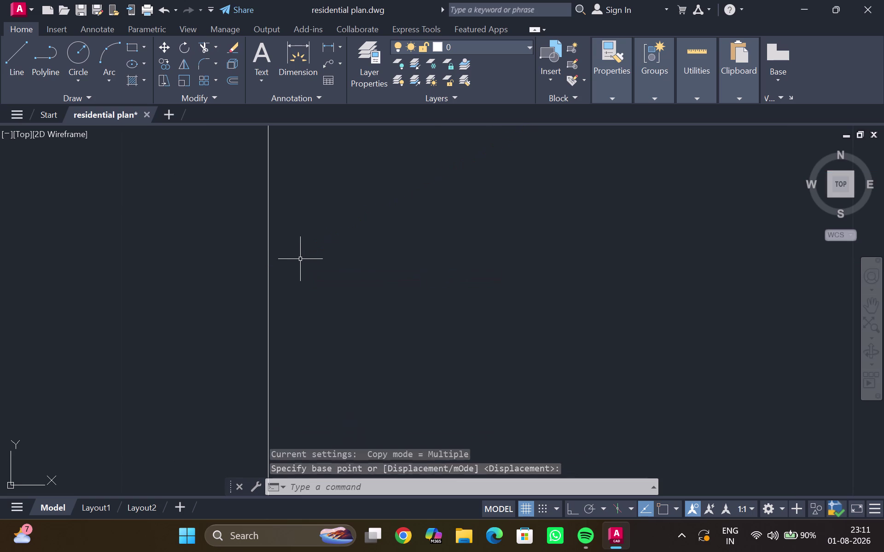
scroll(down, 3)
middle_drag(299, 259, 299, 269)
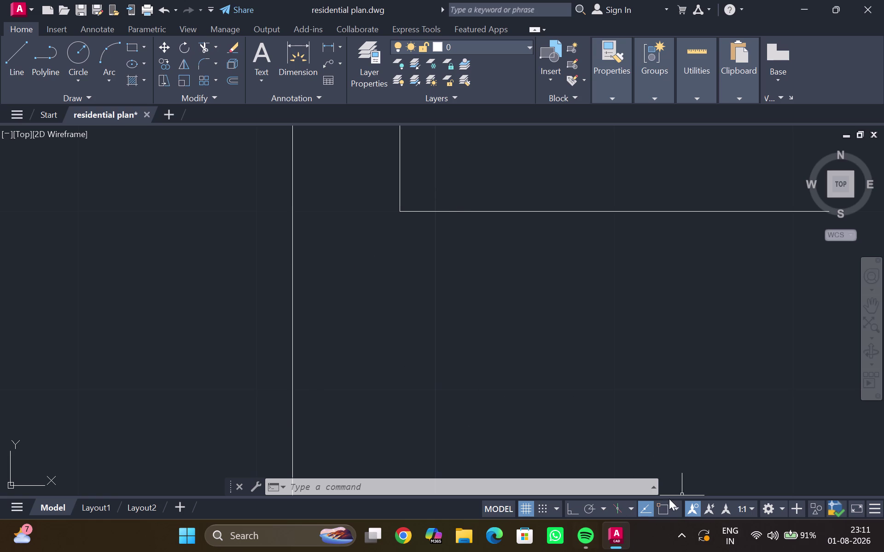
click(661, 506)
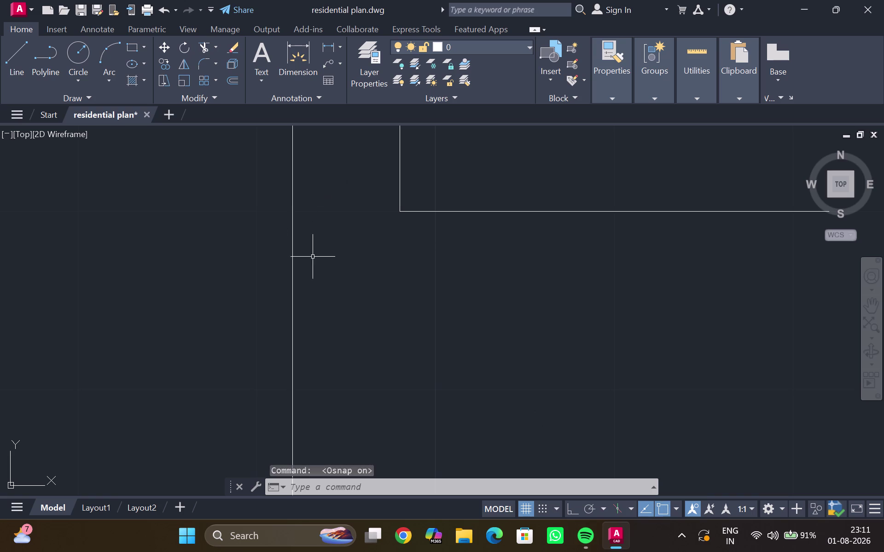
Draw a short horizontal line across the vertical wall with Ortho on.
key(l)
key(Return)
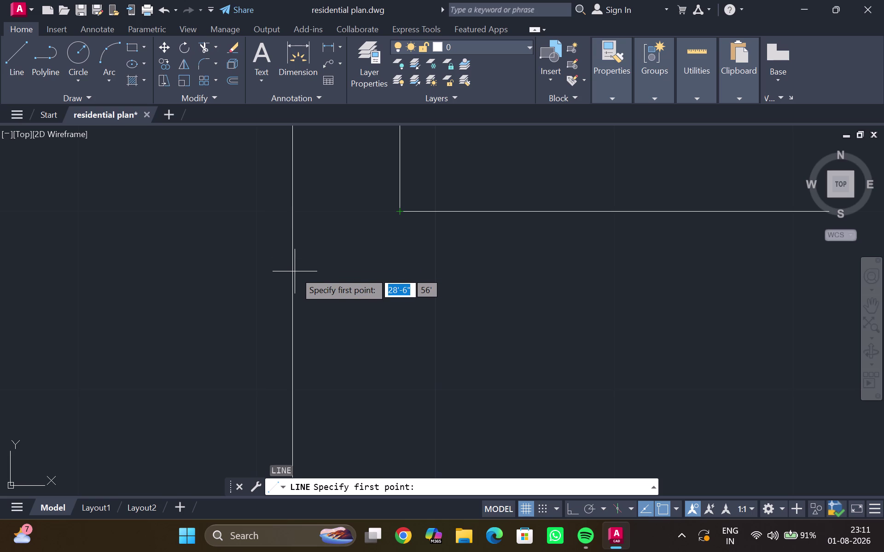
drag(301, 286, 256, 282)
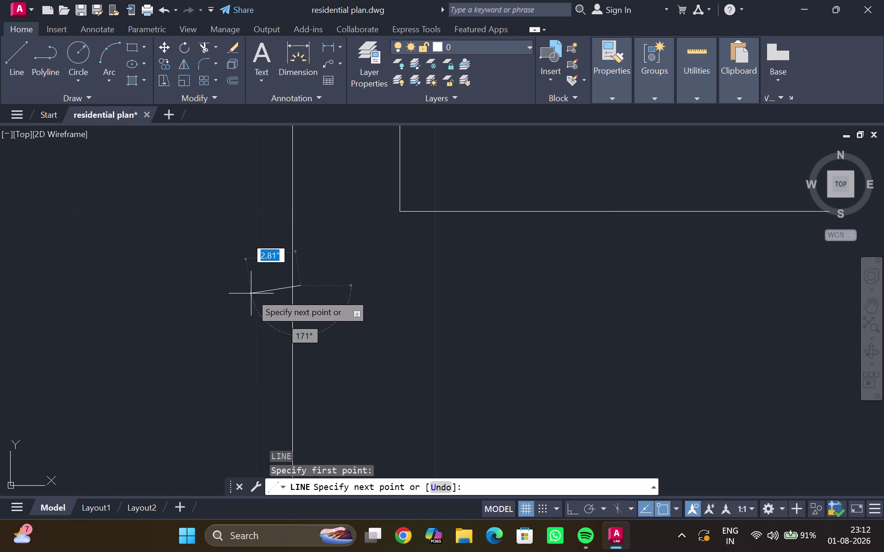
click(572, 508)
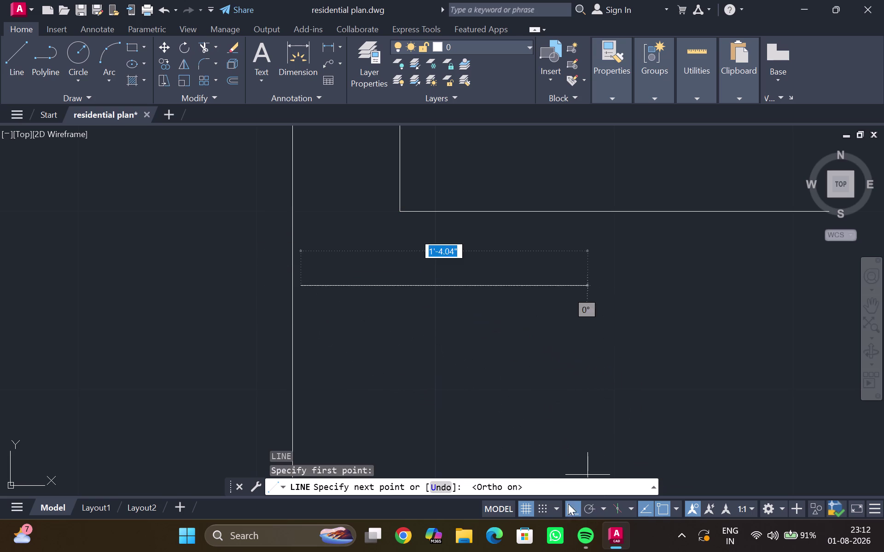
click(227, 293)
key(Escape)
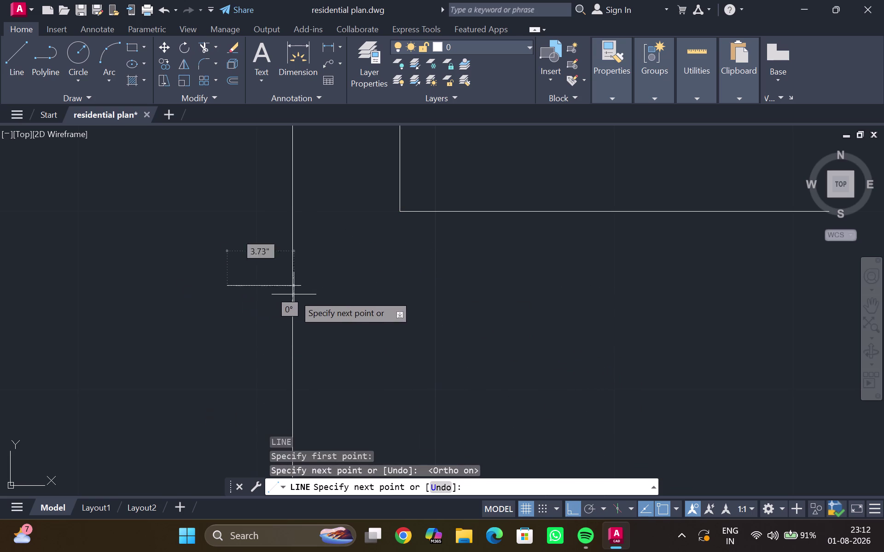
Fence-trim the line's overhang outside the wall.
text(tr)
key(Return)
key(backslash)
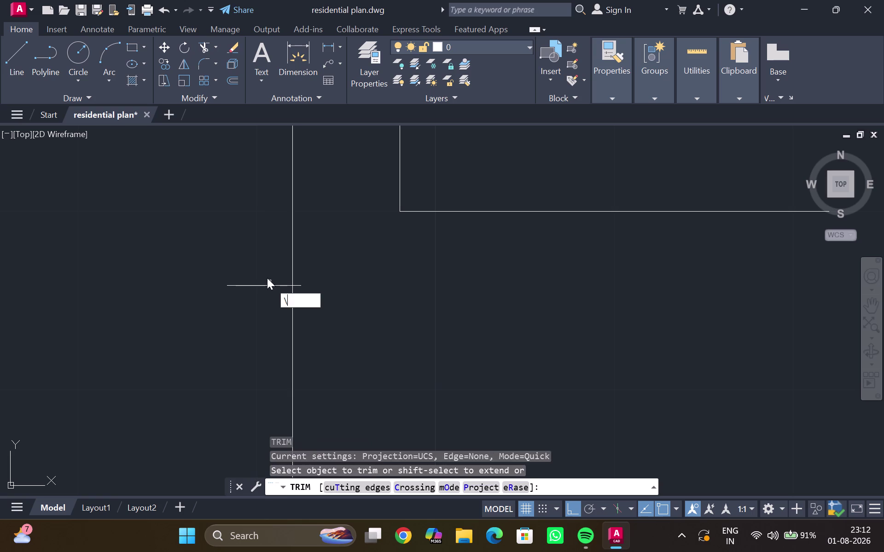
drag(268, 274, 270, 307)
drag(271, 290, 272, 297)
drag(275, 270, 271, 300)
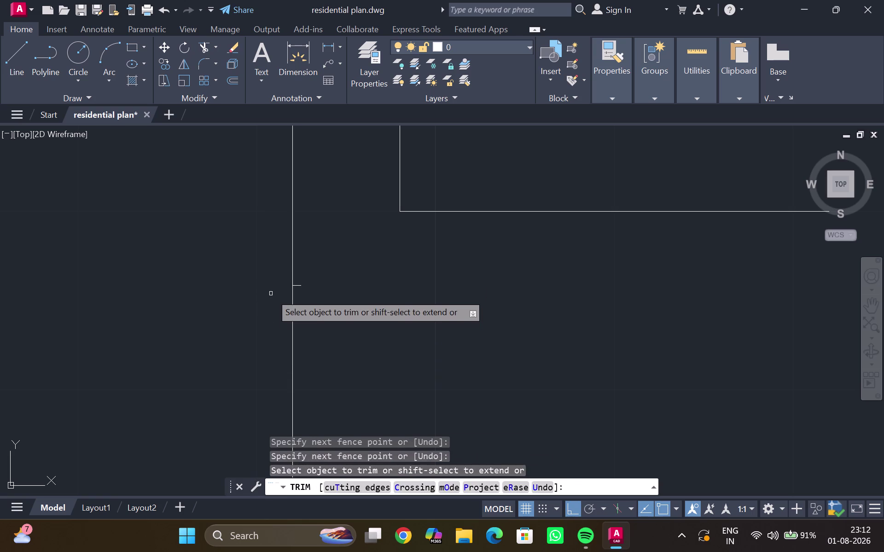
key(Escape)
scroll(up, 3)
middle_drag(321, 307, 285, 295)
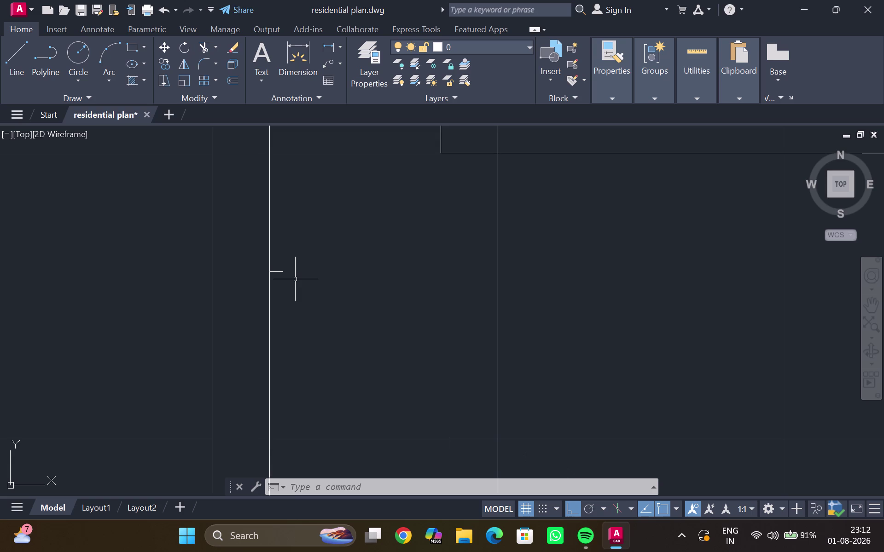
Pan and zoom to center the short horizontal stair line at the stair corner.
scroll(down, 3)
middle_drag(290, 321, 318, 245)
scroll(down, 3)
middle_drag(350, 426, 325, 306)
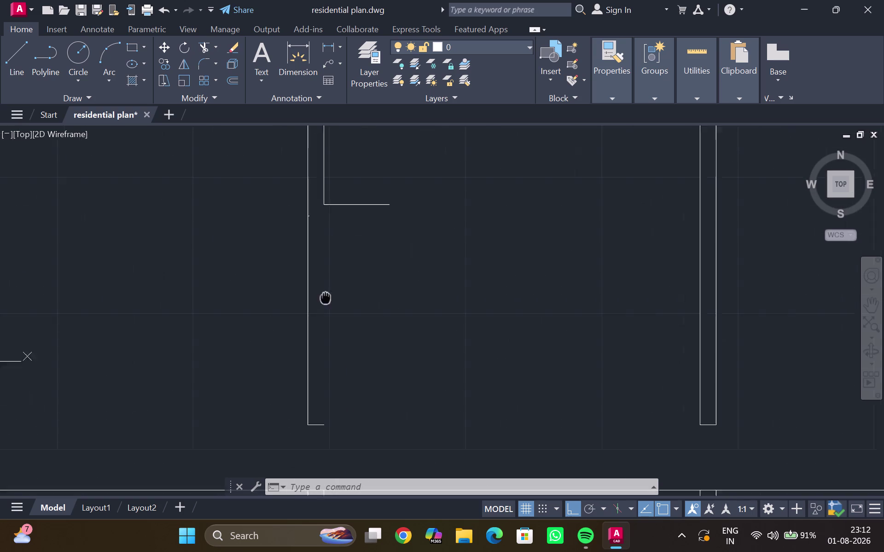
middle_drag(325, 306, 325, 283)
scroll(down, 3)
middle_drag(334, 338, 332, 327)
scroll(up, 3)
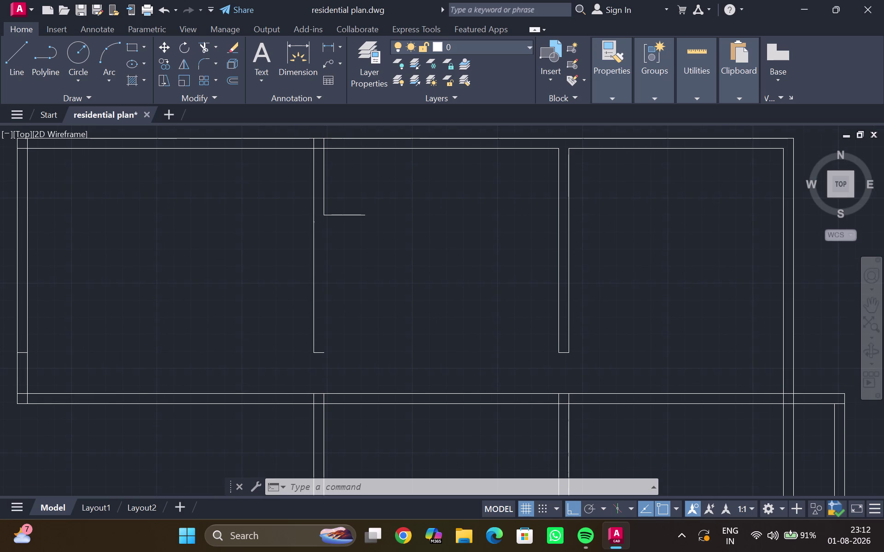
scroll(up, 3)
middle_drag(323, 336, 318, 344)
middle_drag(311, 254, 315, 359)
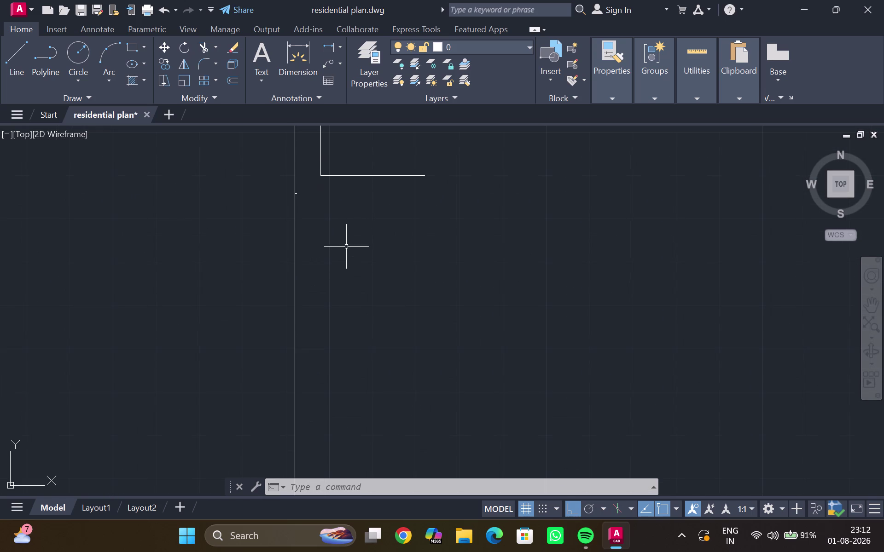
scroll(up, 3)
middle_drag(314, 240, 307, 314)
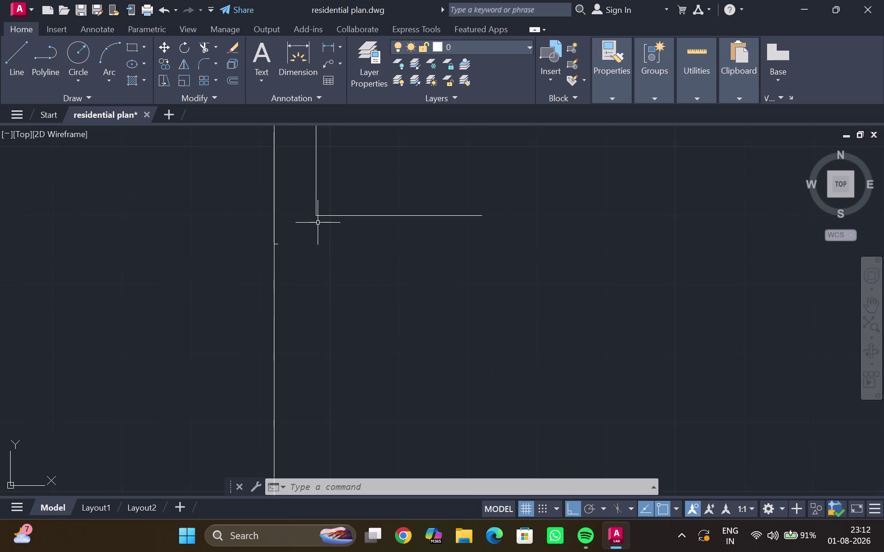
Begin copying the short stair line from its endpoint with Ortho turned off.
click(323, 214)
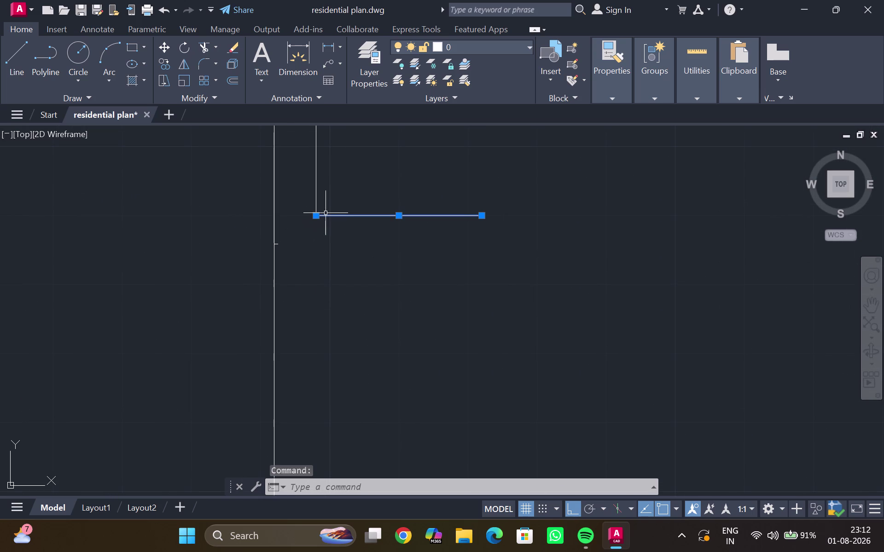
text(co)
key(Return)
click(315, 216)
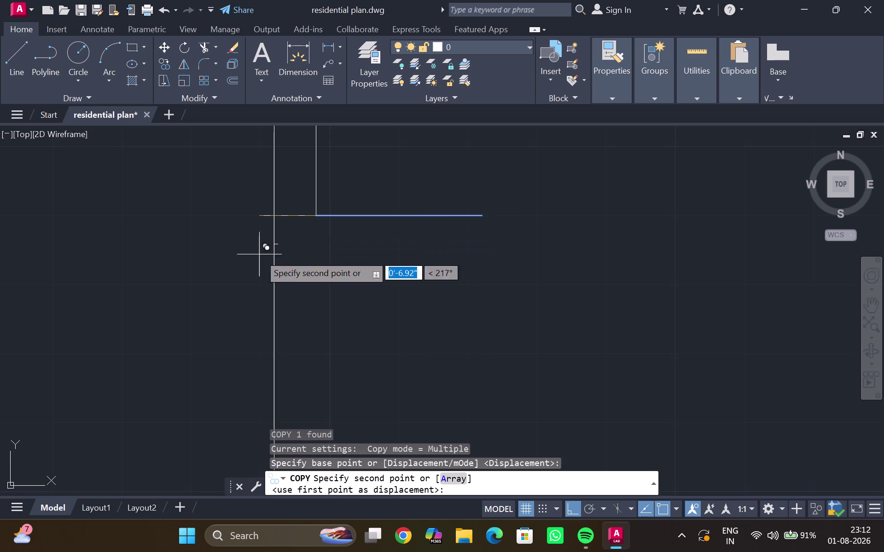
click(315, 215)
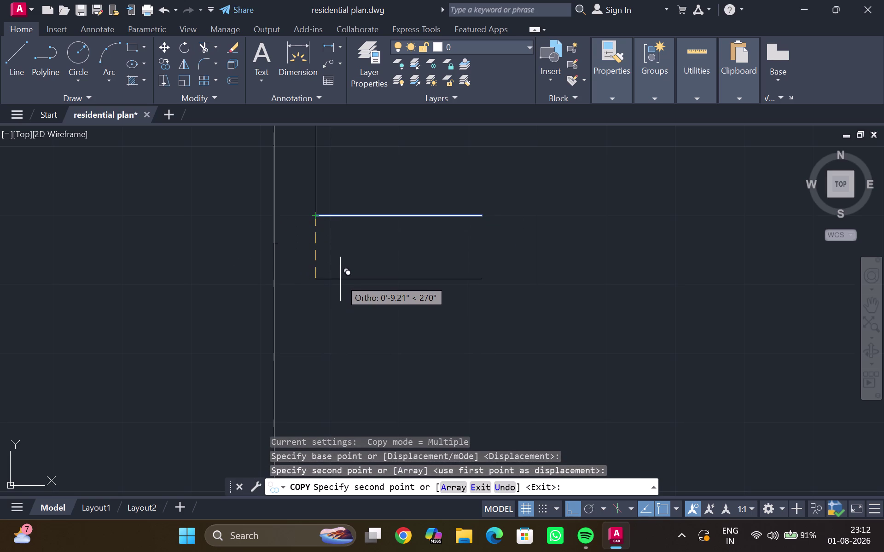
key(ctrl+F8)
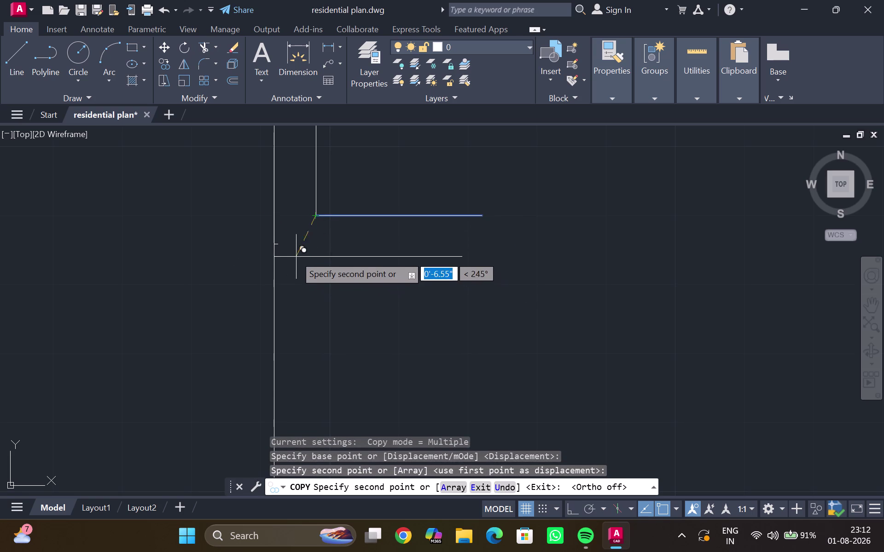
scroll(up, 3)
scroll(up, 3)
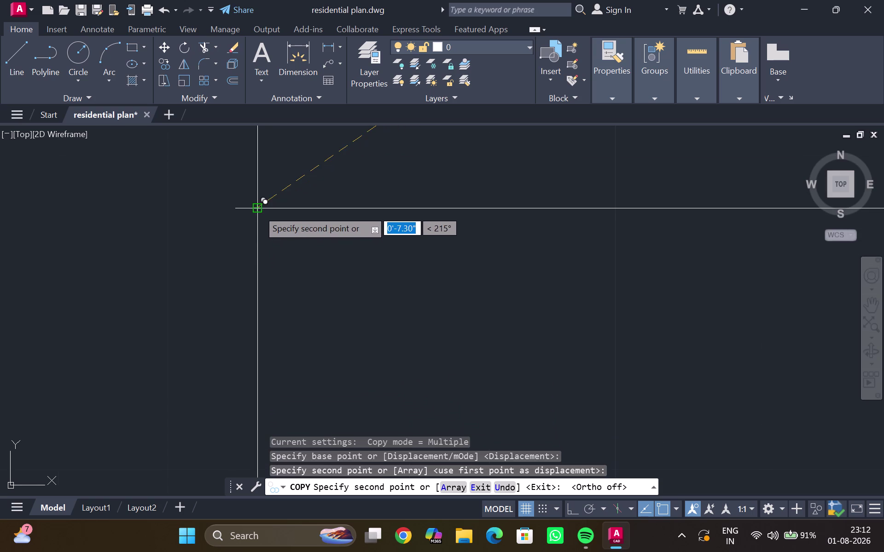
click(257, 209)
key(Escape)
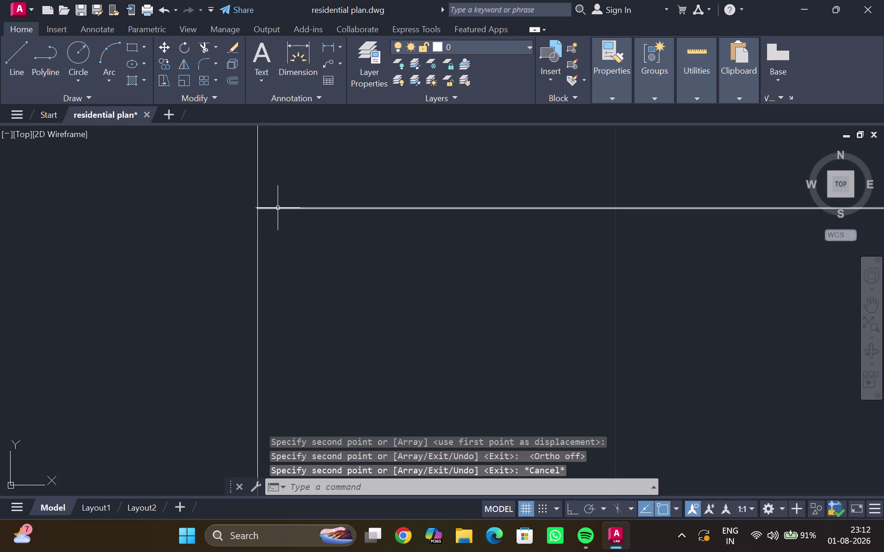
Check the copied line, cancel, and pan to view both horizontal stair lines.
click(276, 208)
scroll(down, 3)
scroll(down, 3)
key(Escape)
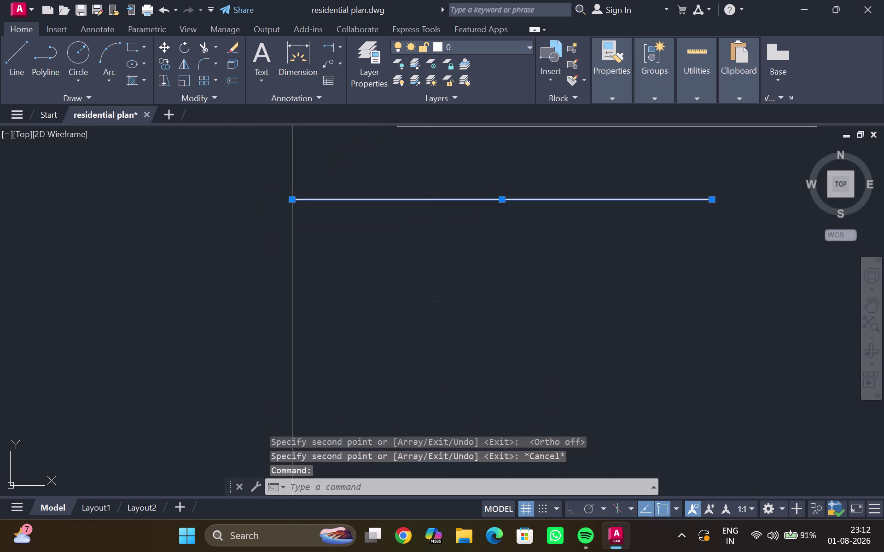
scroll(up, 3)
scroll(up, 3)
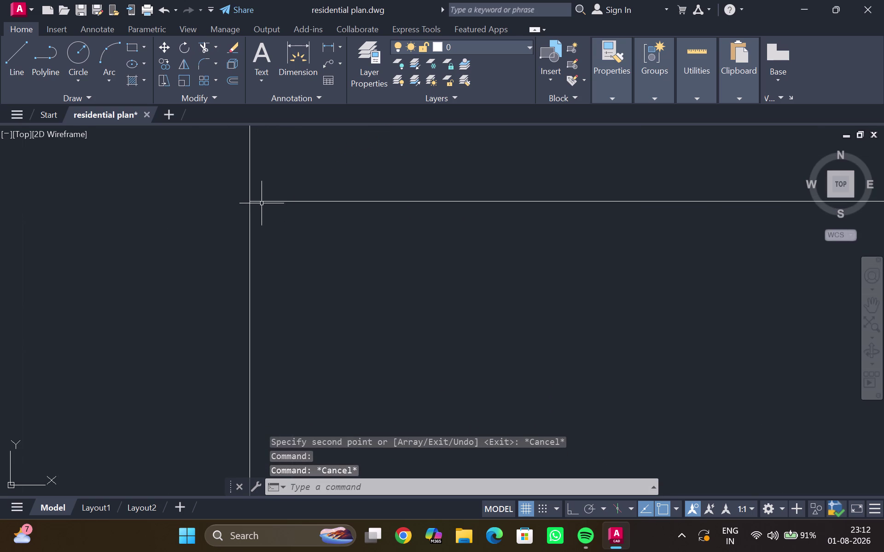
click(258, 201)
key(Escape)
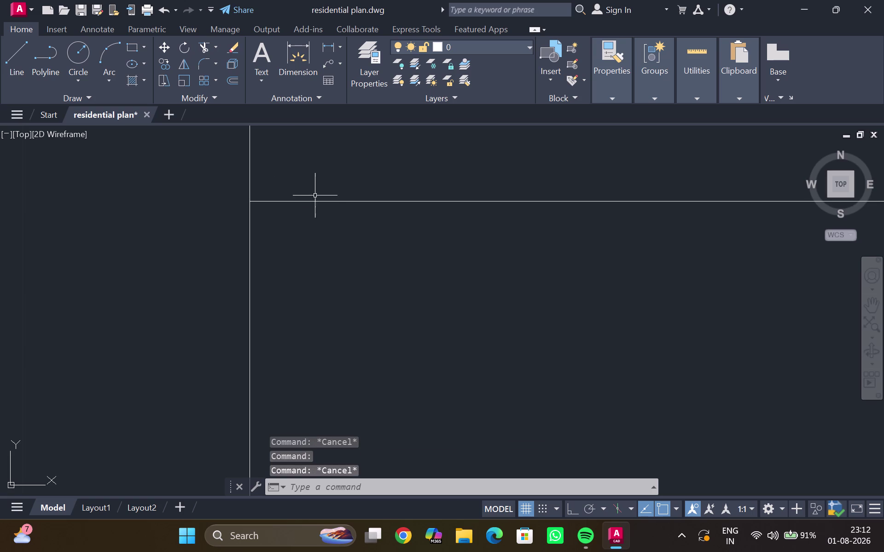
scroll(down, 3)
scroll(down, 3)
middle_drag(363, 229, 267, 209)
scroll(down, 3)
middle_drag(428, 211, 377, 216)
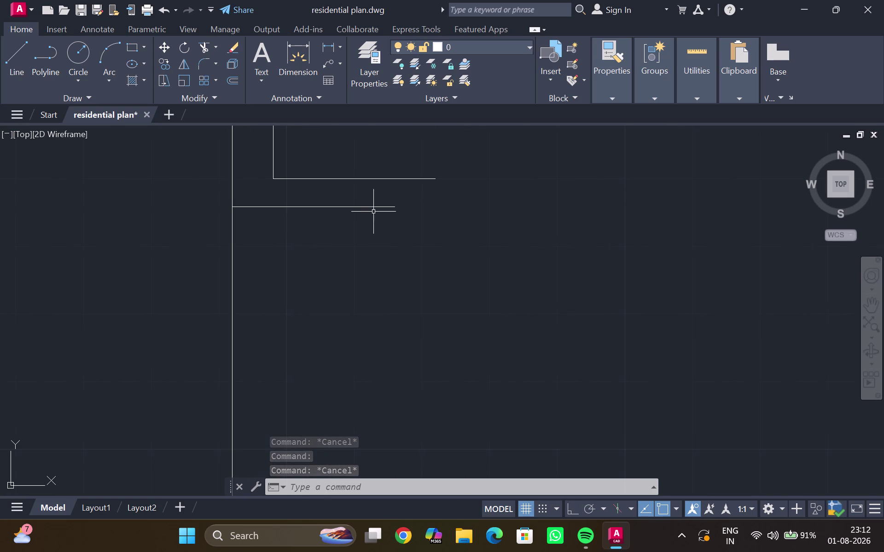
middle_drag(382, 216, 284, 252)
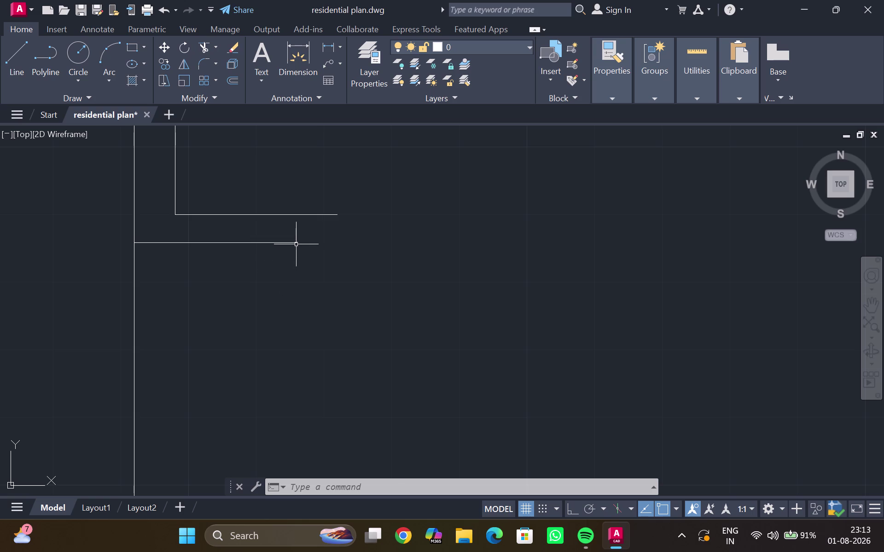
Draw a 5' vertical line down from the lower stair line's right endpoint with Ortho on.
key(l)
key(Return)
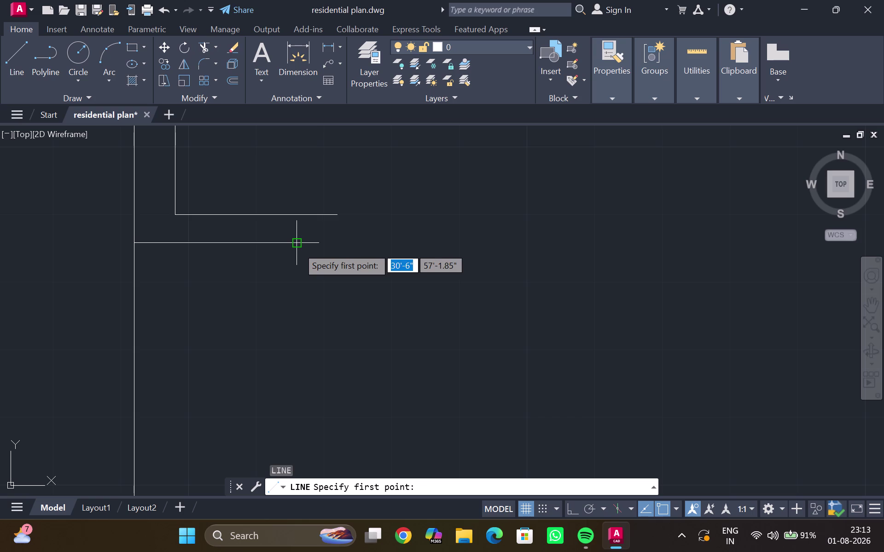
drag(297, 247, 298, 265)
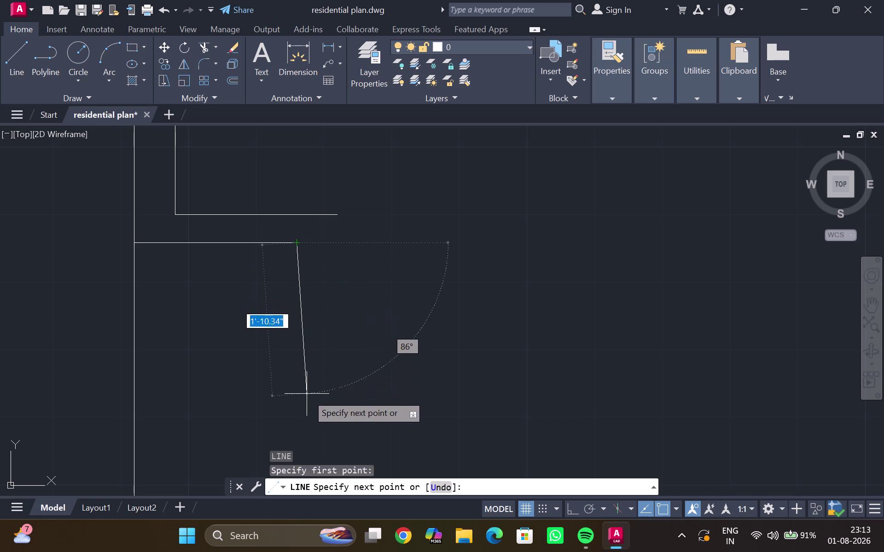
click(571, 510)
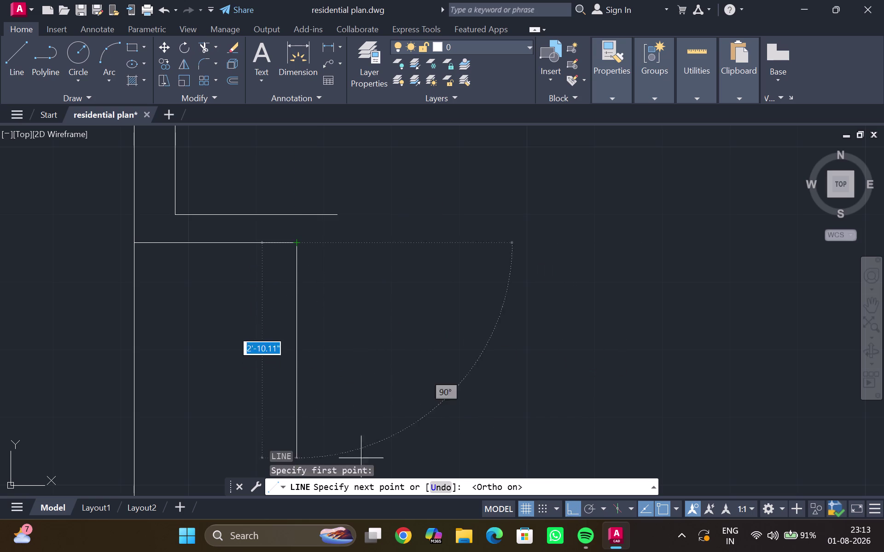
key(5)
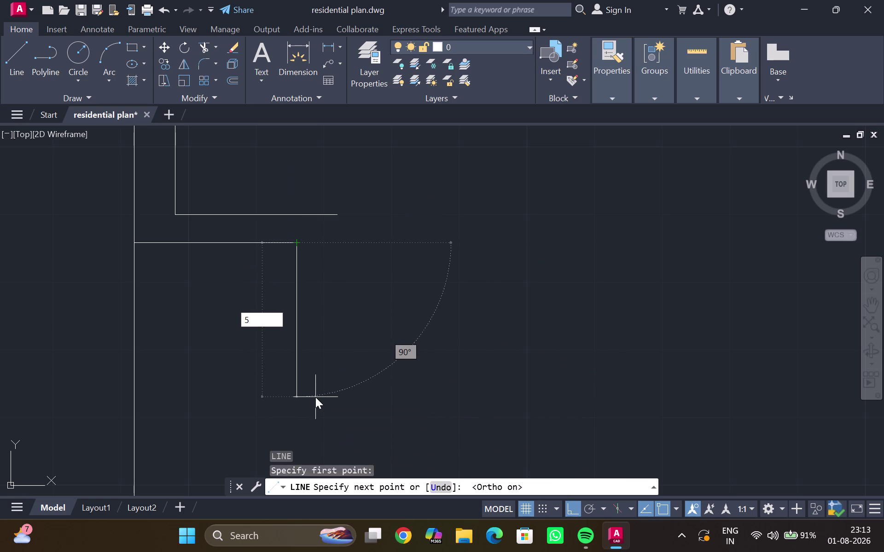
key(apostrophe)
key(Return)
scroll(down, 3)
middle_drag(296, 381, 295, 351)
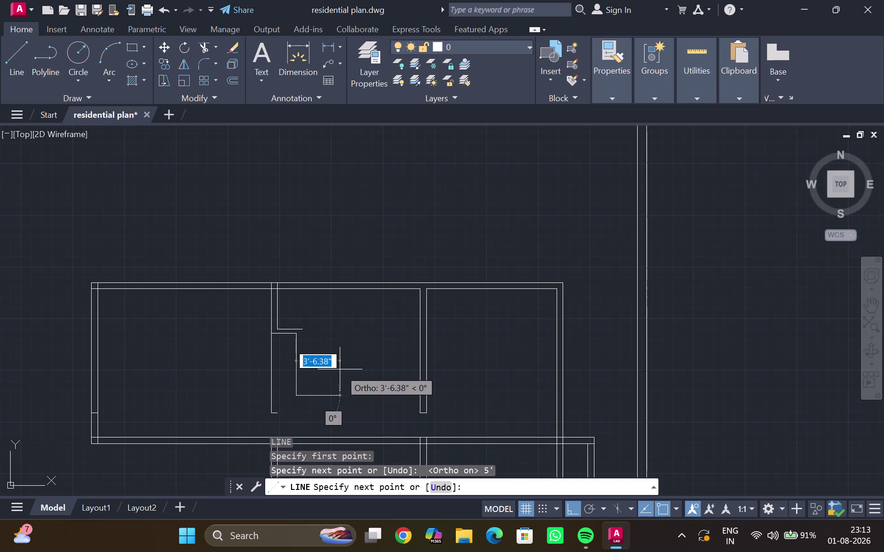
key(Escape)
Pan back to the stair corner to view the top of the new line.
scroll(up, 3)
middle_drag(293, 385, 298, 421)
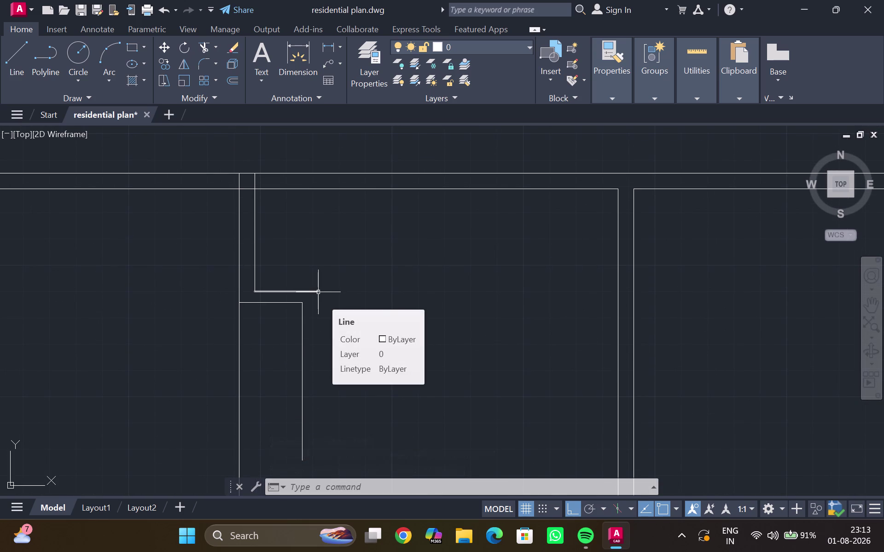
scroll(up, 3)
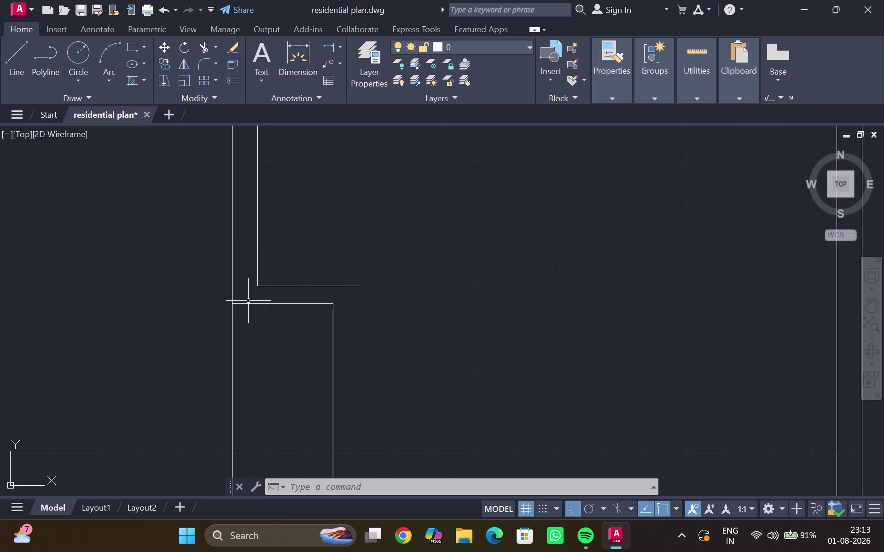
middle_click(246, 304)
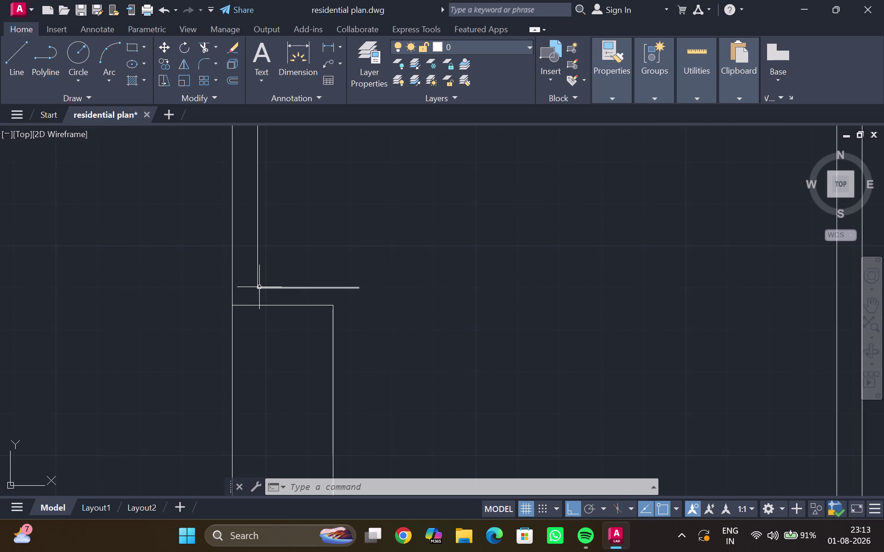
scroll(up, 3)
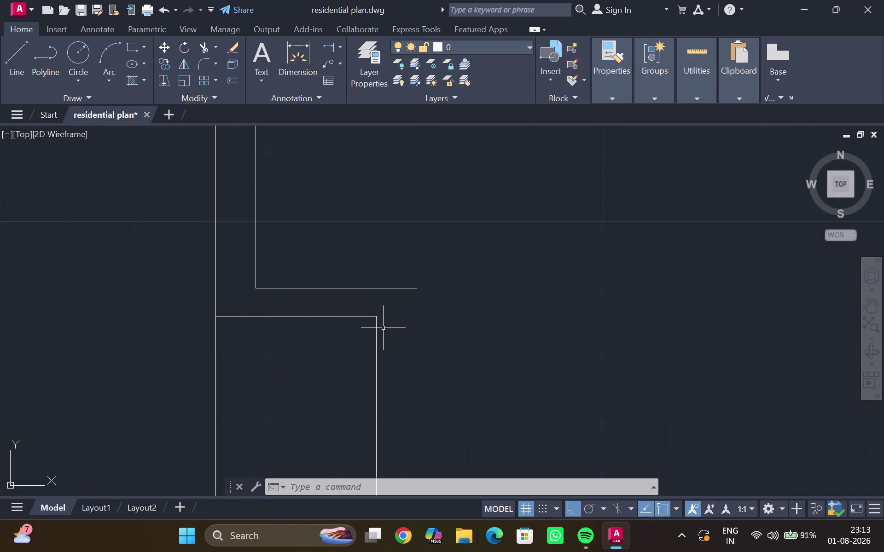
middle_drag(374, 308, 358, 283)
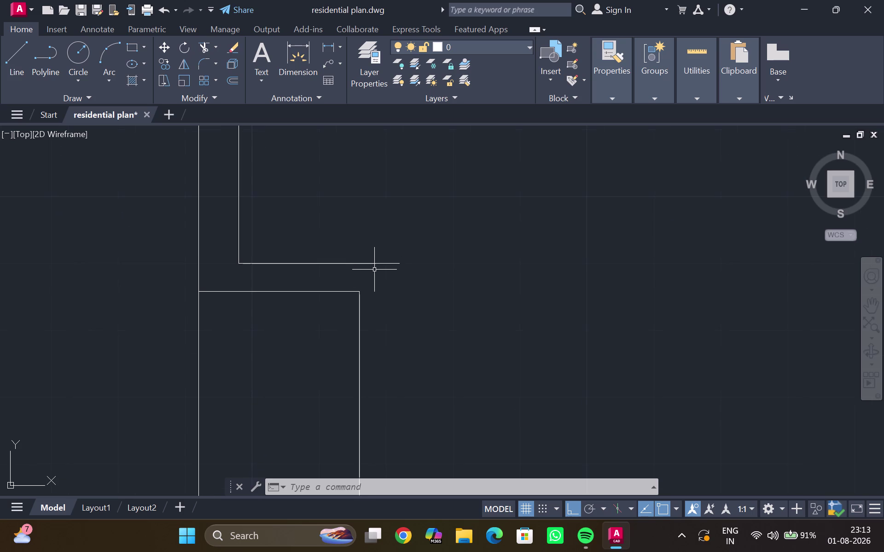
Draw a 5' line segment down from the upper stair line's right end.
key(l)
key(Return)
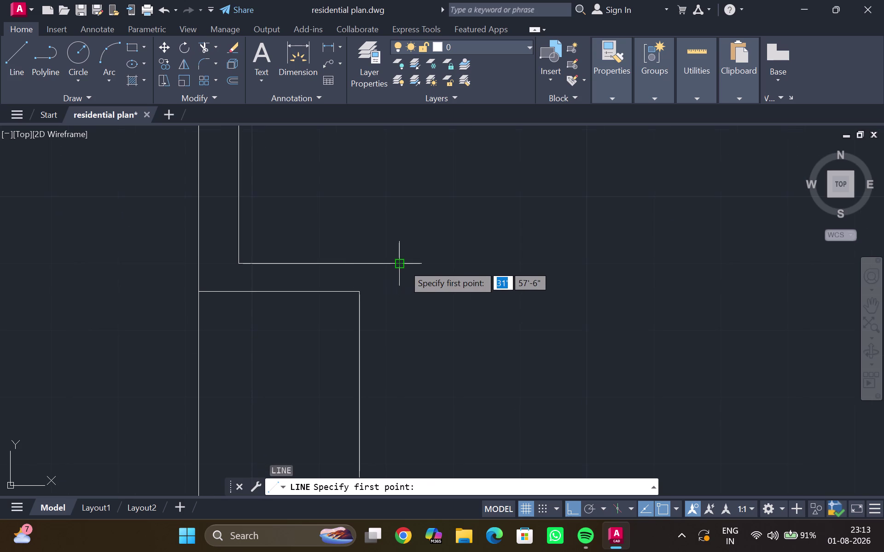
drag(400, 268, 399, 300)
key(5)
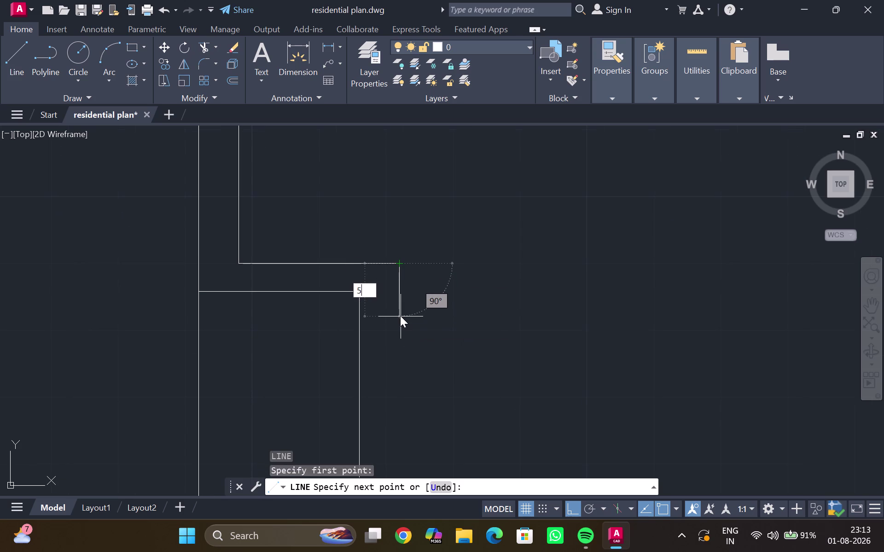
key(apostrophe)
key(Return)
Pan and zoom across the plan toward the staircase corner by the left wall.
scroll(down, 3)
middle_drag(391, 288, 395, 298)
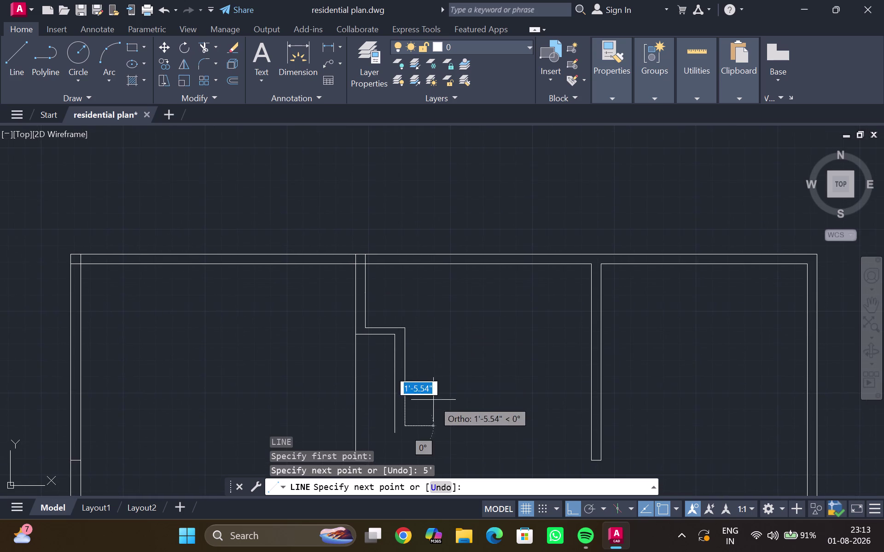
middle_drag(432, 405, 0, 0)
scroll(down, 3)
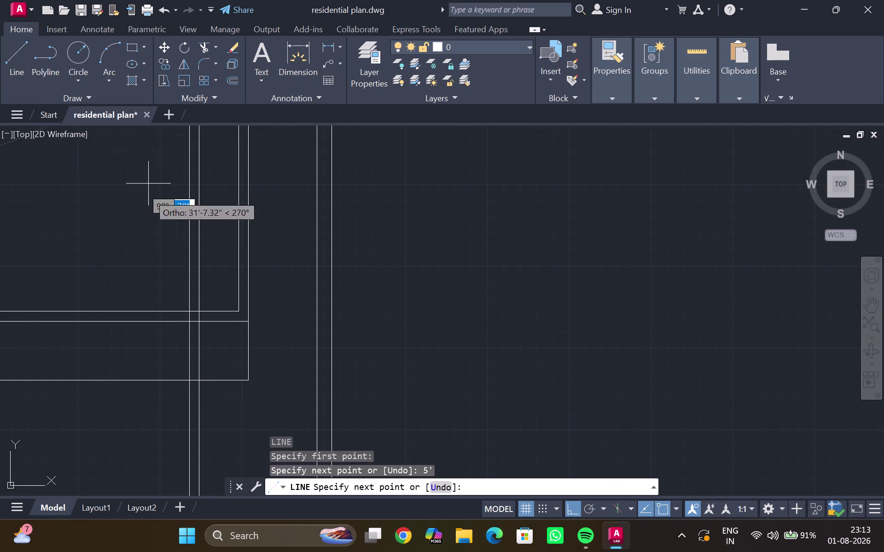
scroll(down, 3)
scroll(down, 3)
middle_drag(525, 329, 698, 380)
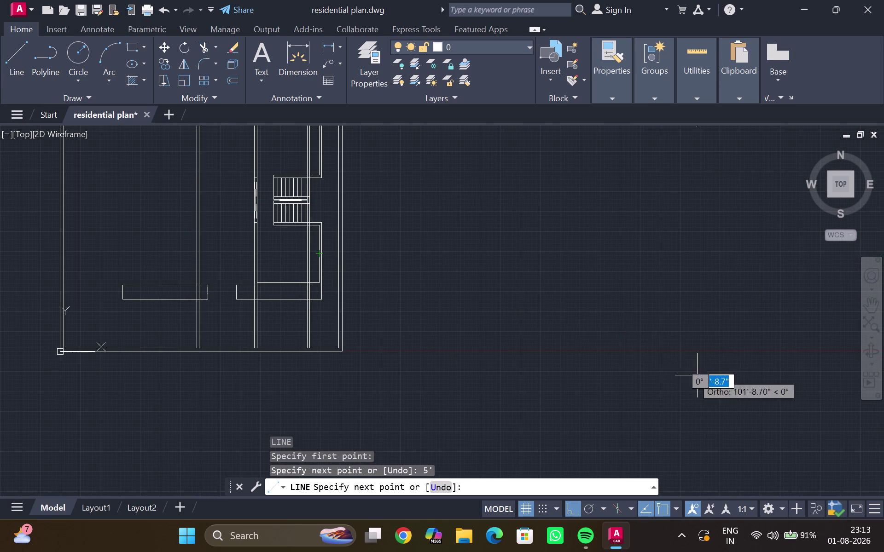
scroll(up, 3)
middle_drag(291, 288, 302, 329)
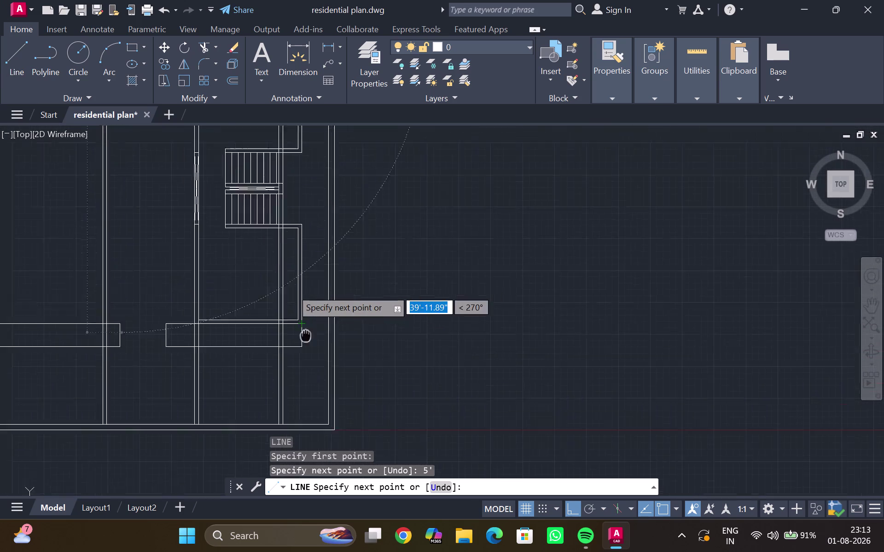
middle_drag(302, 329, 350, 386)
scroll(down, 3)
middle_drag(281, 299, 275, 445)
scroll(up, 3)
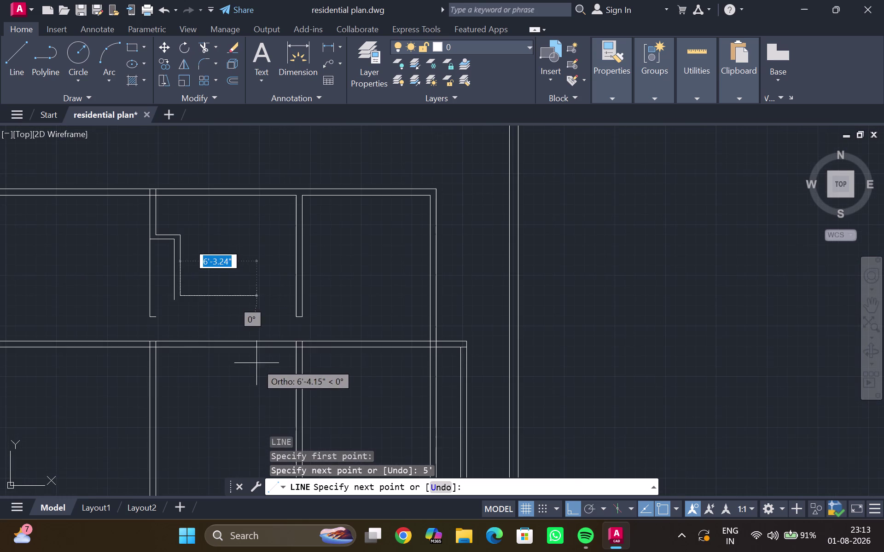
scroll(up, 3)
middle_drag(163, 289, 167, 259)
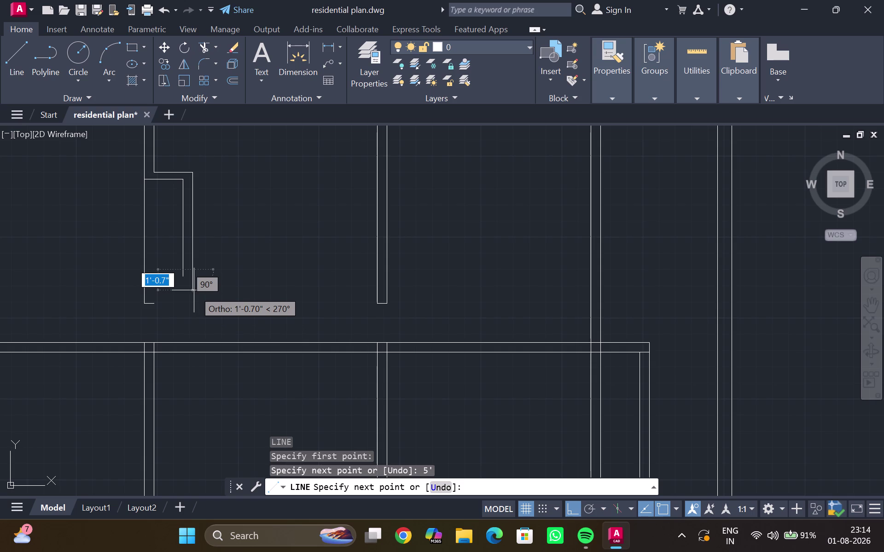
Extend the stair outline to two more corner points, then start and cancel another line.
click(194, 291)
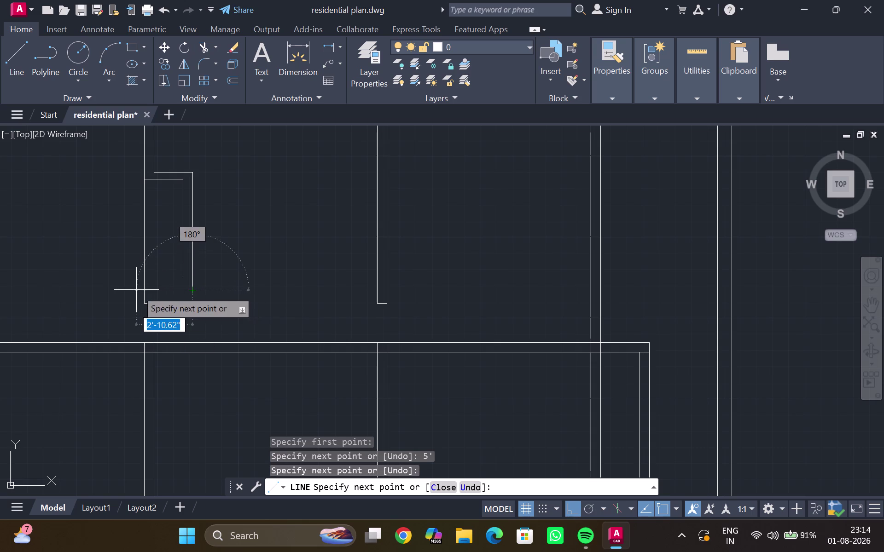
click(134, 288)
key(Escape)
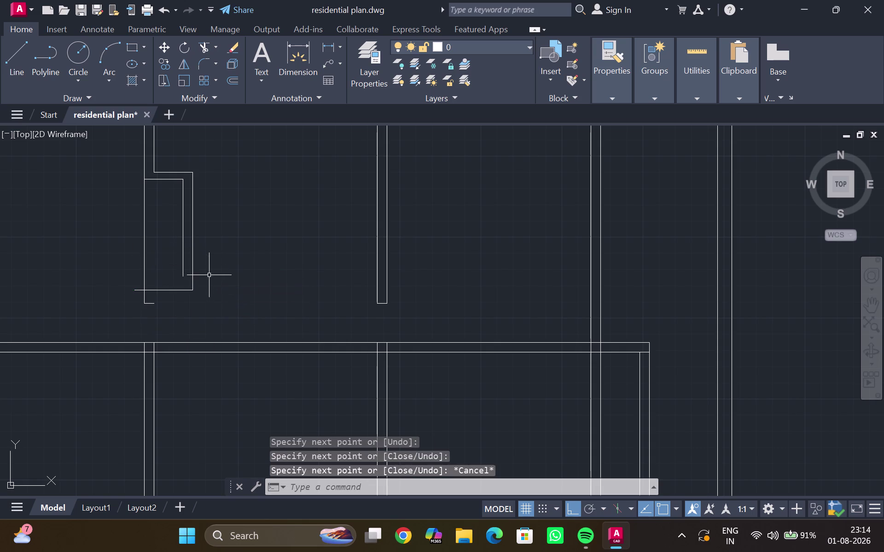
key(l)
key(Return)
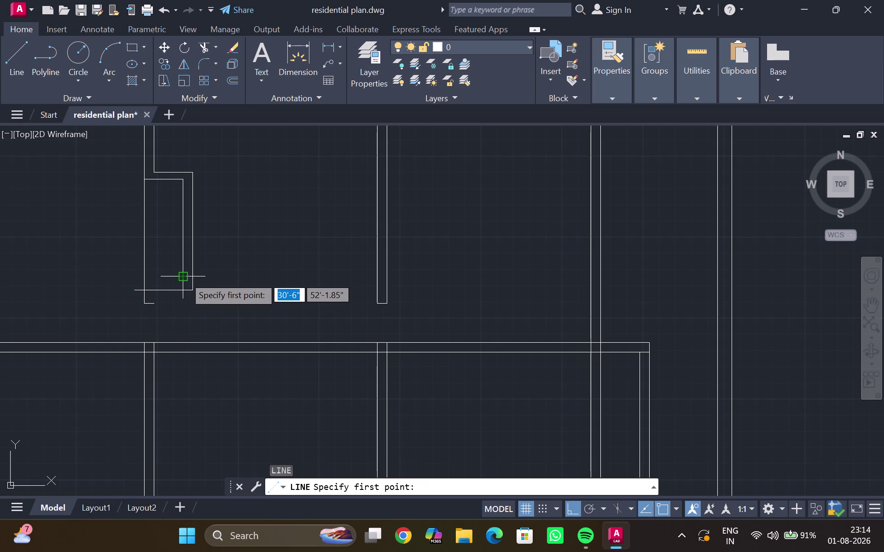
click(185, 275)
key(Escape)
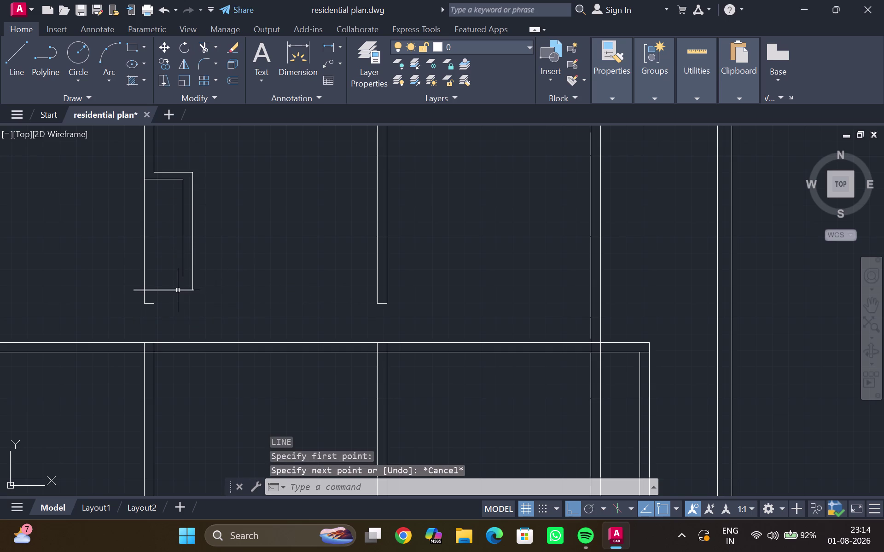
Offset the short stair-foot line 1" twice to make parallel lines above it.
click(179, 290)
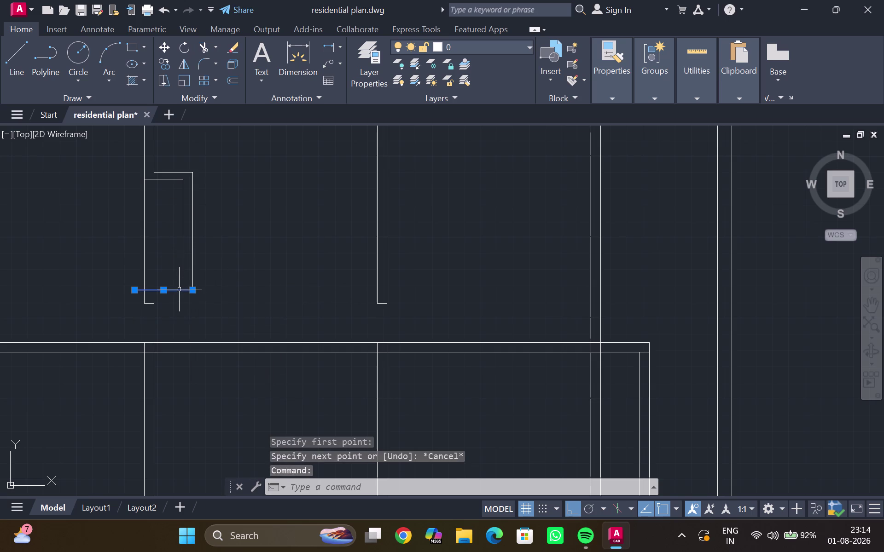
key(o)
key(Return)
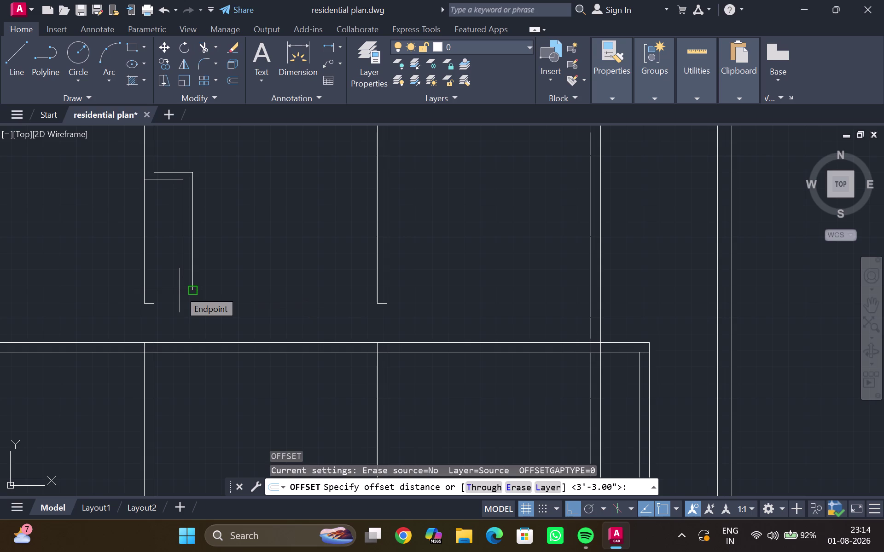
text(1")
key(Return)
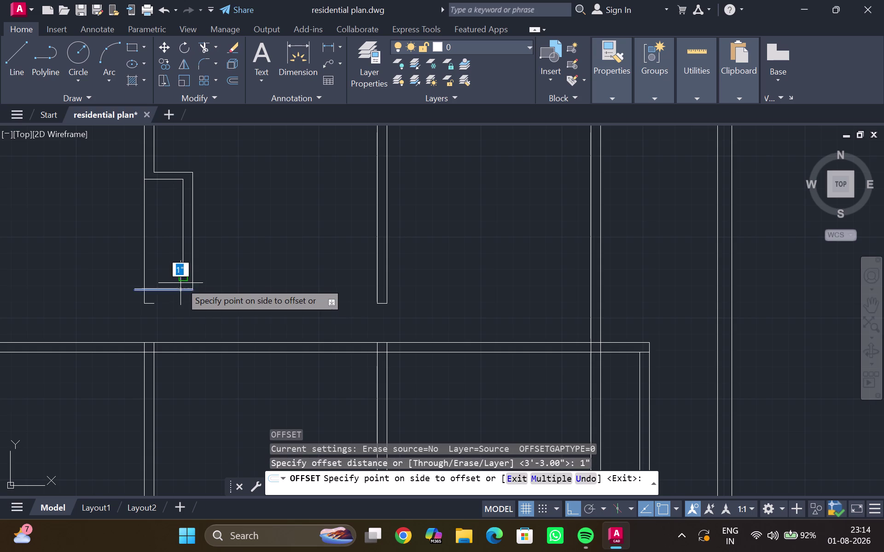
click(189, 279)
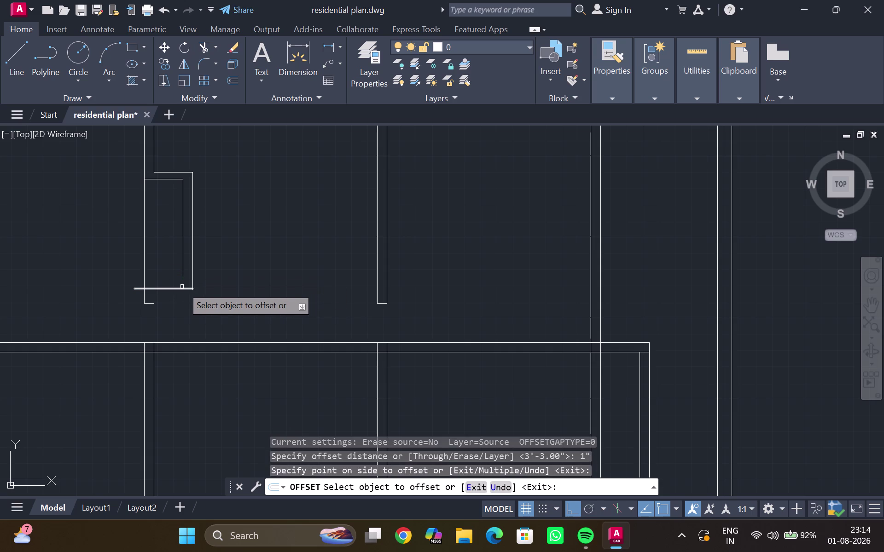
click(178, 288)
click(178, 283)
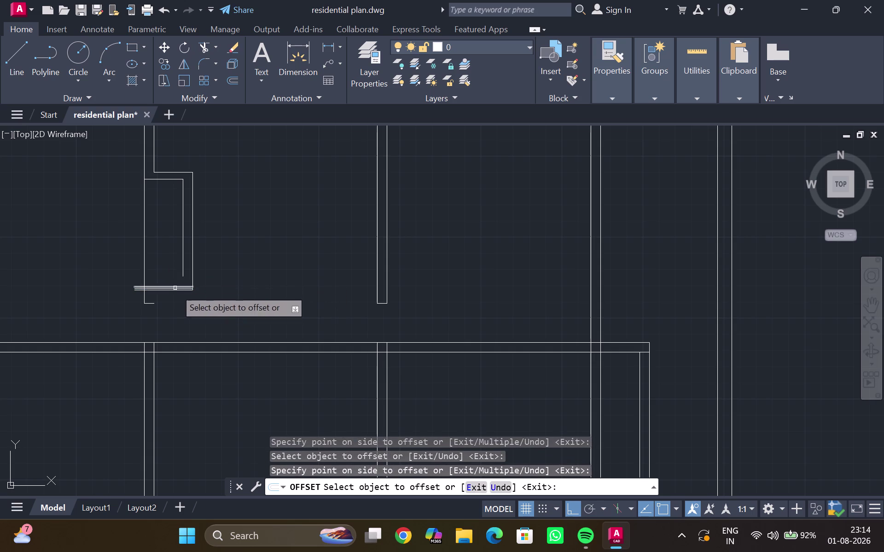
scroll(up, 3)
middle_click(178, 292)
scroll(up, 3)
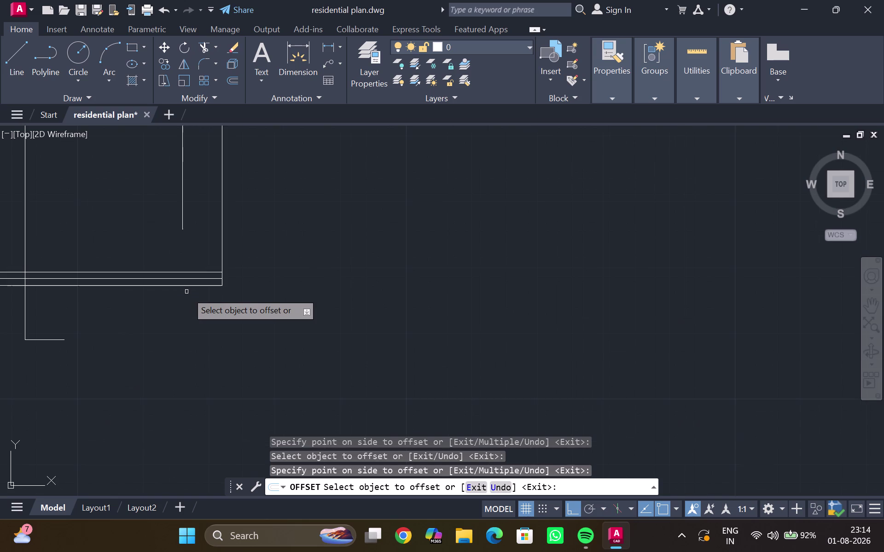
Trim the parallel line ends crossing the wall at the stair foot.
key(t)
key(r)
key(Return)
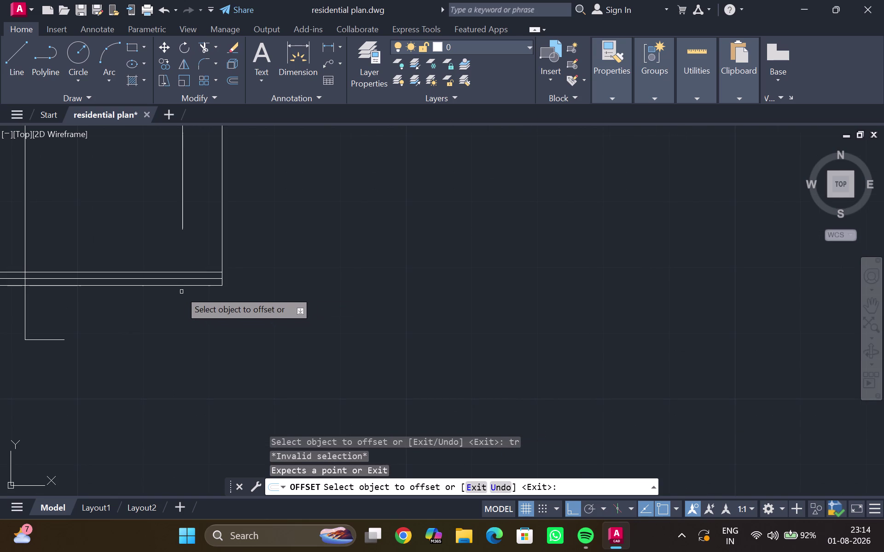
drag(186, 278, 187, 303)
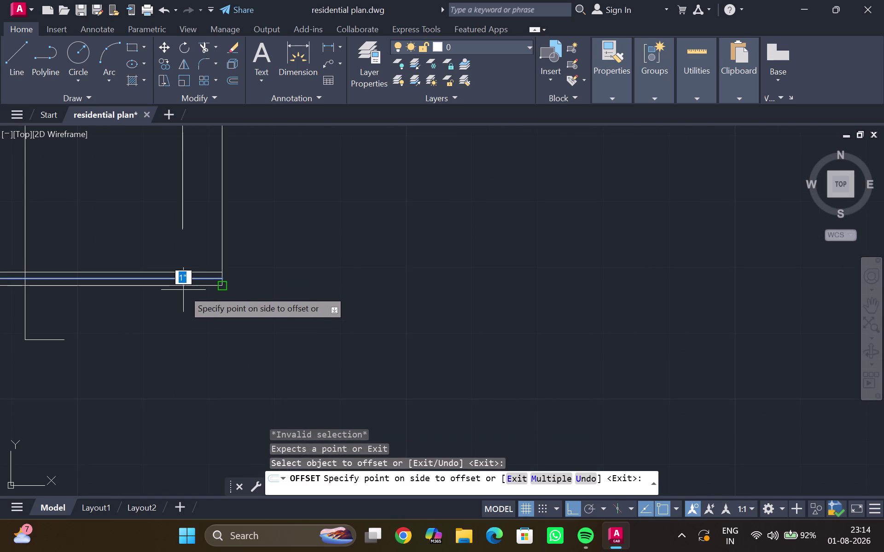
key(Escape)
text(tr)
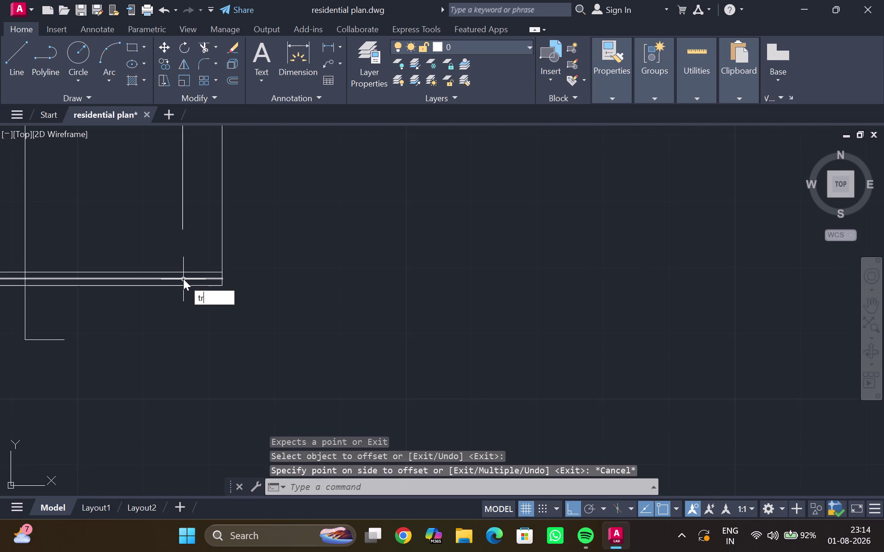
key(Return)
drag(182, 292, 189, 278)
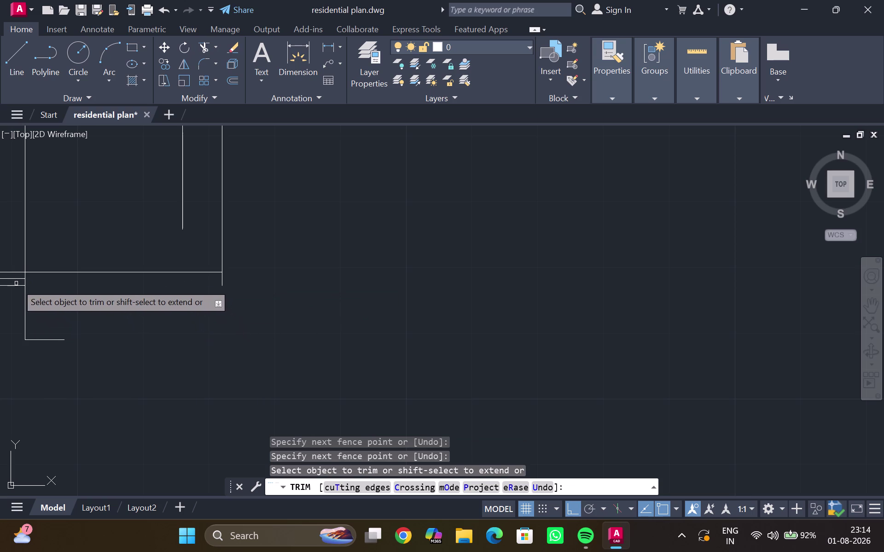
drag(18, 279, 46, 339)
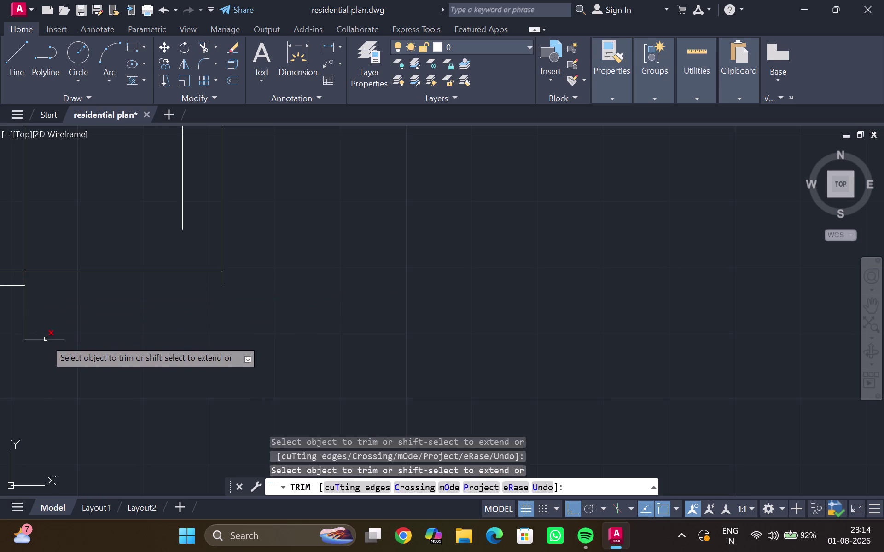
drag(45, 339, 45, 338)
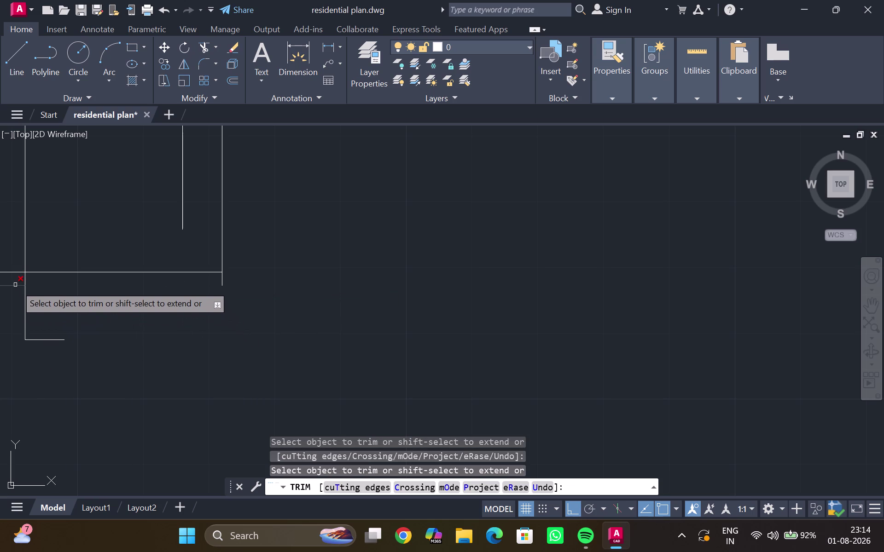
click(16, 285)
key(Escape)
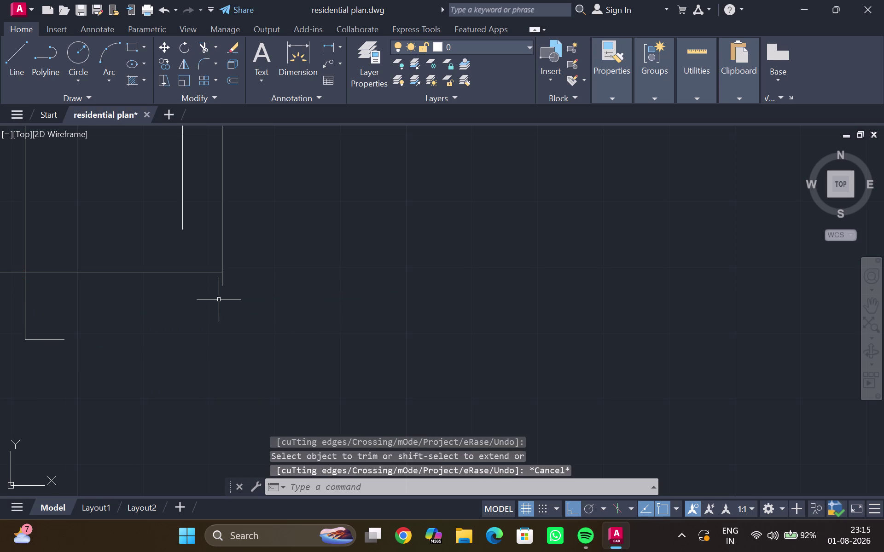
Trim the line piece extending beyond the wall corner.
text(tr)
key(Return)
click(224, 281)
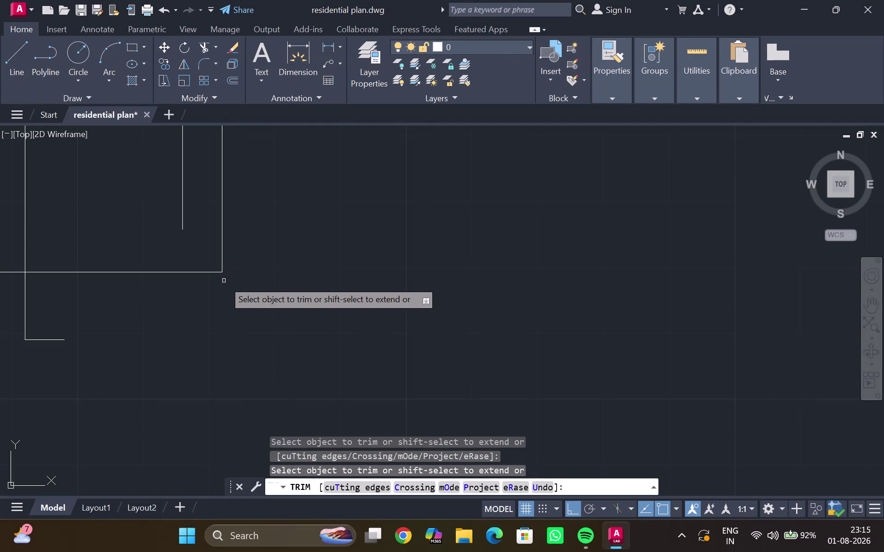
key(Escape)
Draw a horizontal line off the inner wall inside the wall corner.
key(l)
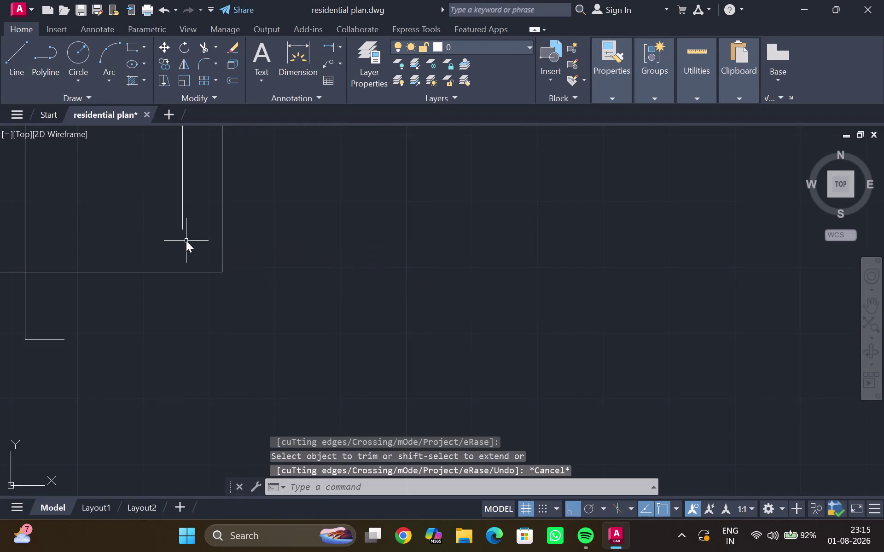
key(Return)
drag(183, 232, 167, 233)
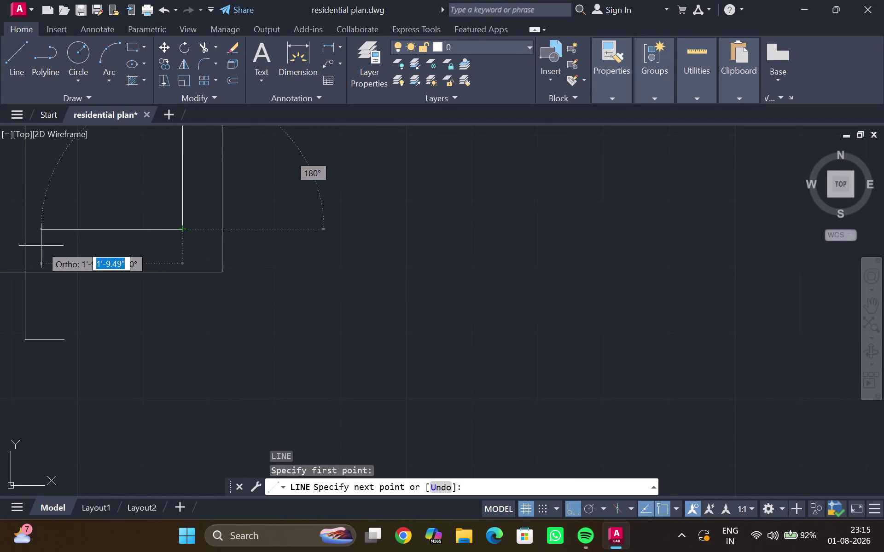
click(13, 243)
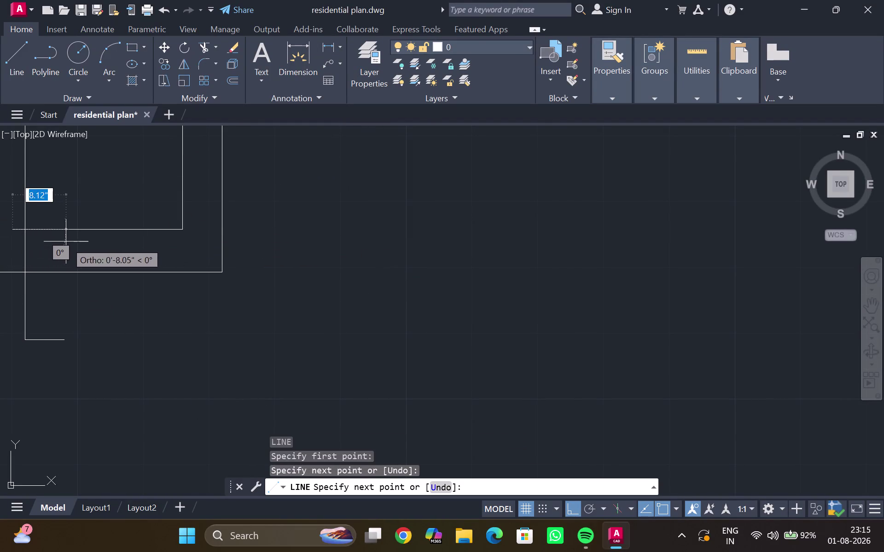
key(Escape)
scroll(up, 3)
middle_drag(50, 251, 347, 242)
scroll(down, 3)
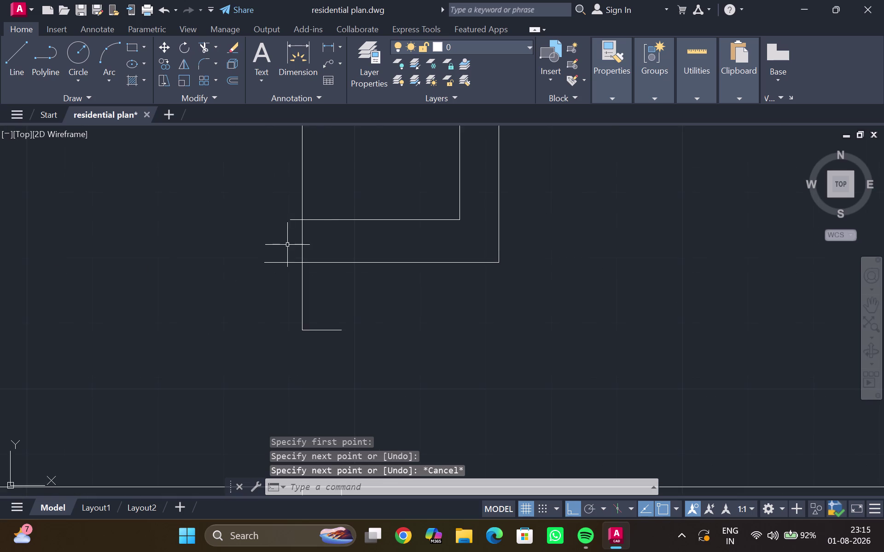
middle_drag(286, 246, 261, 265)
Trim the crossing wall pieces and extra lines at the stair bottom.
text(tr)
key(Return)
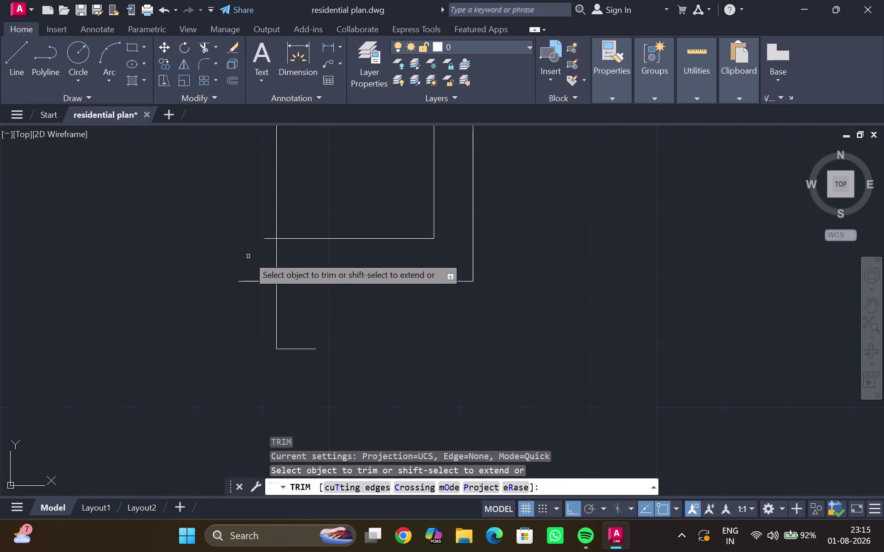
drag(266, 213, 270, 243)
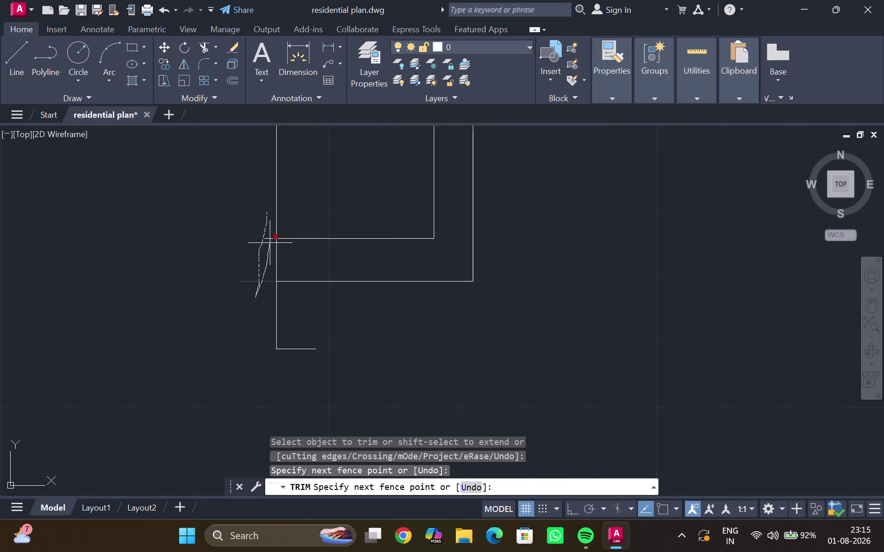
drag(270, 243, 270, 233)
scroll(down, 3)
middle_drag(267, 228, 241, 343)
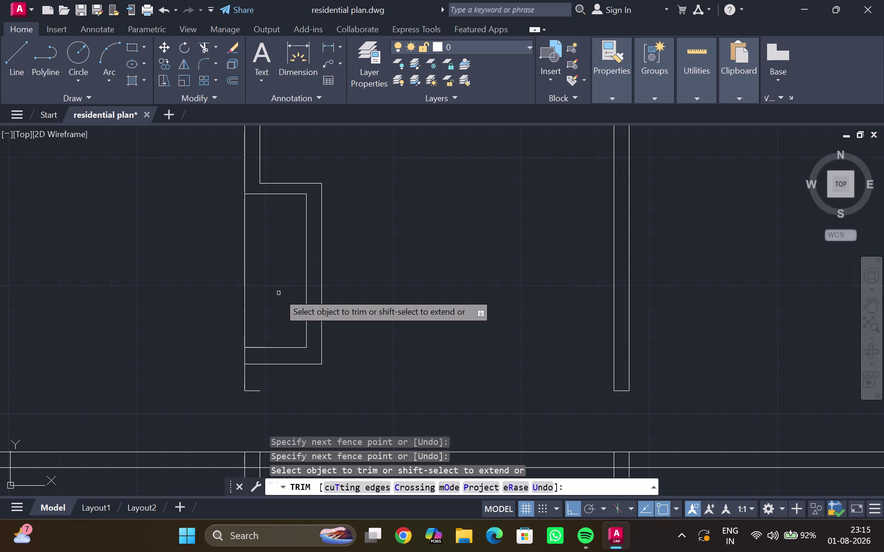
drag(272, 307, 106, 312)
middle_drag(153, 320, 128, 259)
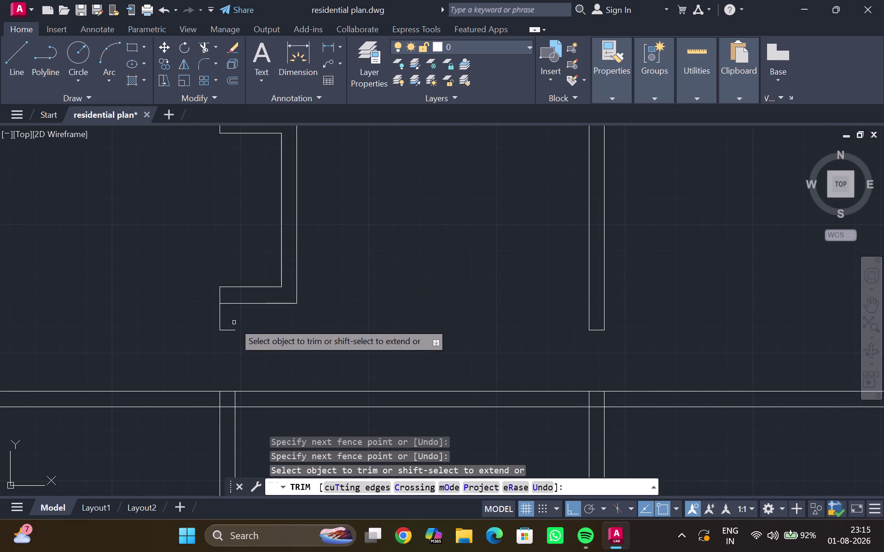
key(Escape)
Draw trial diagonal lines across the stair corner and undo them.
key(l)
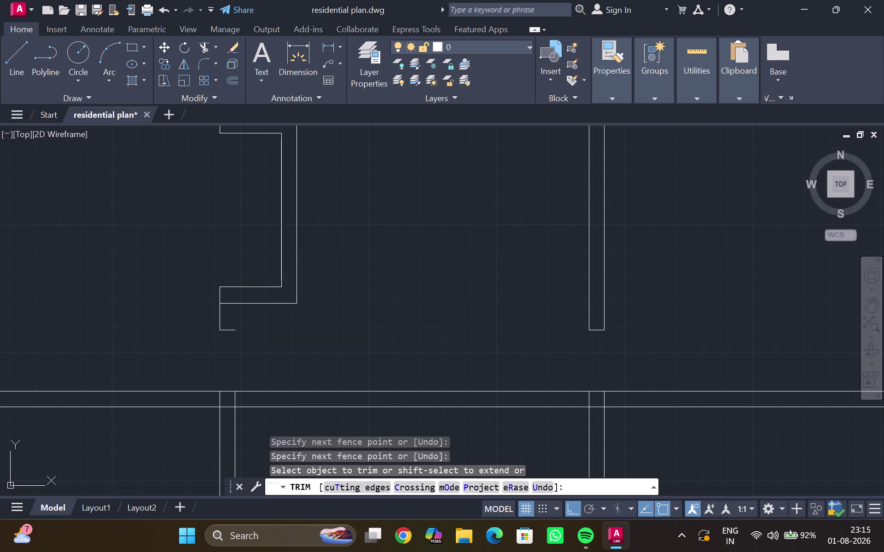
key(Return)
click(234, 327)
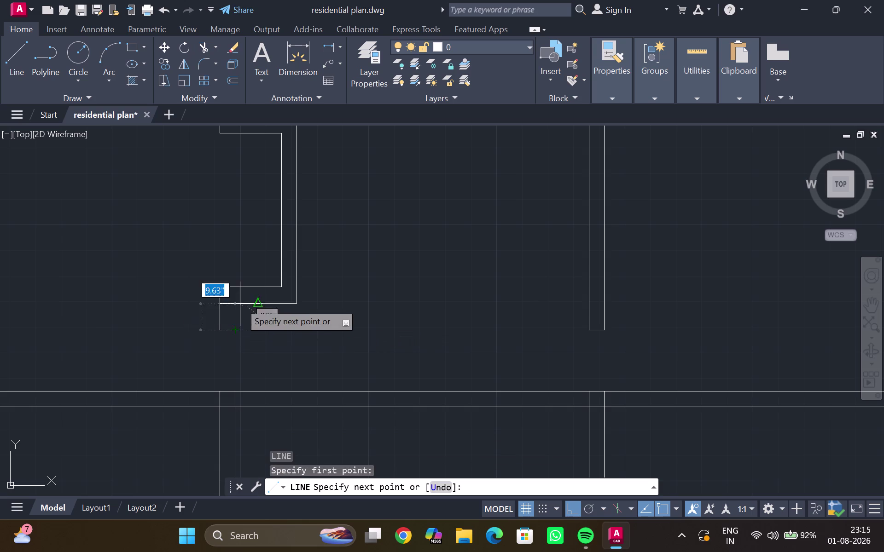
click(239, 299)
key(Escape)
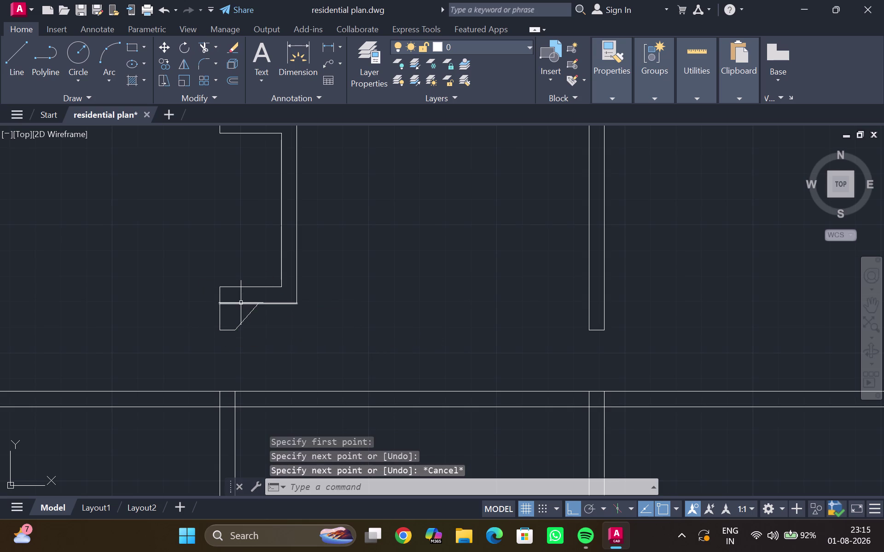
key(ctrl+z)
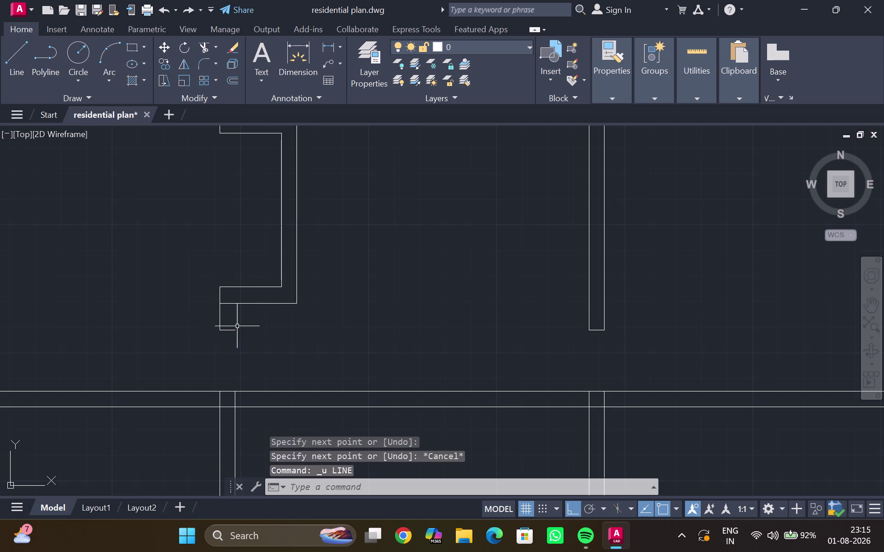
key(l)
key(Return)
click(232, 334)
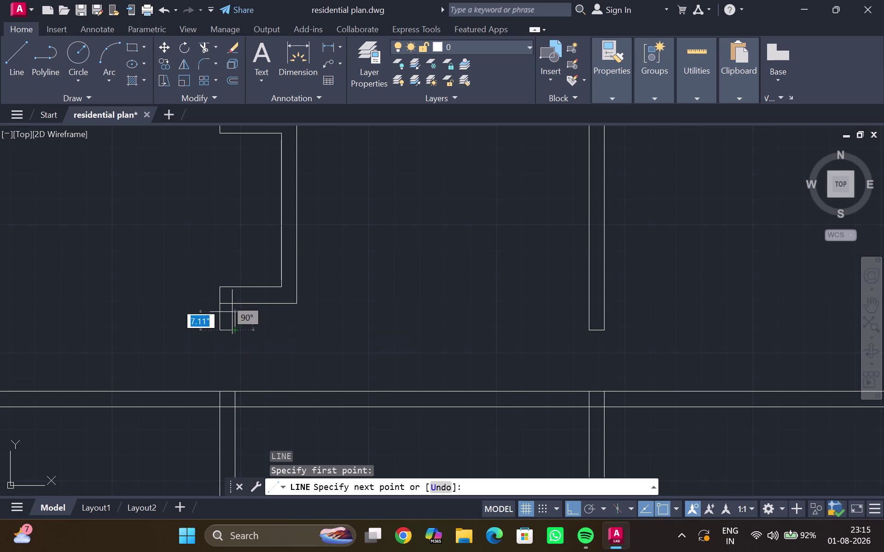
click(233, 298)
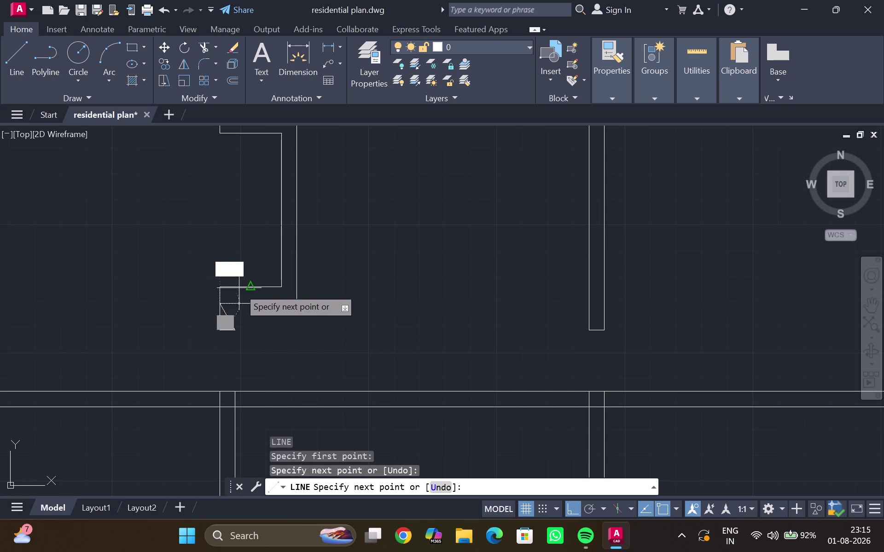
key(Escape)
key(grave)
key(ctrl+z)
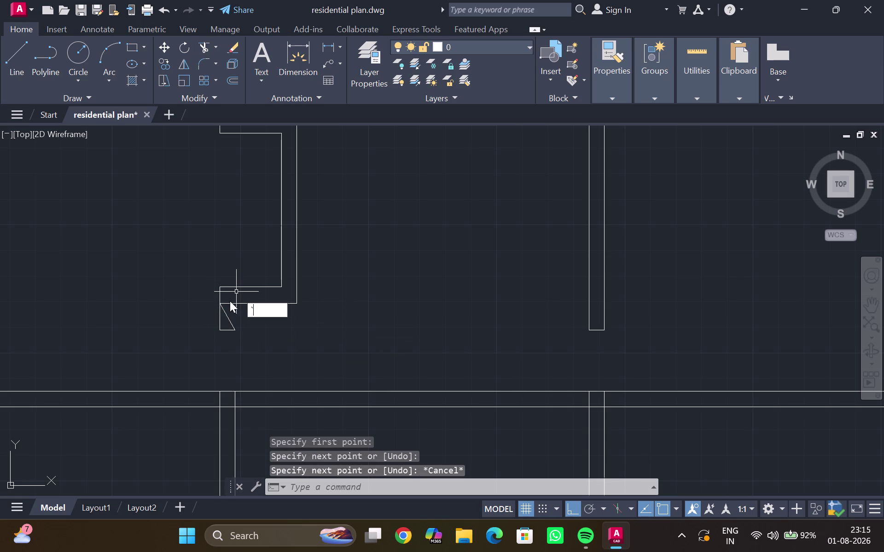
key(ctrl+z)
key(Escape)
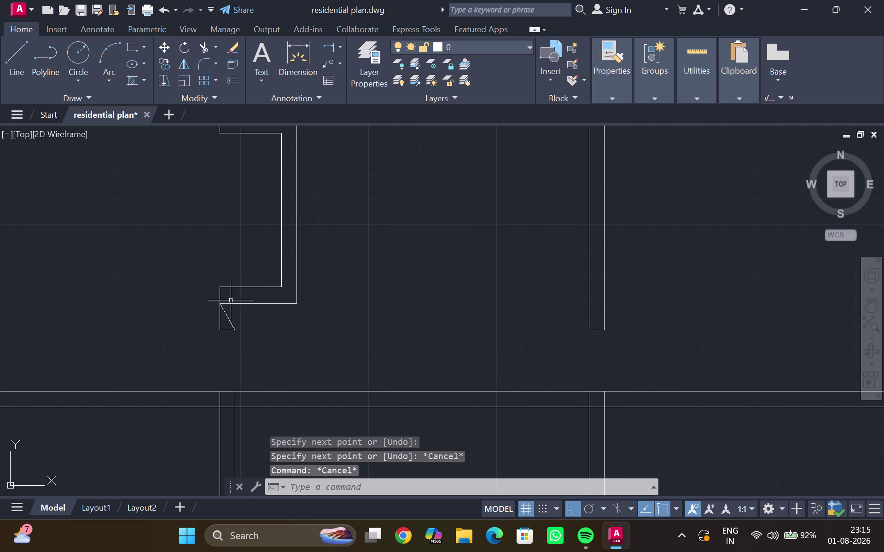
key(ctrl+z)
Draw a vertical line closing the wall step's corner.
key(l)
key(Return)
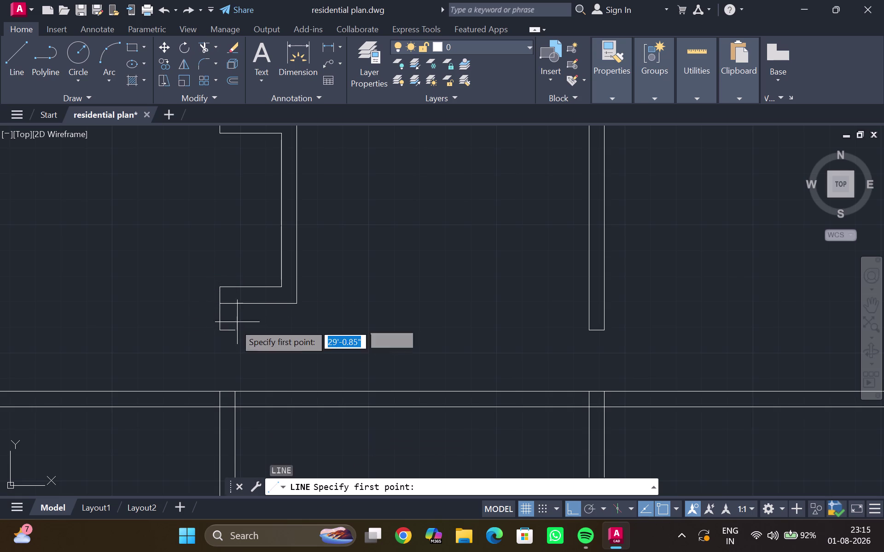
scroll(up, 3)
click(236, 333)
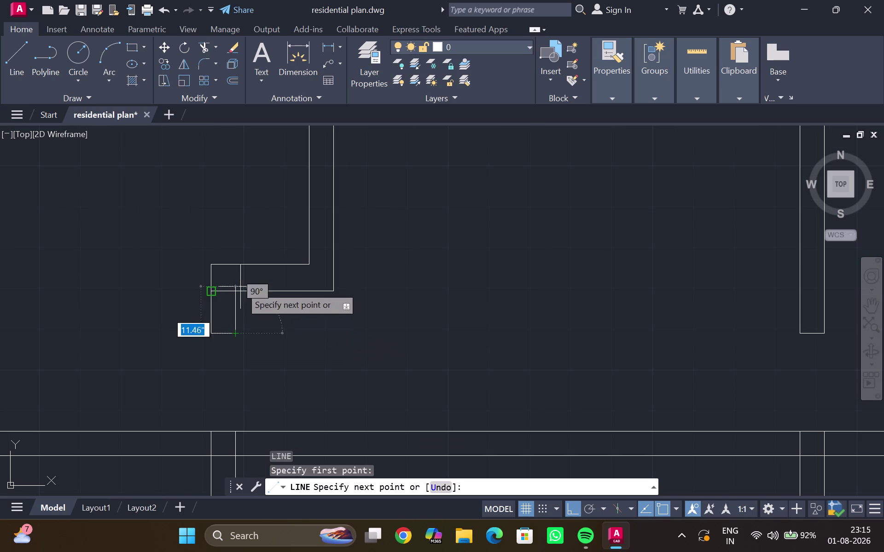
click(238, 278)
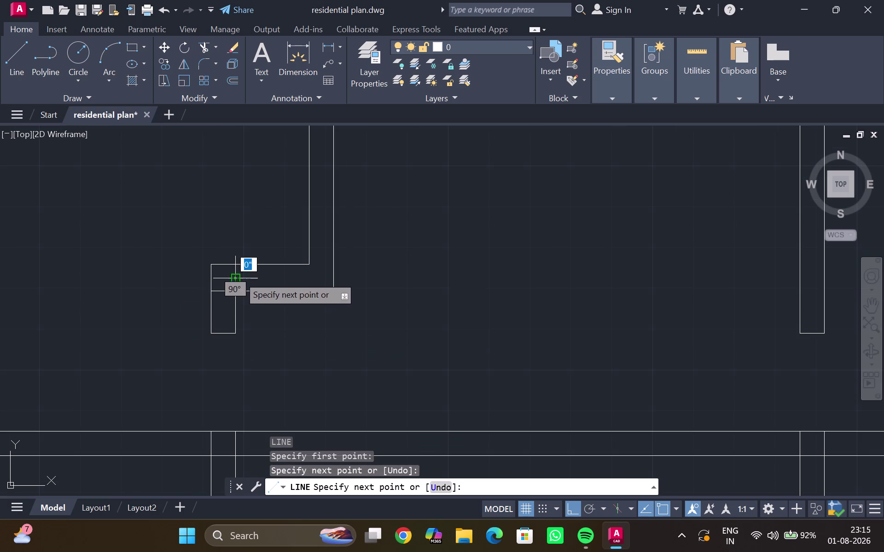
key(Escape)
Trim away the overlapping wall segment at the step.
key(t)
key(r)
key(Return)
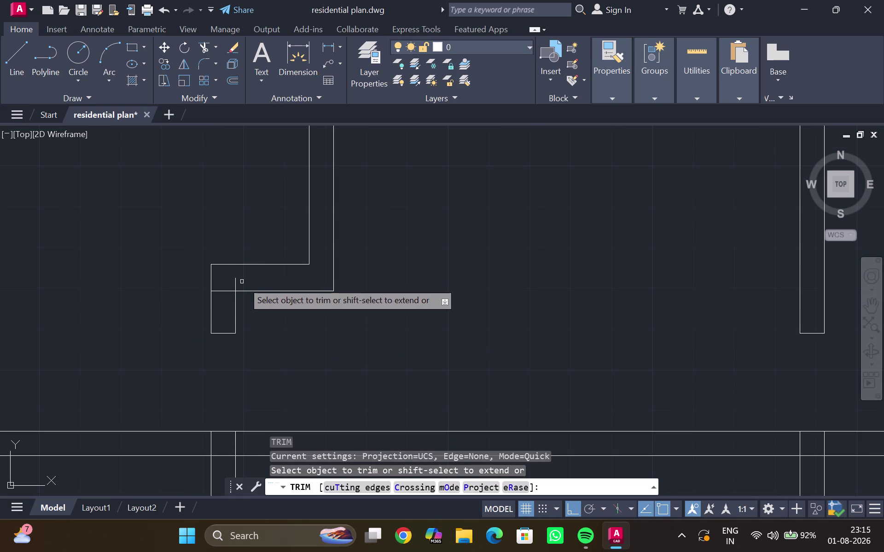
drag(242, 282, 224, 303)
key(Escape)
scroll(down, 3)
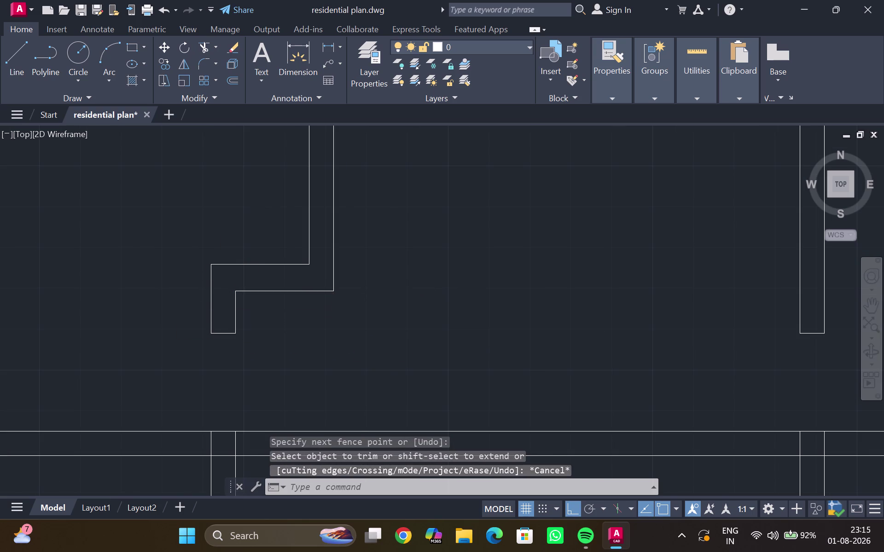
scroll(down, 3)
middle_drag(251, 258, 215, 321)
scroll(down, 3)
middle_drag(215, 289, 230, 297)
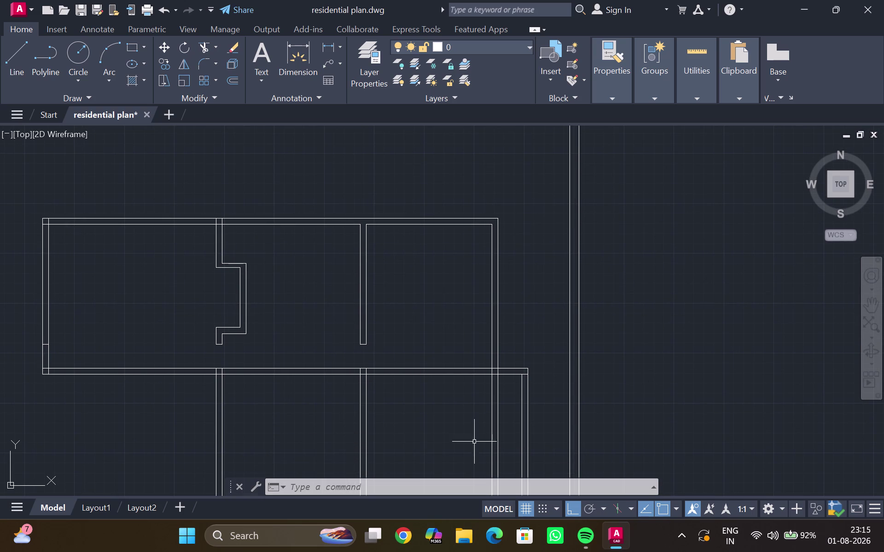
Draw the first diagonal corner to corner across the wall opening.
scroll(up, 3)
middle_drag(317, 432, 337, 464)
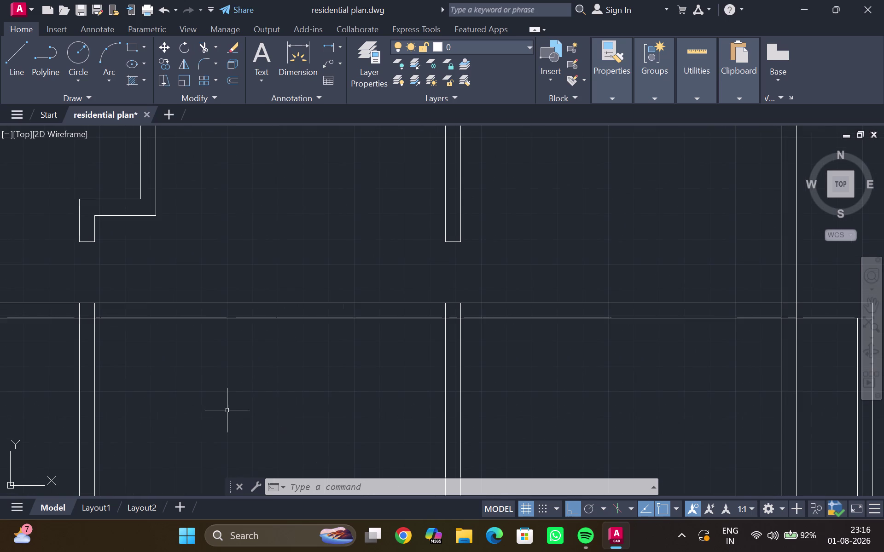
key(l)
key(Return)
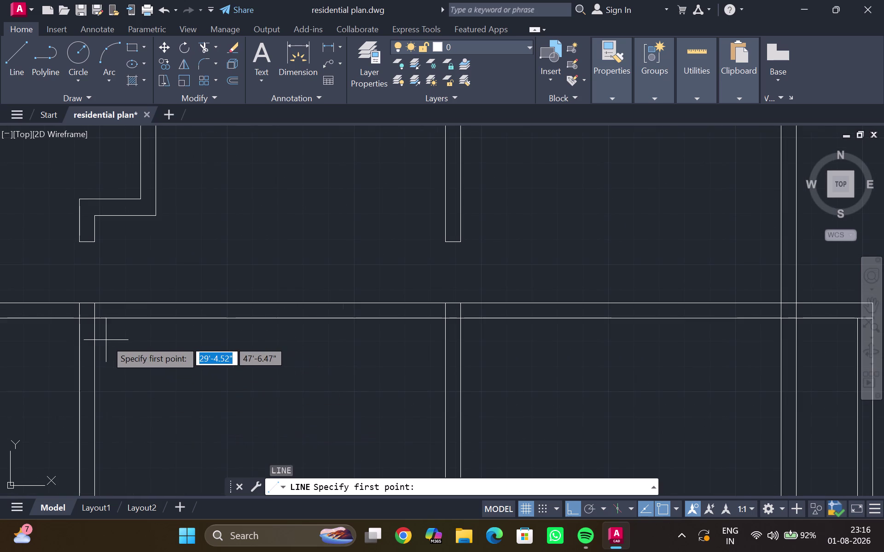
scroll(up, 3)
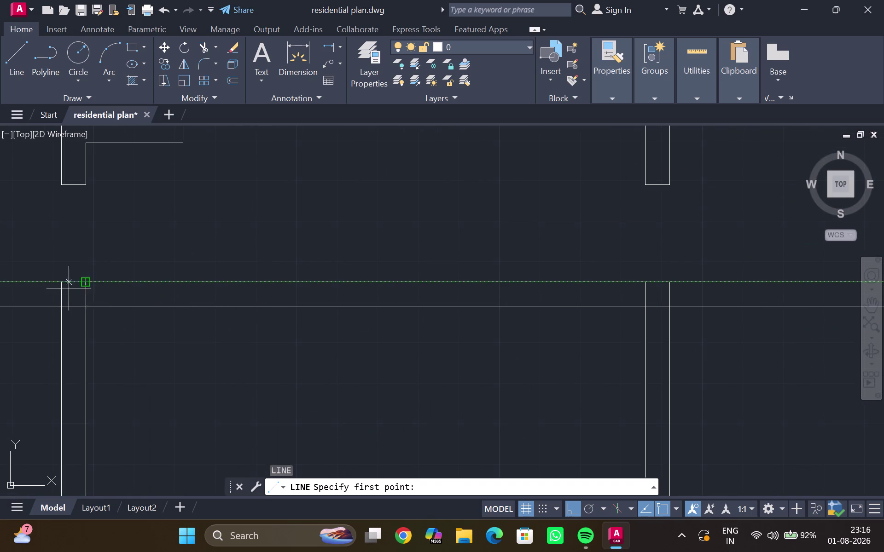
click(82, 285)
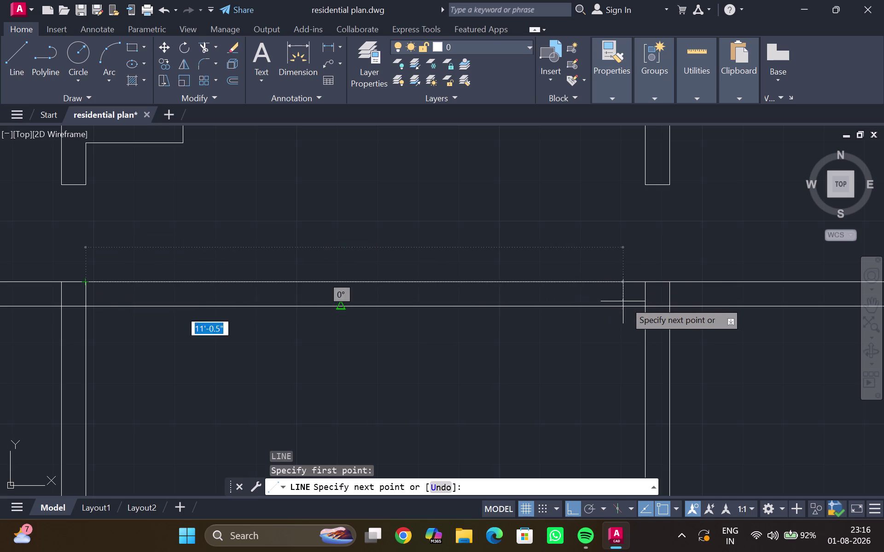
click(642, 305)
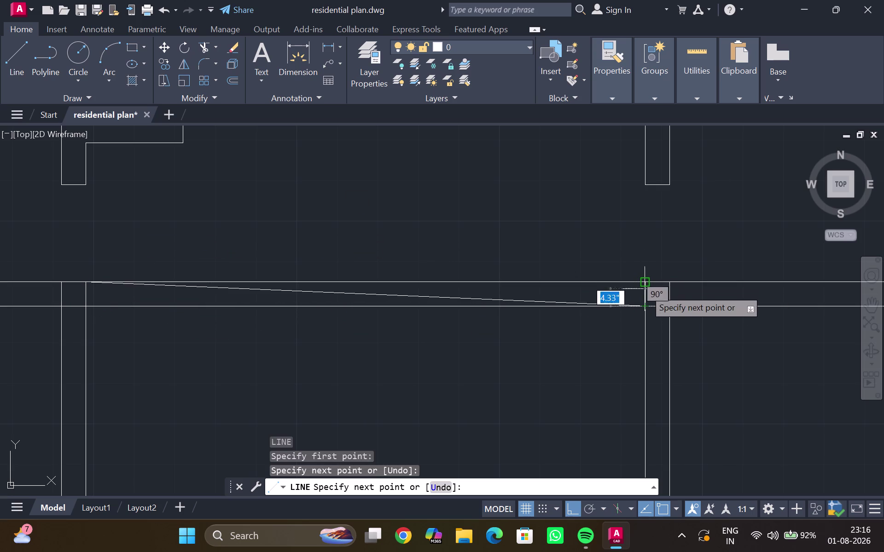
key(Escape)
Draw the second diagonal from the upper corner to complete the X.
key(l)
key(Return)
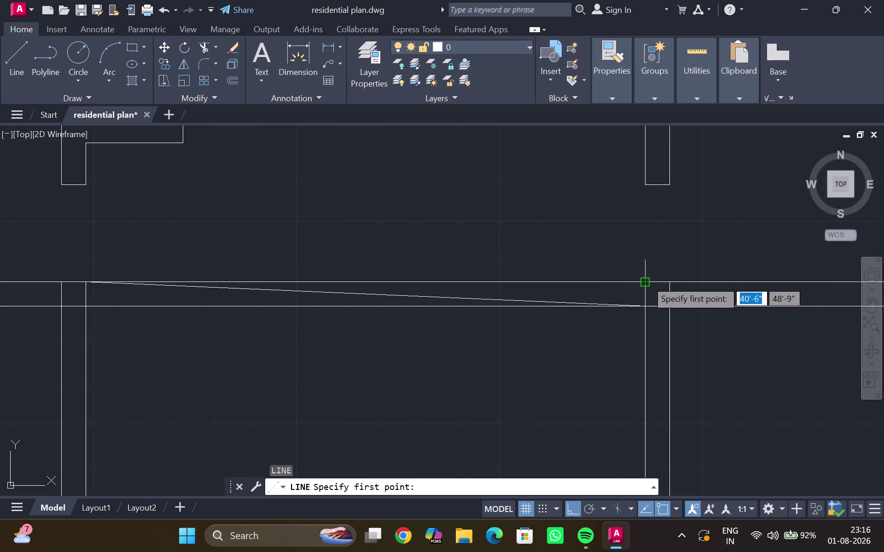
click(646, 281)
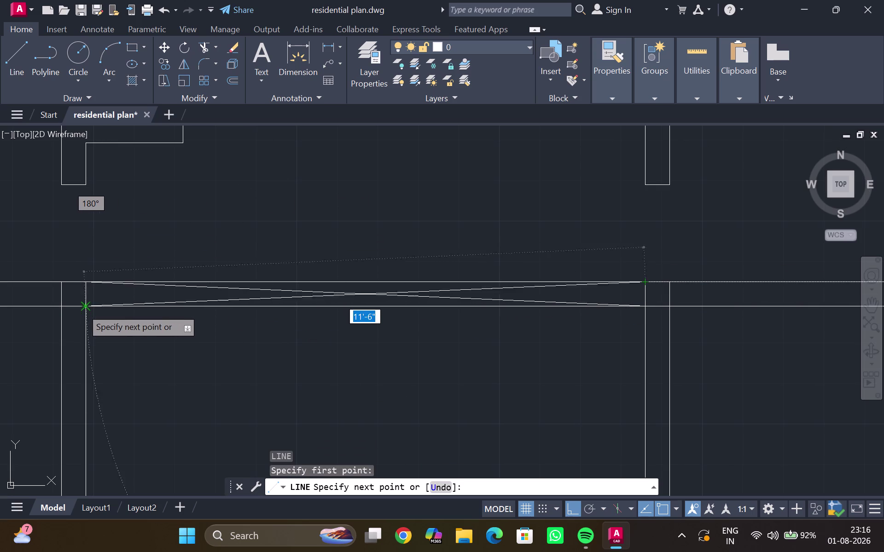
click(84, 310)
key(Escape)
scroll(down, 3)
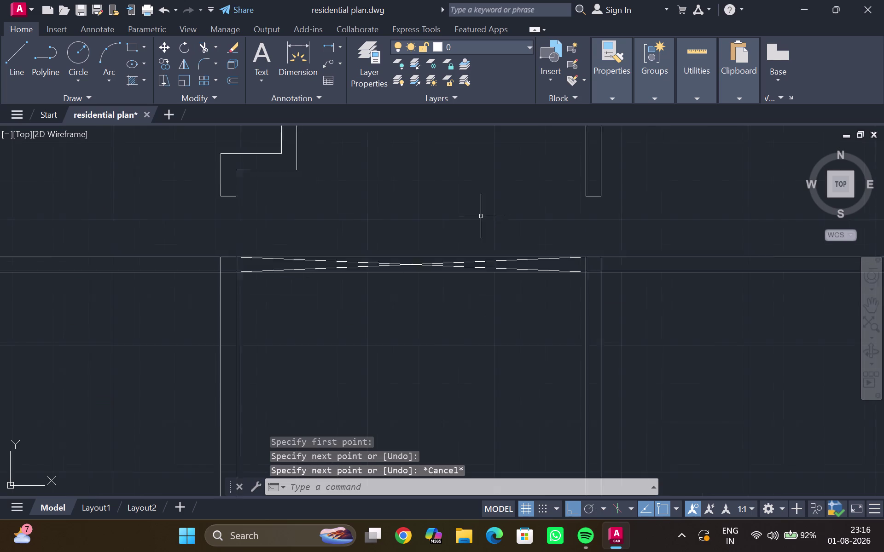
scroll(down, 3)
middle_drag(462, 219, 466, 290)
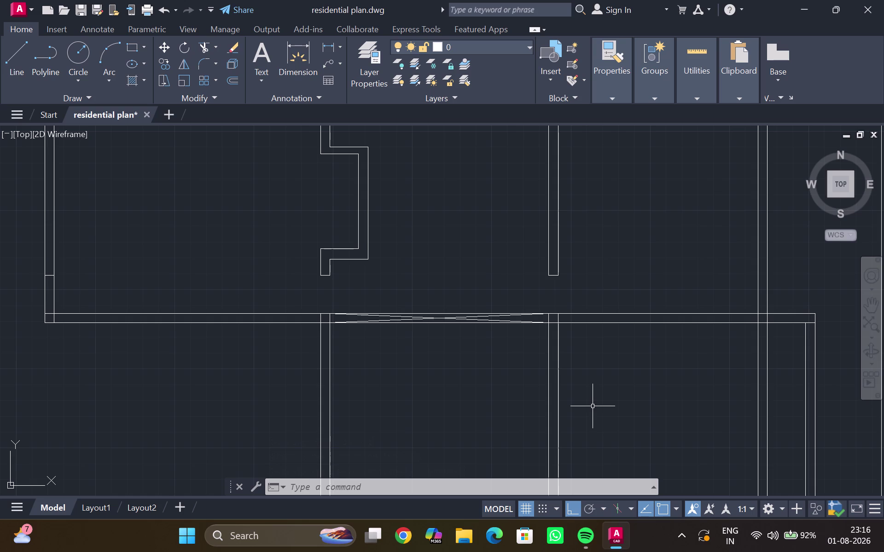
Start TRIM and fence-cut the wall lines running through the new opening.
text(tr)
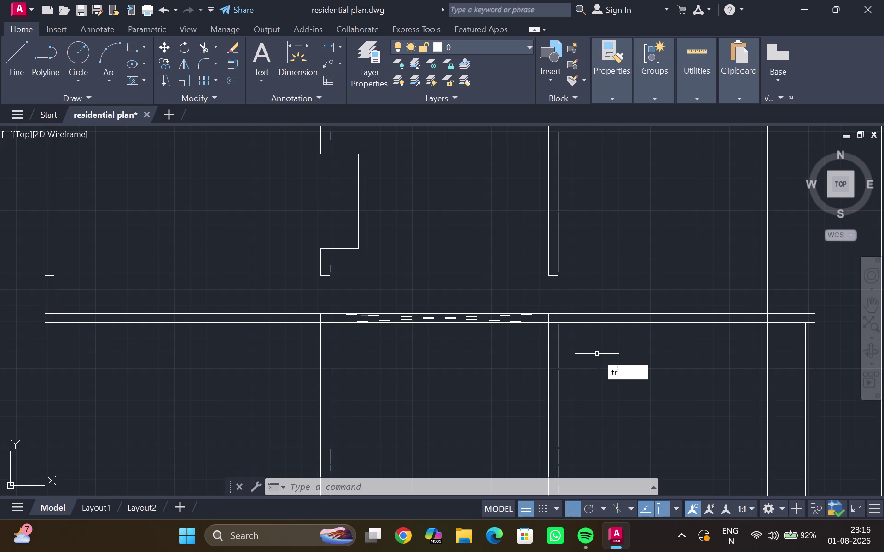
key(Return)
middle_drag(465, 336, 532, 379)
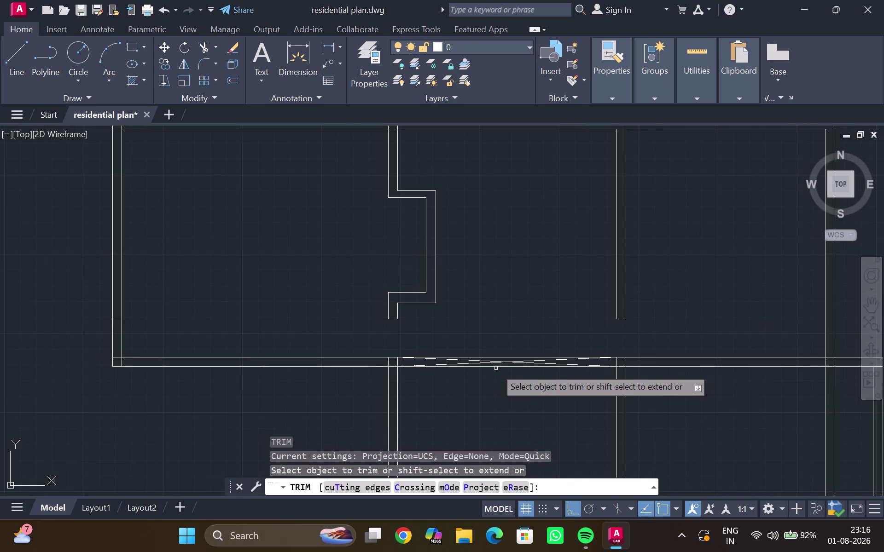
scroll(up, 3)
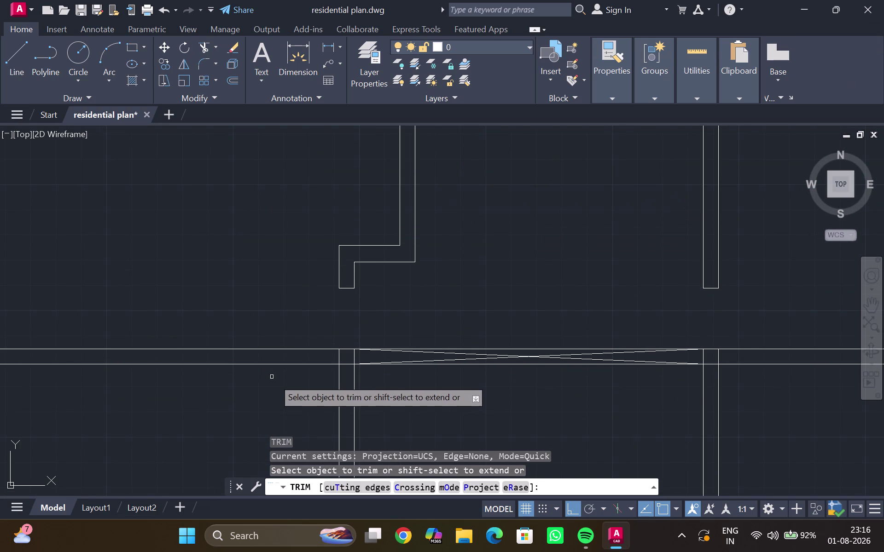
scroll(up, 3)
drag(395, 353, 428, 354)
scroll(down, 3)
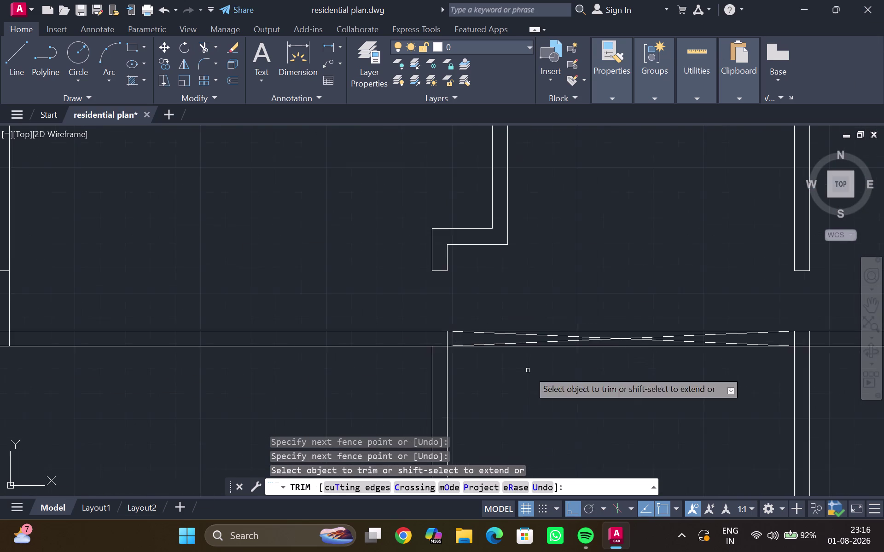
middle_drag(528, 371, 284, 356)
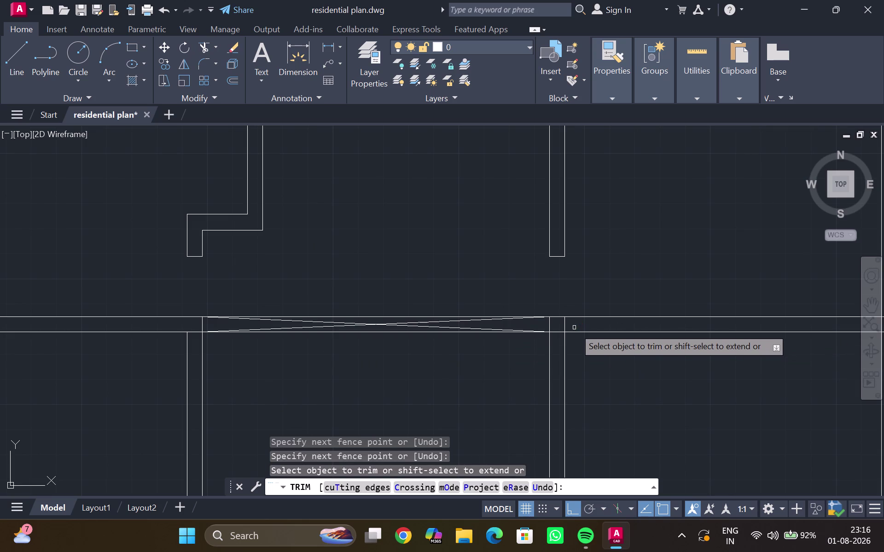
Trim the remaining leftover wall segments at the opening's edges.
drag(573, 326, 562, 329)
scroll(down, 3)
middle_drag(572, 317, 566, 287)
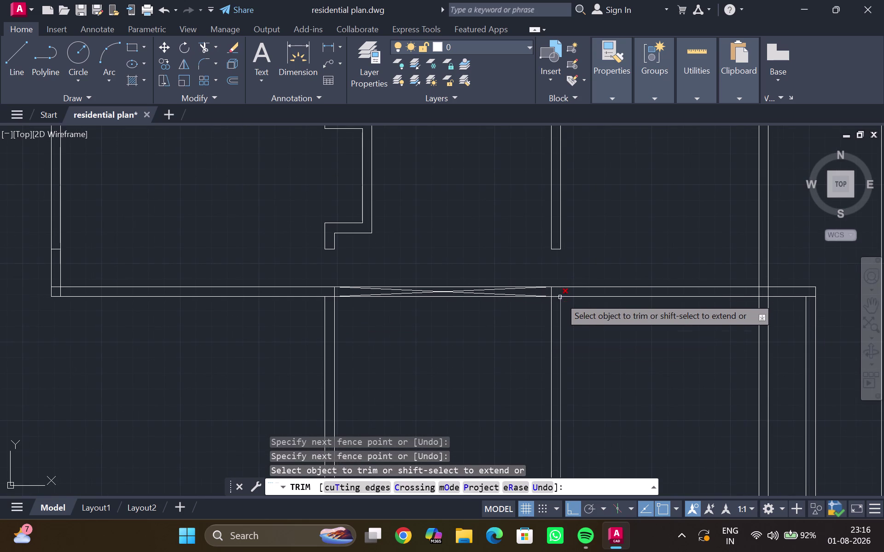
click(556, 297)
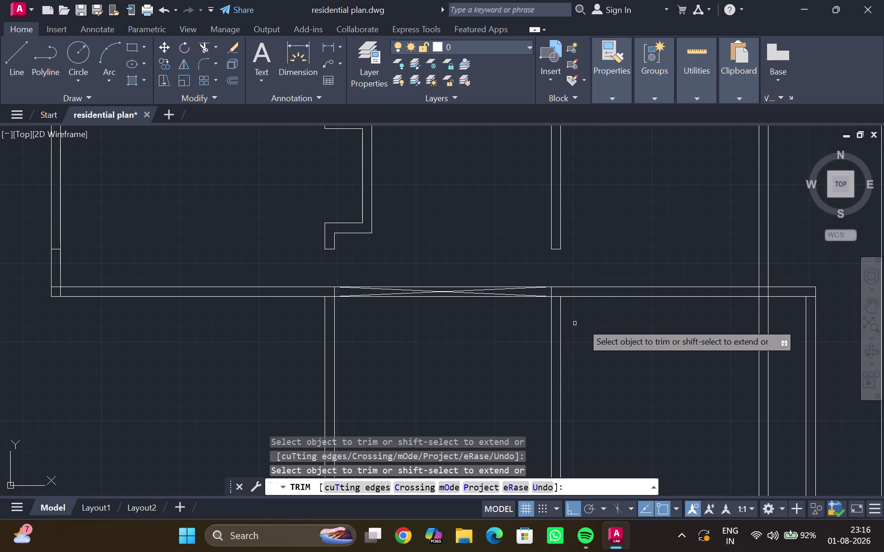
scroll(up, 3)
drag(558, 291, 556, 314)
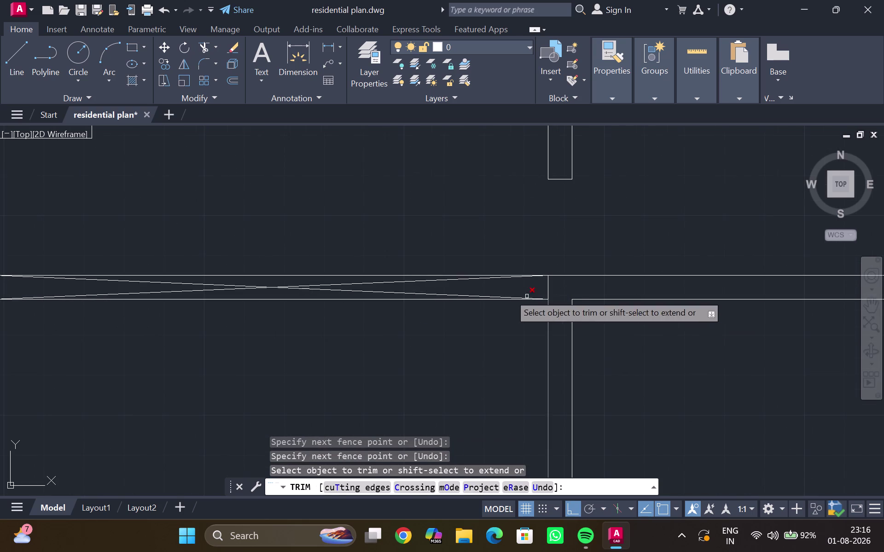
middle_drag(335, 279, 789, 276)
drag(441, 290, 442, 321)
scroll(down, 3)
Trim the overlapping wall lines at the lower rooms' outer corners.
middle_drag(659, 336, 470, 231)
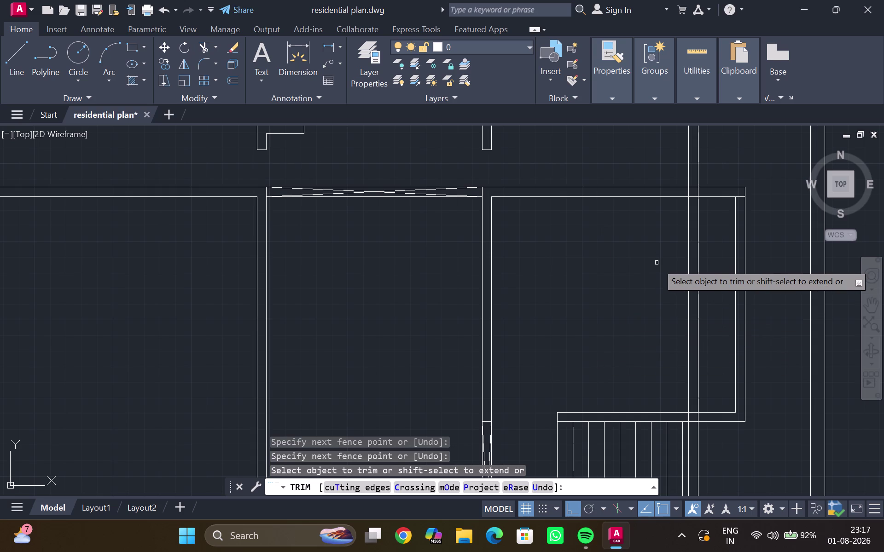
drag(704, 224, 647, 234)
scroll(up, 3)
drag(709, 184, 676, 185)
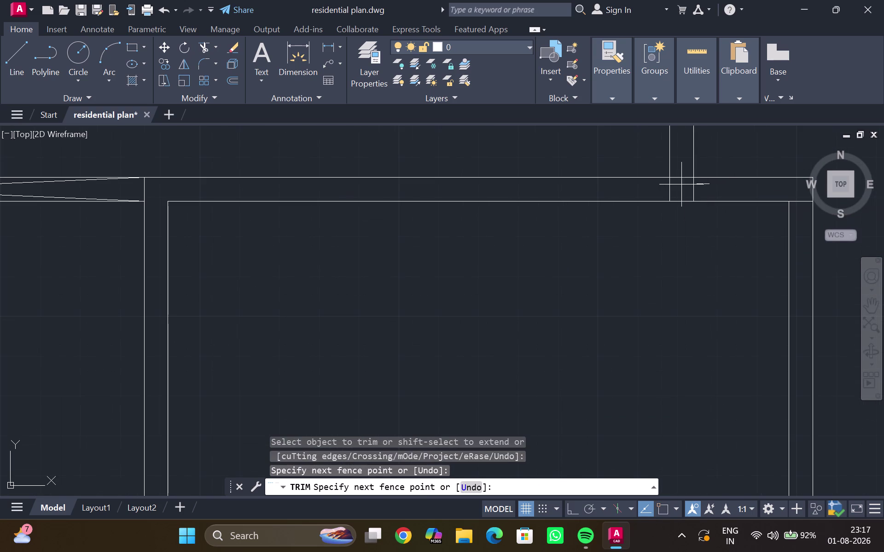
drag(677, 185, 652, 183)
scroll(down, 3)
middle_drag(693, 196, 621, 191)
scroll(up, 3)
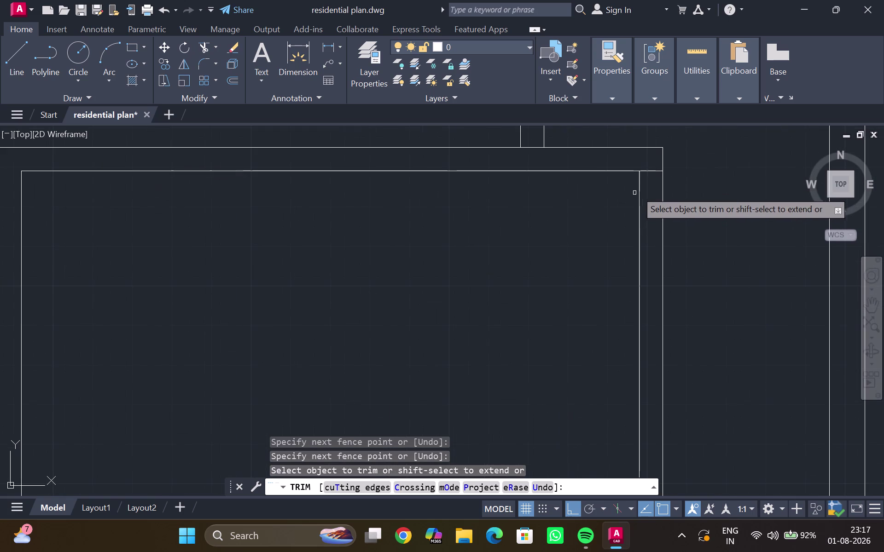
drag(647, 166, 650, 192)
scroll(down, 3)
End the trim and zoom out to view the whole floor plan.
middle_drag(628, 198, 773, 94)
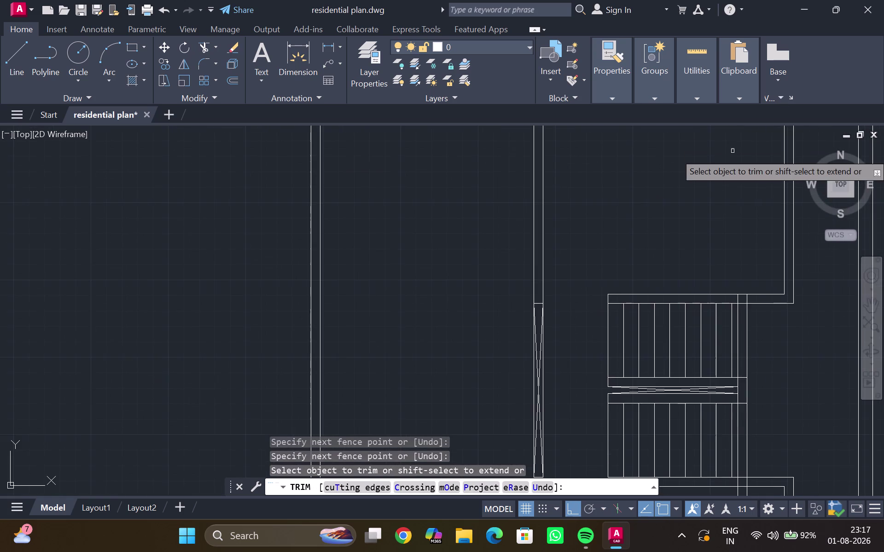
scroll(down, 3)
middle_drag(728, 156, 617, 192)
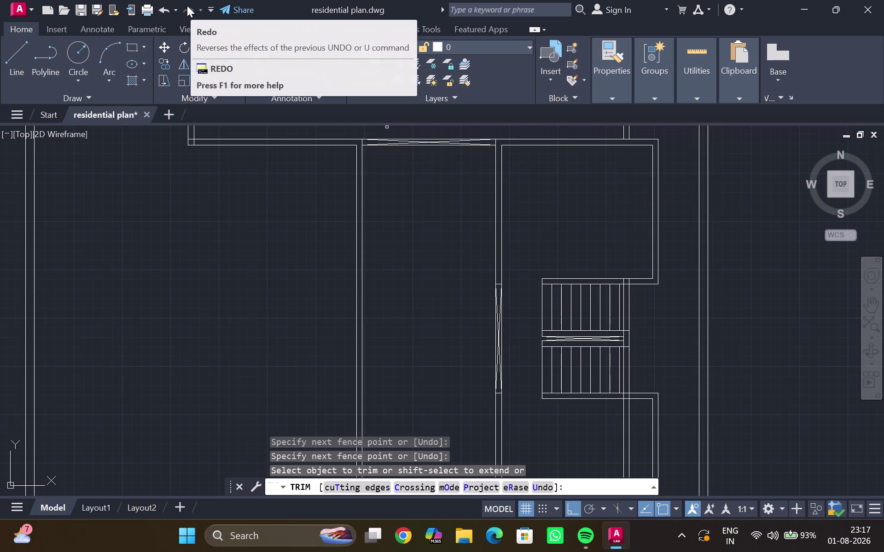
scroll(down, 3)
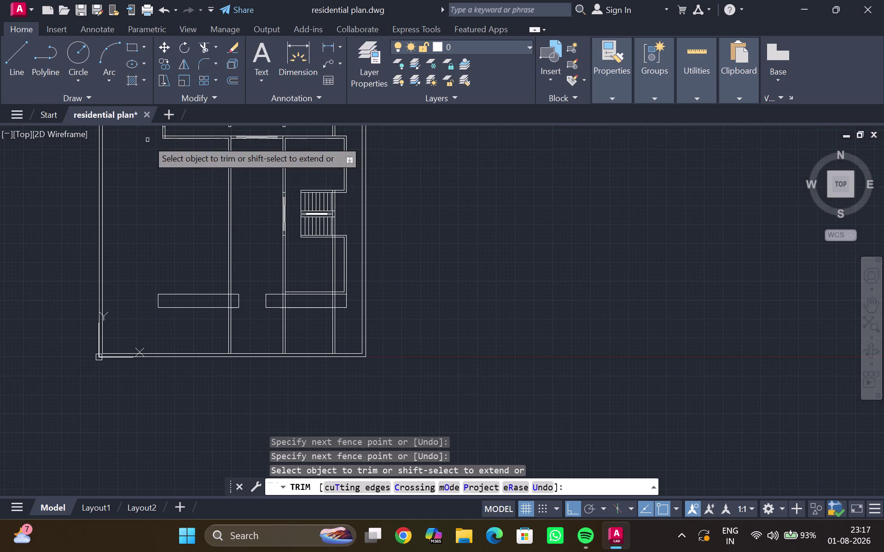
middle_drag(155, 193, 199, 230)
scroll(down, 3)
middle_click(208, 230)
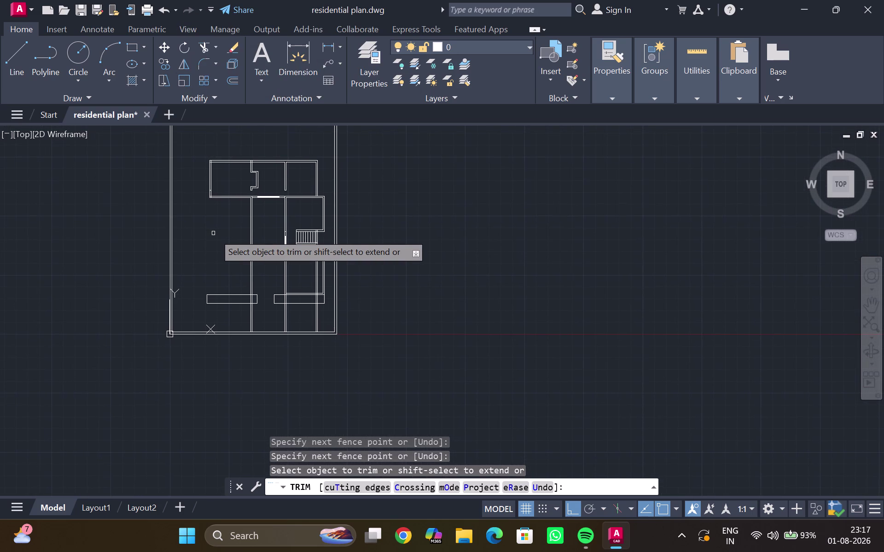
key(Escape)
middle_drag(217, 231, 205, 248)
scroll(up, 3)
scroll(down, 3)
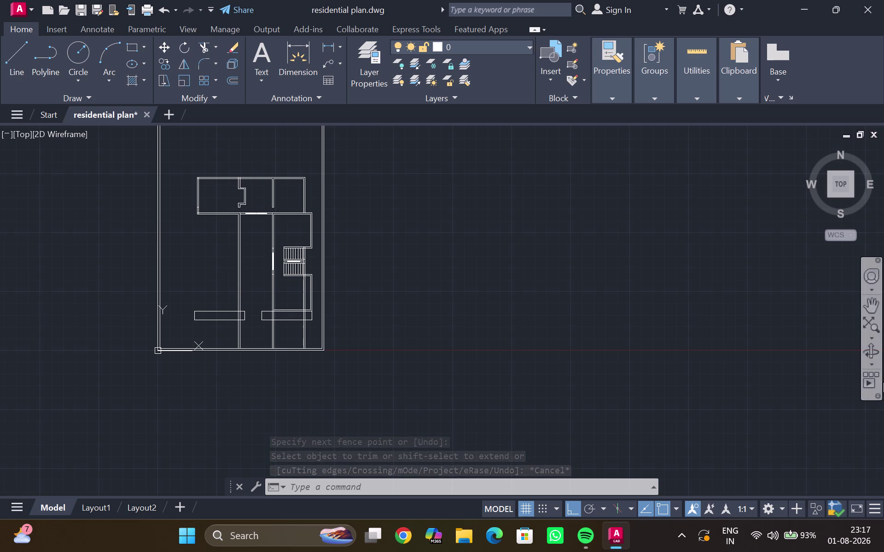
Zoom to the top block's lower-left corner and fence-trim the overhanging wall stubs.
scroll(up, 3)
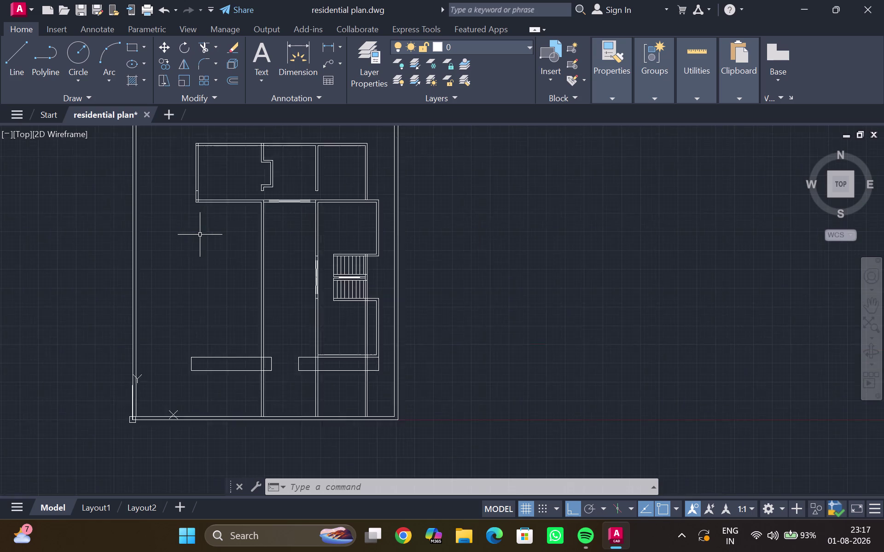
scroll(up, 3)
middle_drag(199, 233, 208, 312)
scroll(up, 3)
middle_drag(212, 297, 228, 374)
scroll(up, 3)
middle_drag(225, 353, 226, 400)
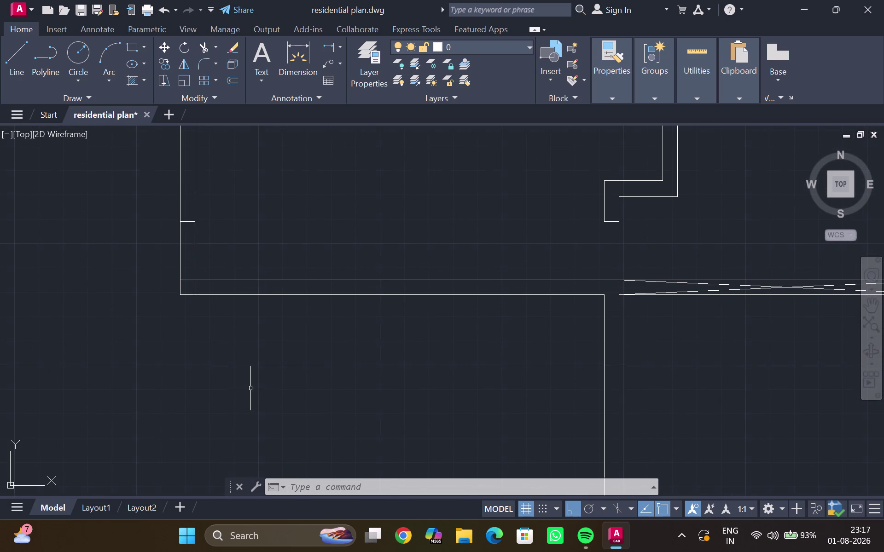
key(t)
key(r)
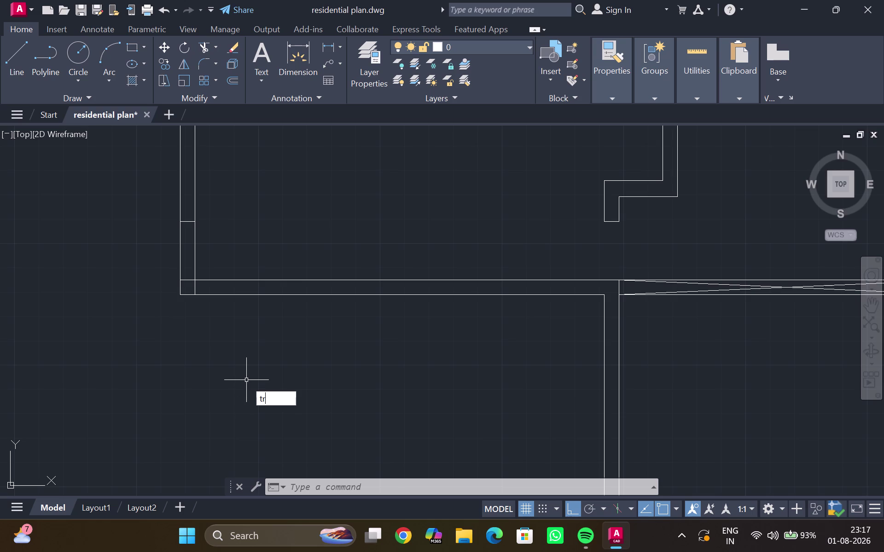
key(Return)
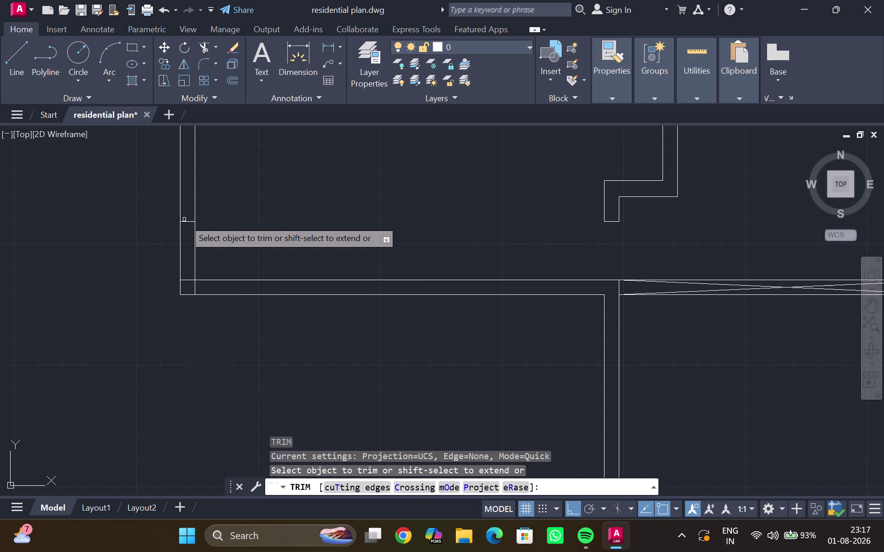
drag(184, 219, 191, 281)
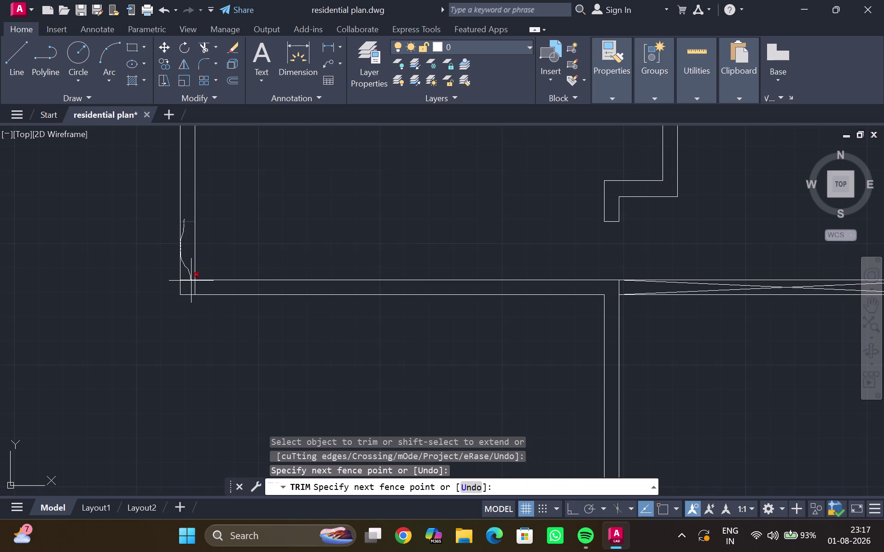
drag(191, 280, 197, 285)
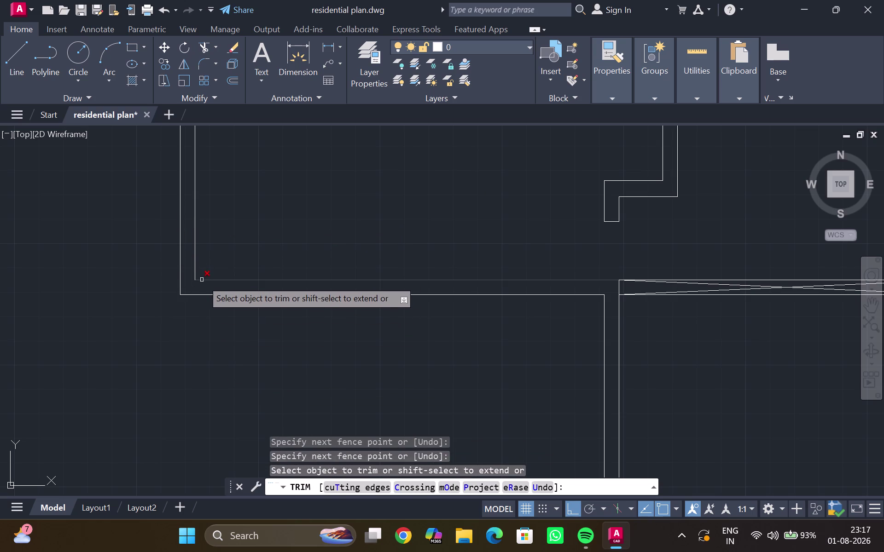
key(Escape)
Zoom out and pan across the plan toward the corridor and stair area.
scroll(down, 3)
middle_drag(204, 290, 225, 270)
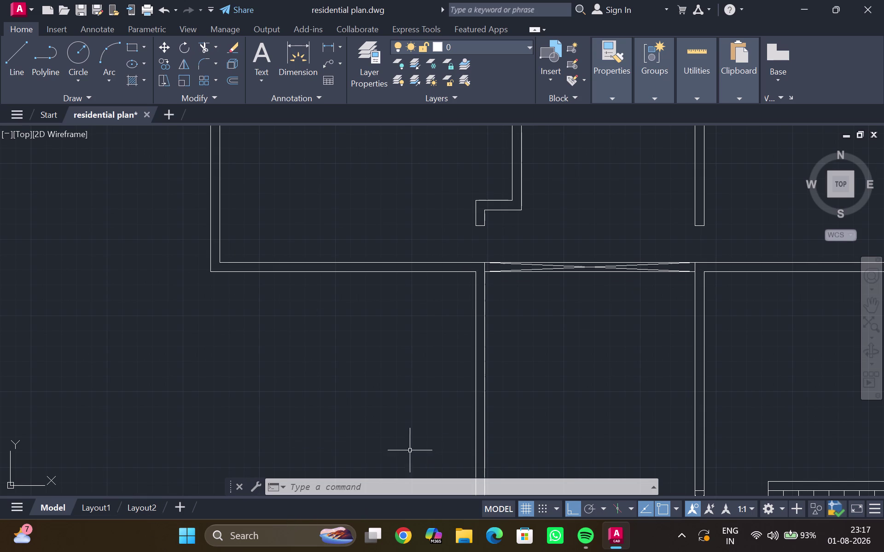
scroll(down, 3)
middle_drag(391, 407, 412, 328)
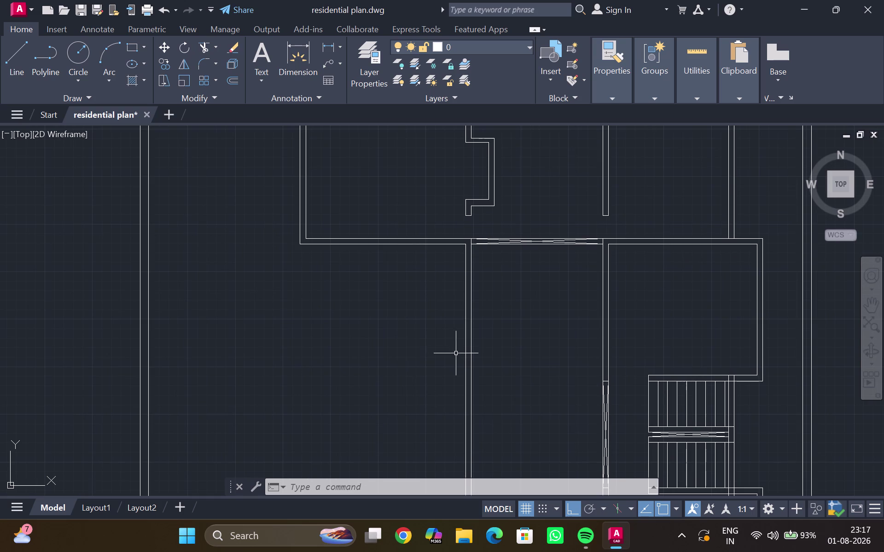
scroll(down, 3)
middle_drag(411, 391, 428, 283)
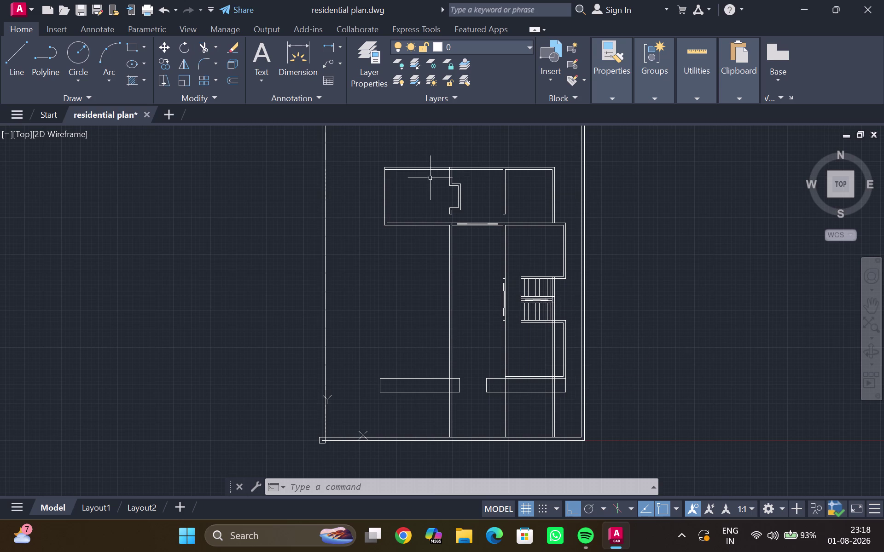
scroll(up, 3)
middle_click(444, 245)
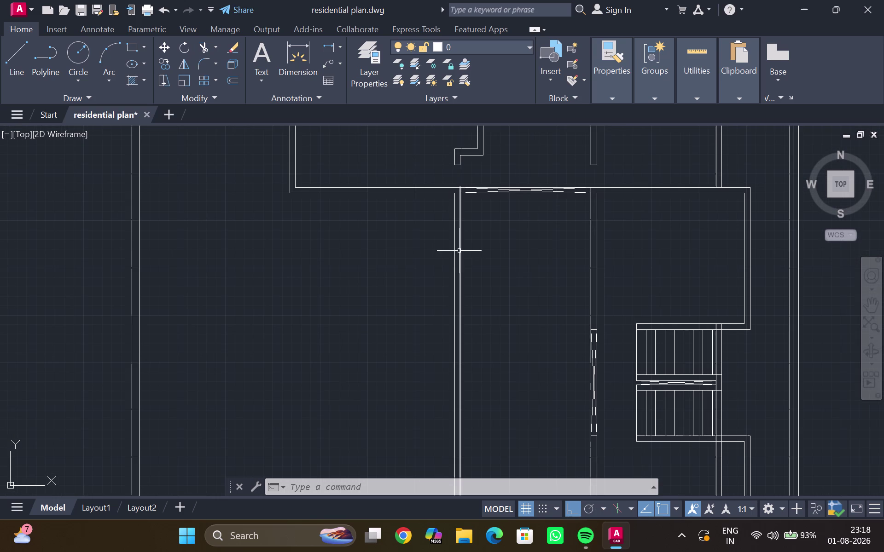
click(453, 252)
key(o)
key(Return)
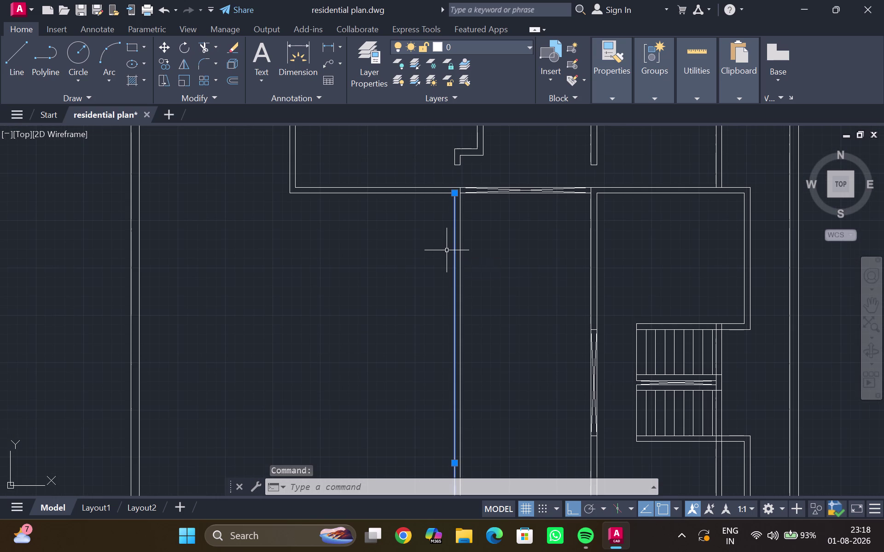
text(12)
key(apostrophe)
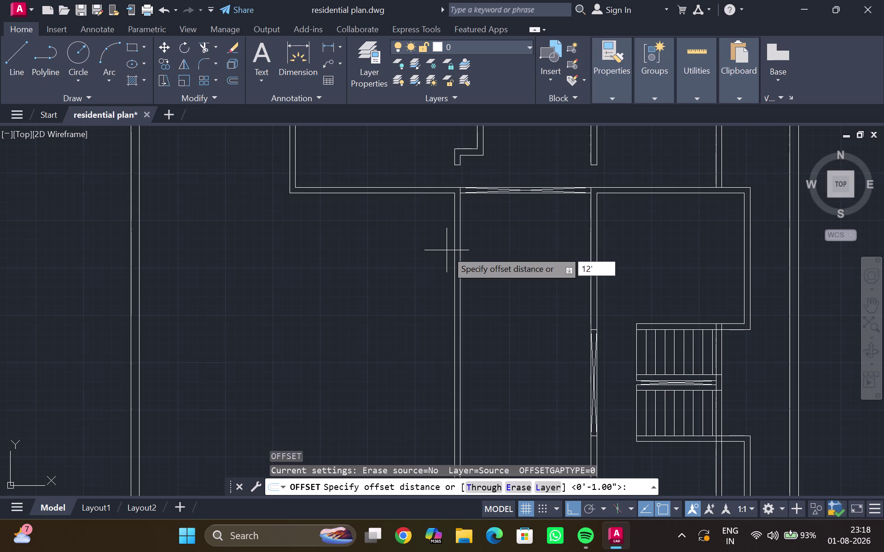
text(3")
key(Return)
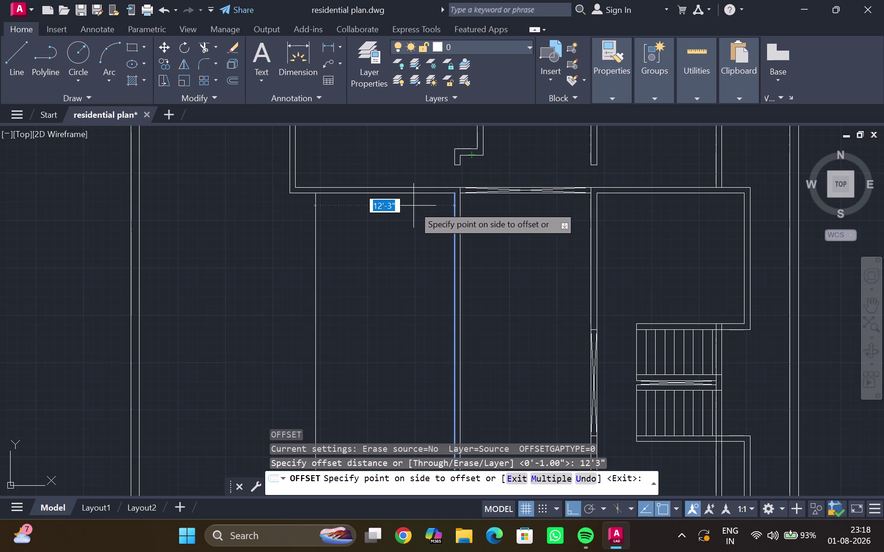
key(Escape)
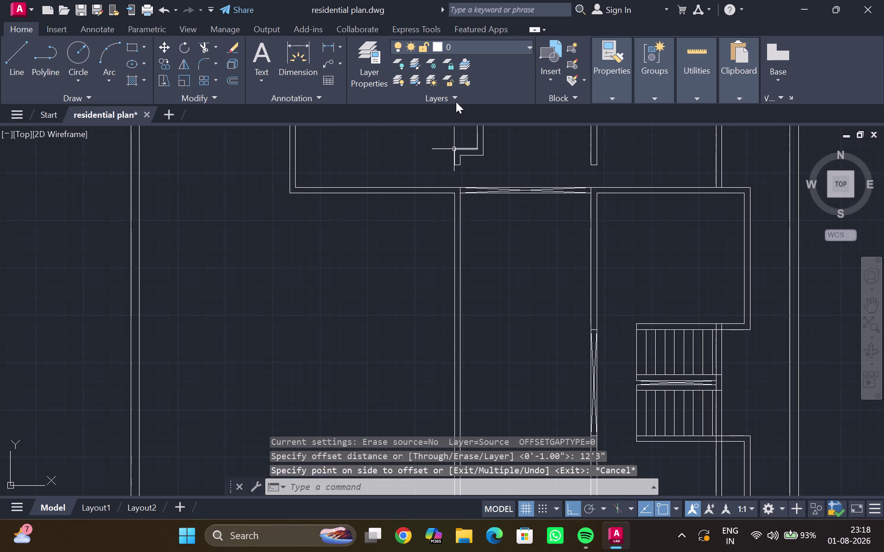
click(454, 240)
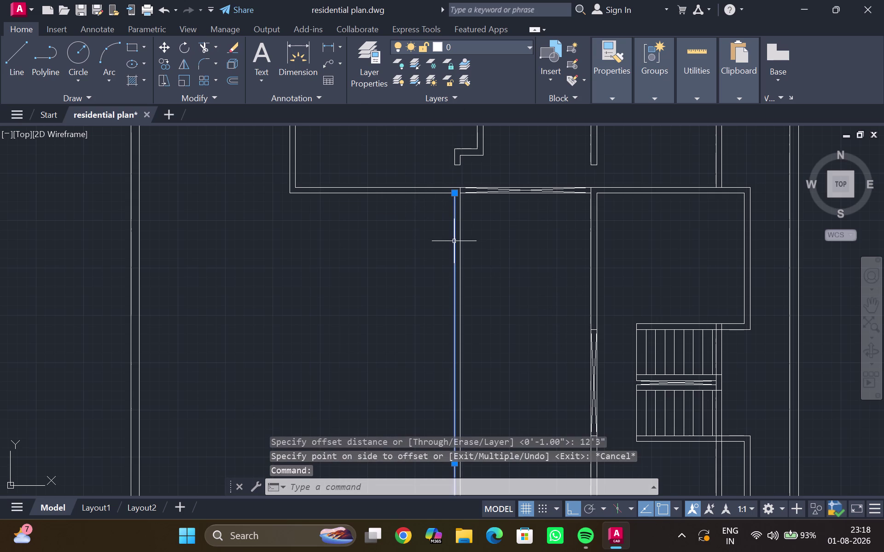
key(o)
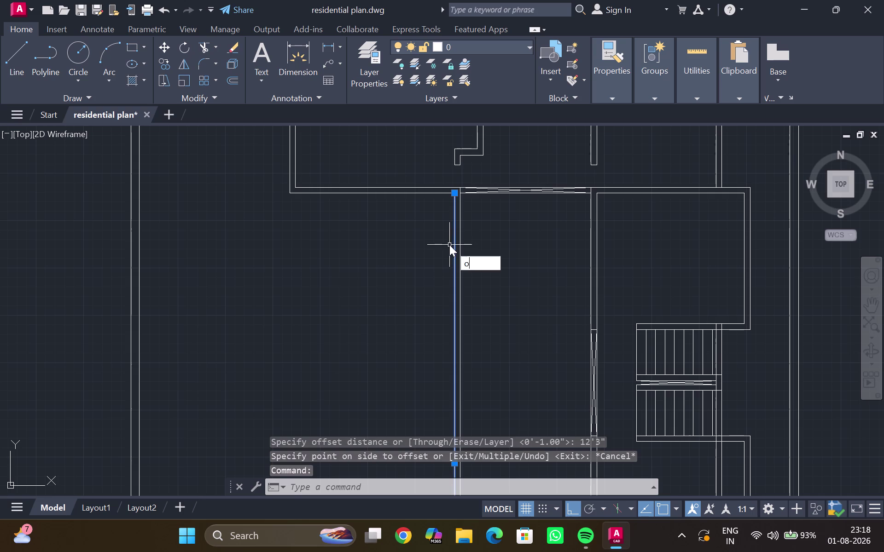
key(Return)
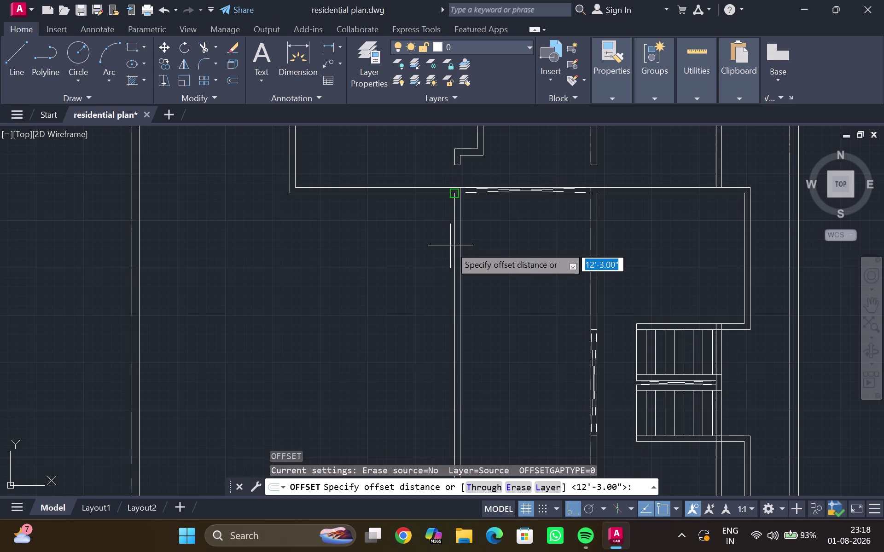
text(12)
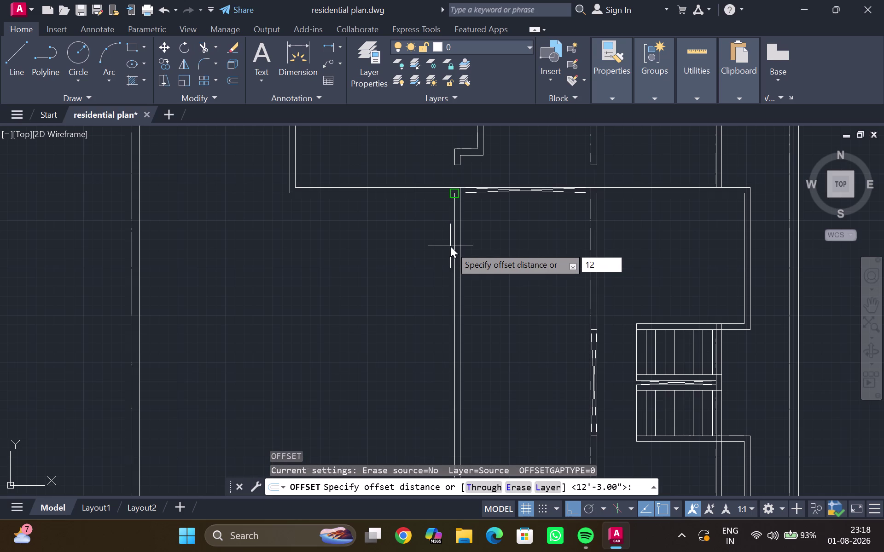
key(apostrophe)
key(Escape)
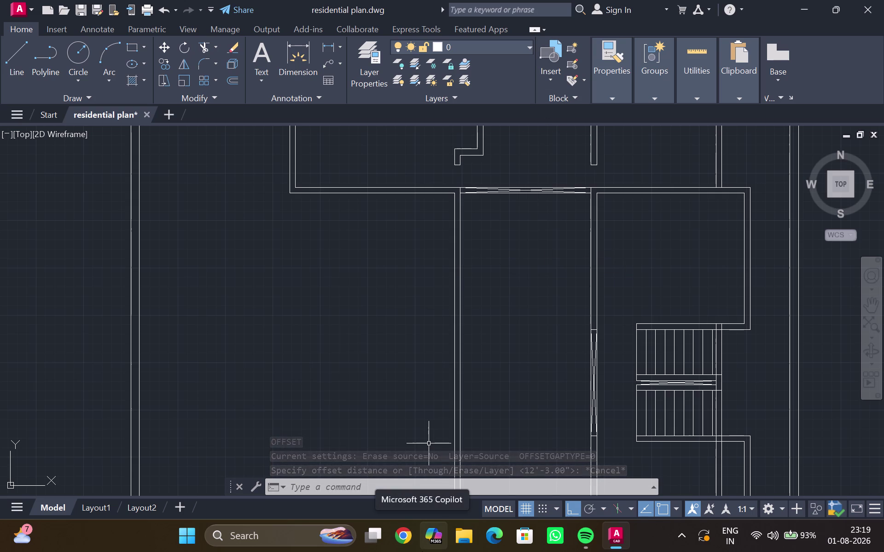
scroll(down, 3)
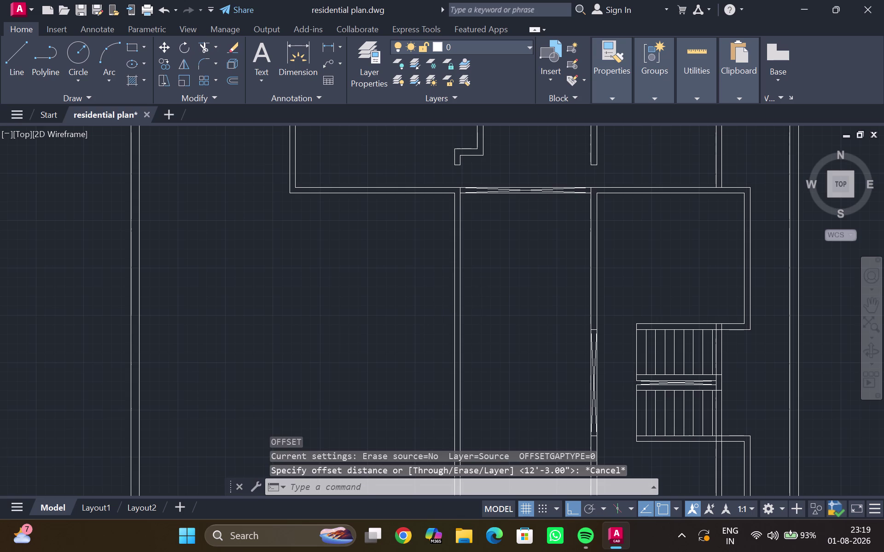
middle_click(481, 298)
drag(481, 298, 428, 311)
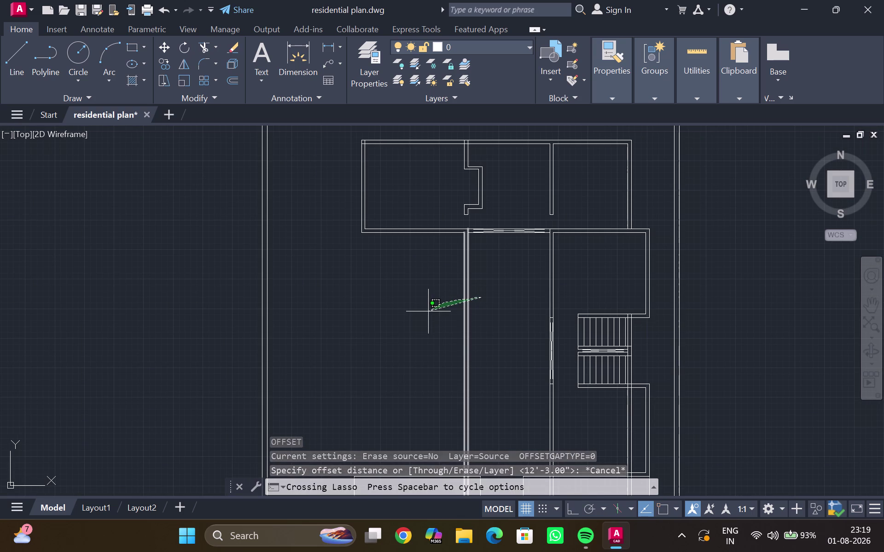
drag(428, 312, 536, 278)
key(Escape)
key(Escape)
key(Escape)
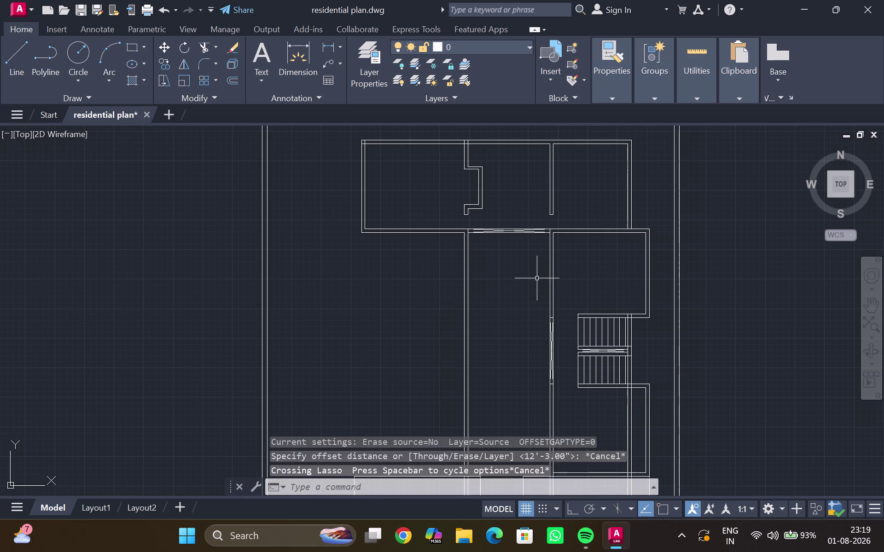
scroll(up, 3)
middle_drag(467, 276, 453, 384)
key(Escape)
key(Escape)
key(Escape)
scroll(up, 3)
middle_drag(448, 363, 438, 419)
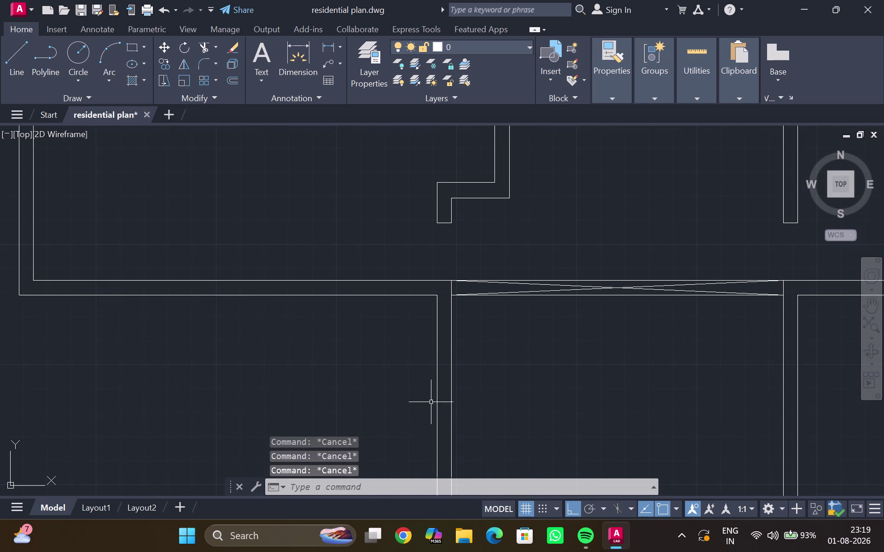
key(l)
key(Return)
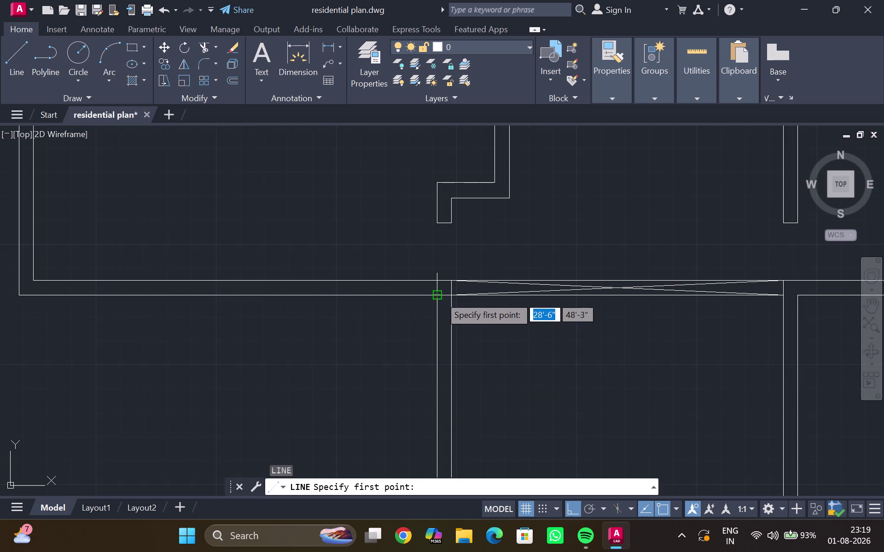
click(439, 298)
click(456, 300)
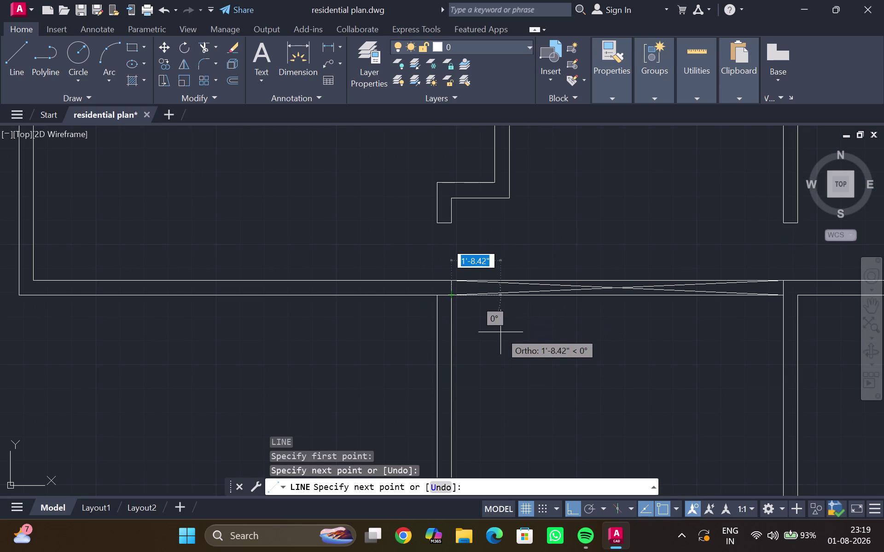
key(super+p)
key(Escape)
key(Escape)
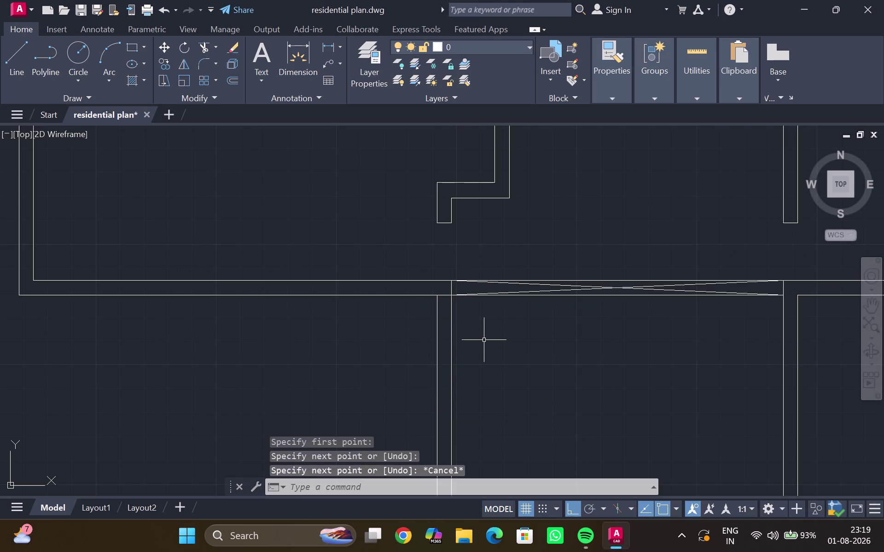
text(tr)
drag(490, 343, 191, 352)
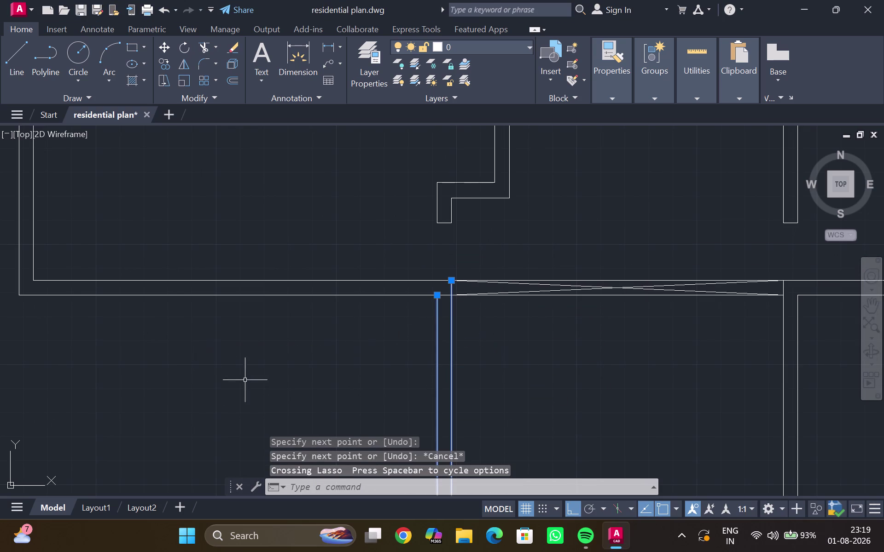
key(Escape)
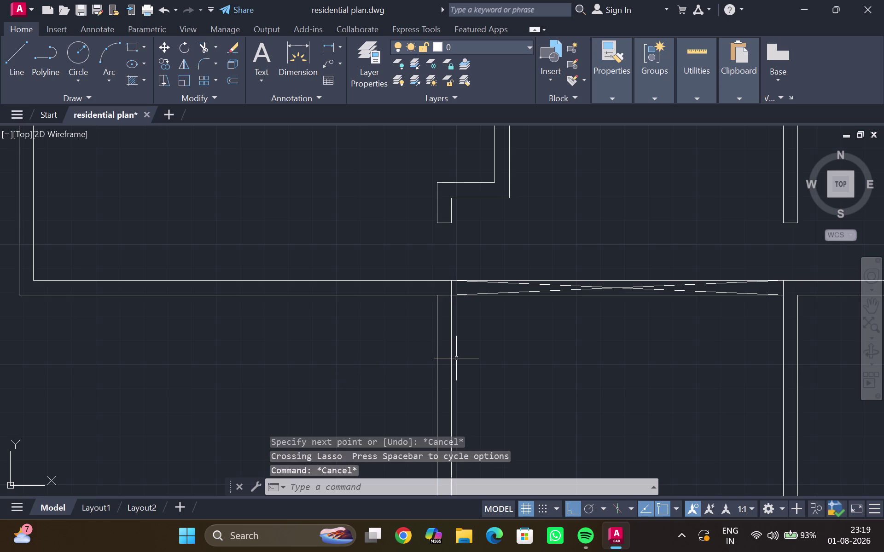
text(tr)
drag(471, 363, 350, 361)
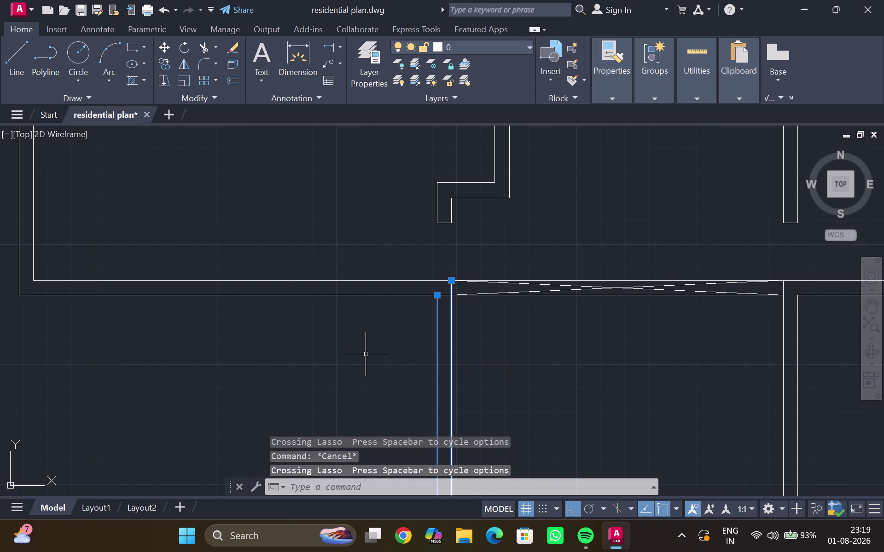
key(Escape)
key(t)
key(r)
key(Return)
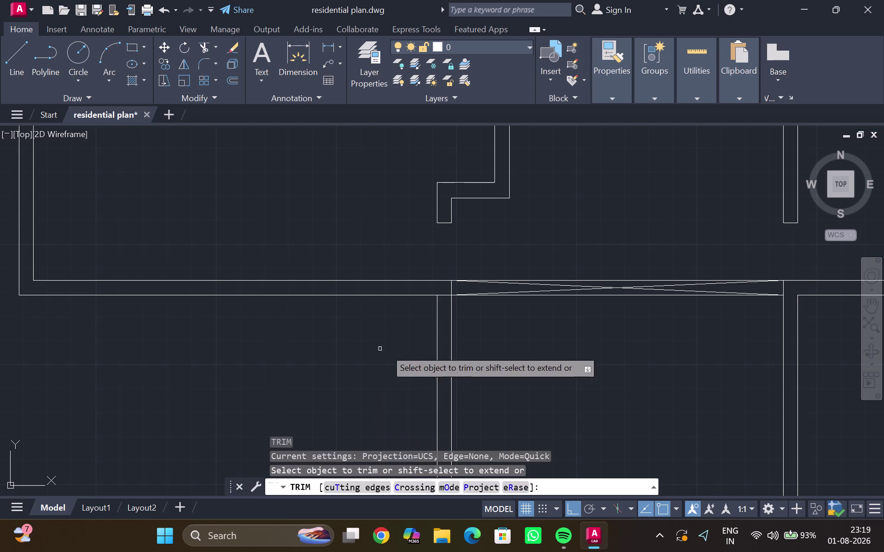
drag(488, 352, 311, 366)
scroll(down, 3)
middle_drag(320, 377, 328, 390)
key(Escape)
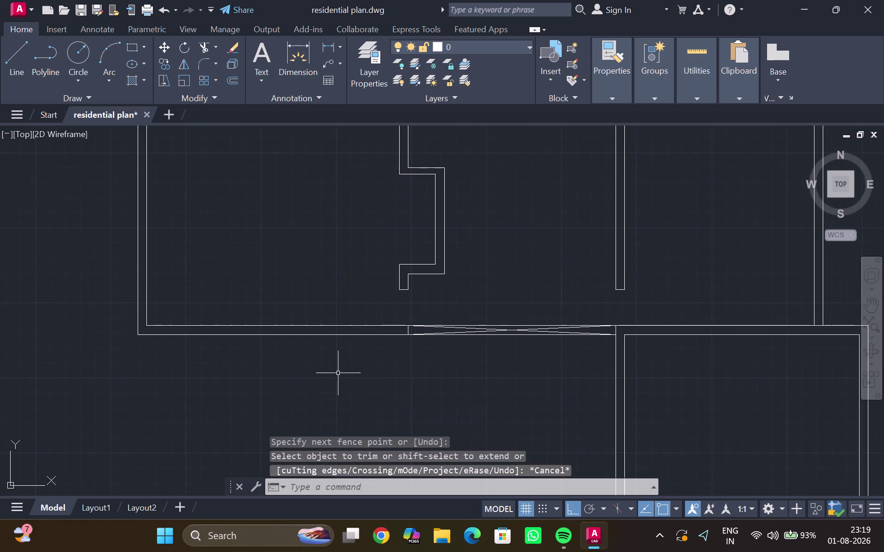
scroll(down, 3)
middle_drag(386, 339, 381, 305)
middle_drag(427, 410, 399, 203)
scroll(down, 3)
middle_drag(389, 321, 377, 247)
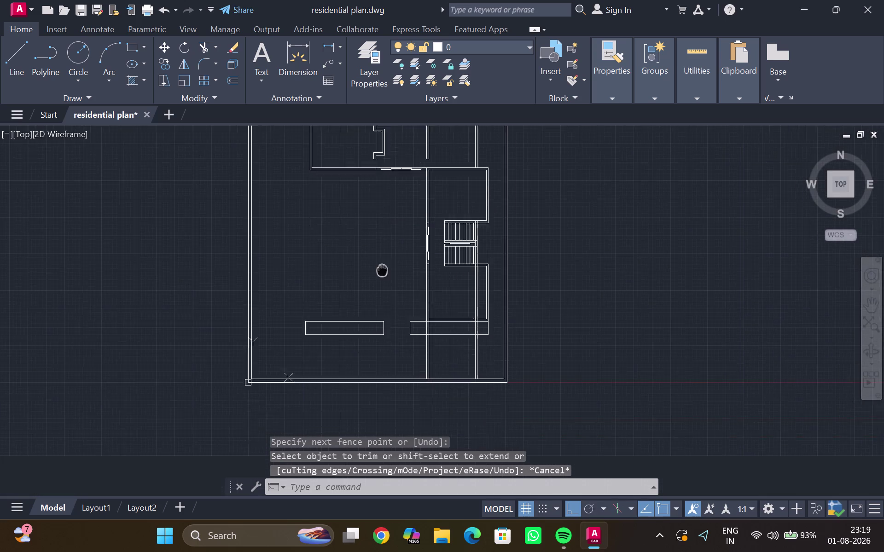
middle_drag(378, 247, 378, 217)
scroll(up, 3)
middle_drag(368, 233, 377, 353)
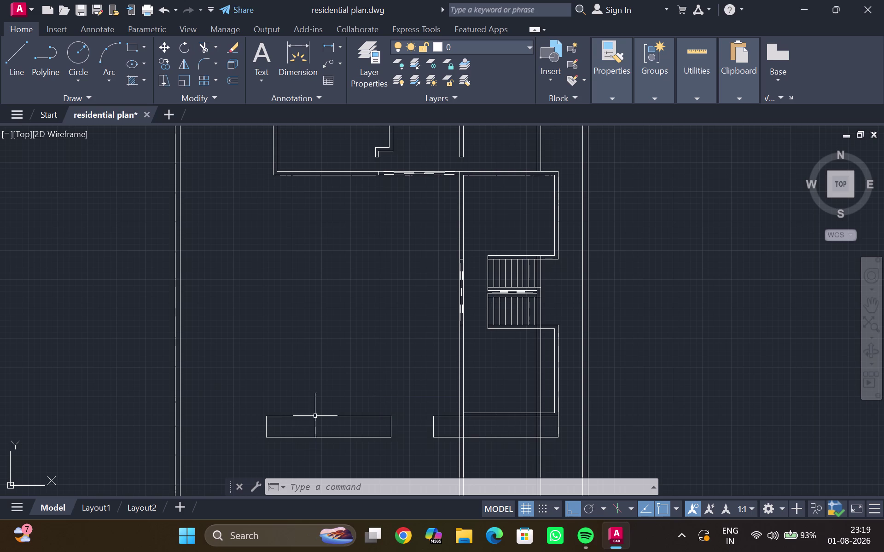
scroll(up, 3)
scroll(down, 3)
scroll(down, 3)
middle_drag(403, 266, 350, 358)
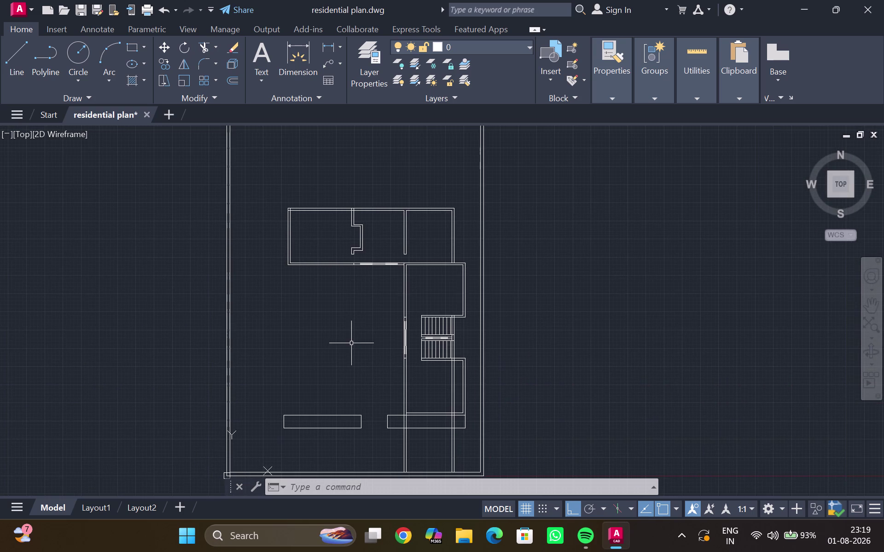
middle_drag(351, 343, 366, 299)
scroll(up, 3)
middle_drag(354, 328, 348, 264)
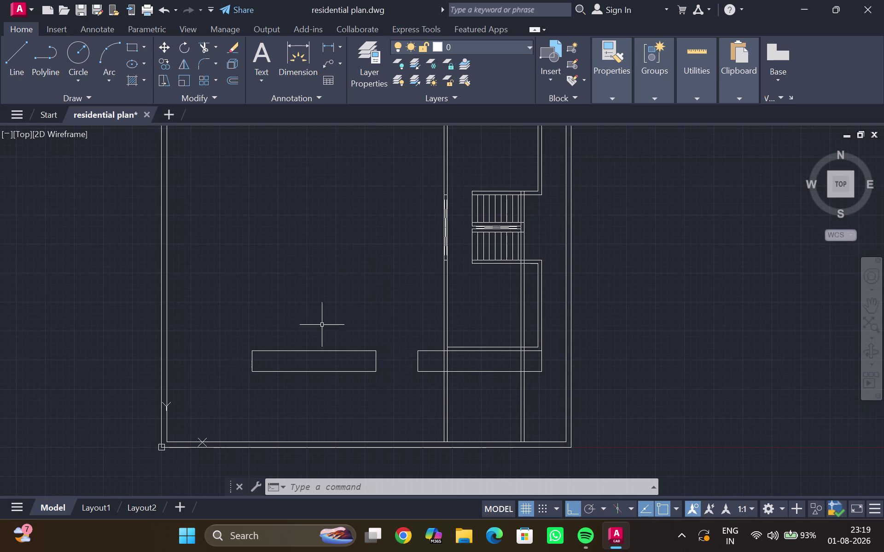
Offset the lower-left rectangle's top edge 6 inches upward.
click(306, 350)
key(o)
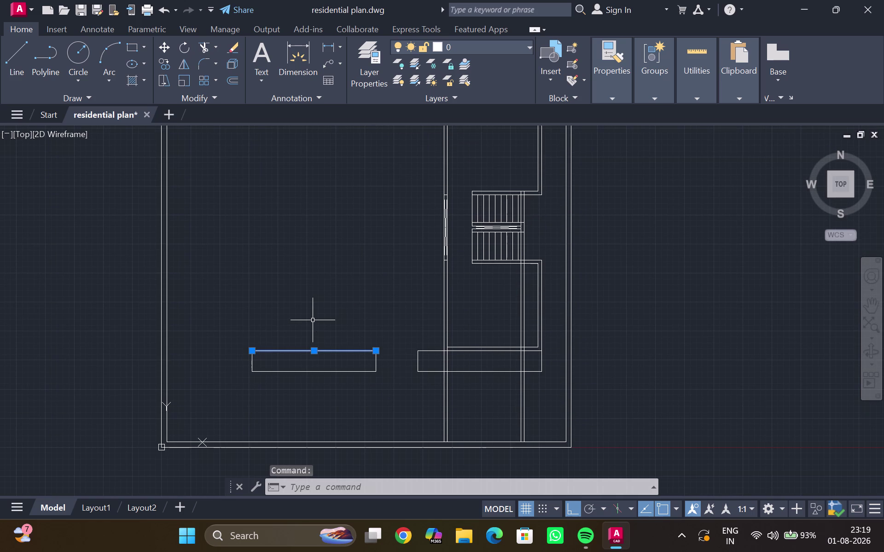
key(Return)
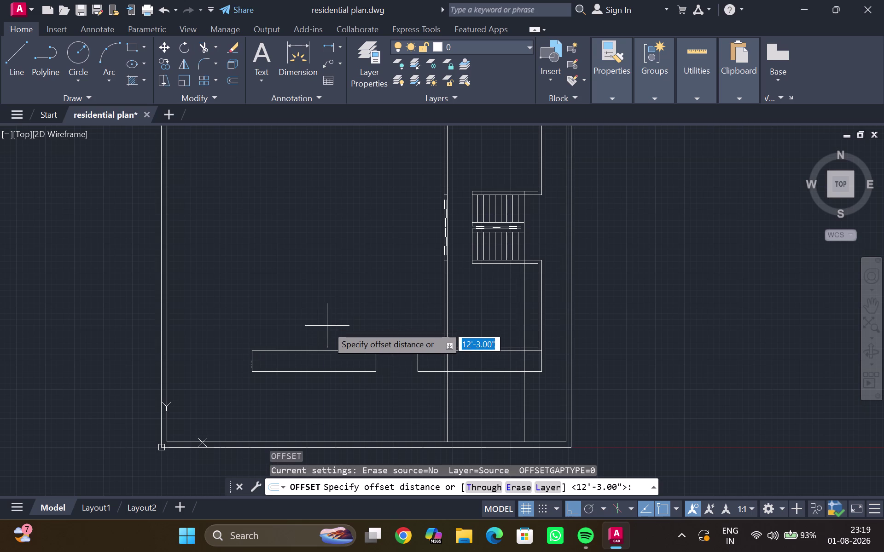
key(6)
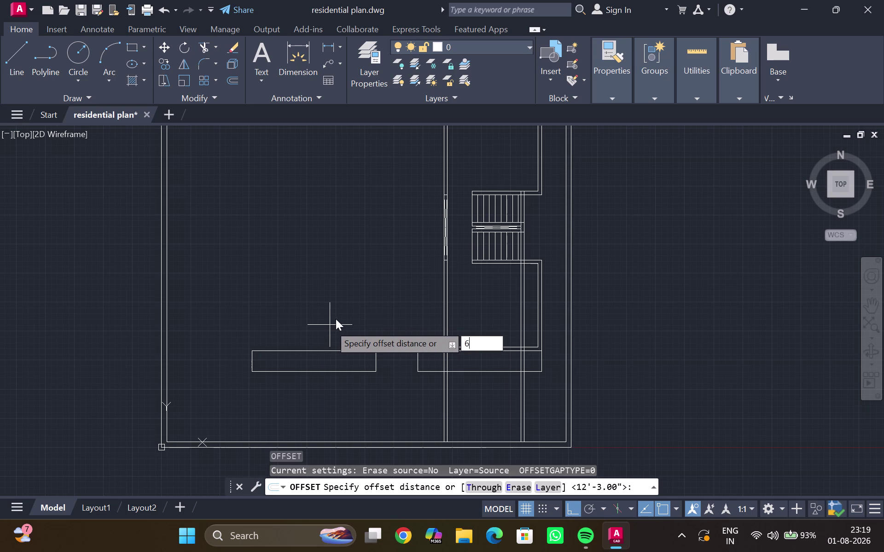
key(shift+quotedbl)
key(Return)
scroll(up, 3)
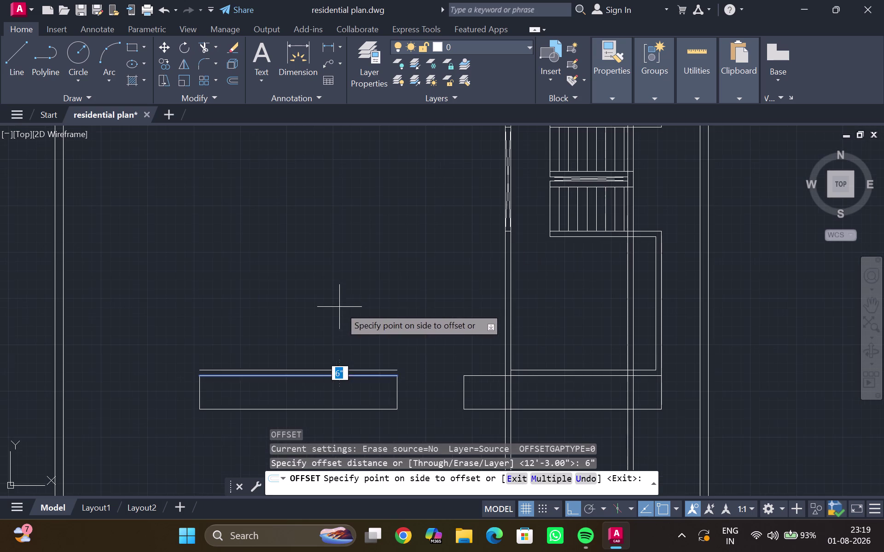
click(341, 305)
Offset the new line 12 feet upward.
middle_drag(330, 335, 324, 301)
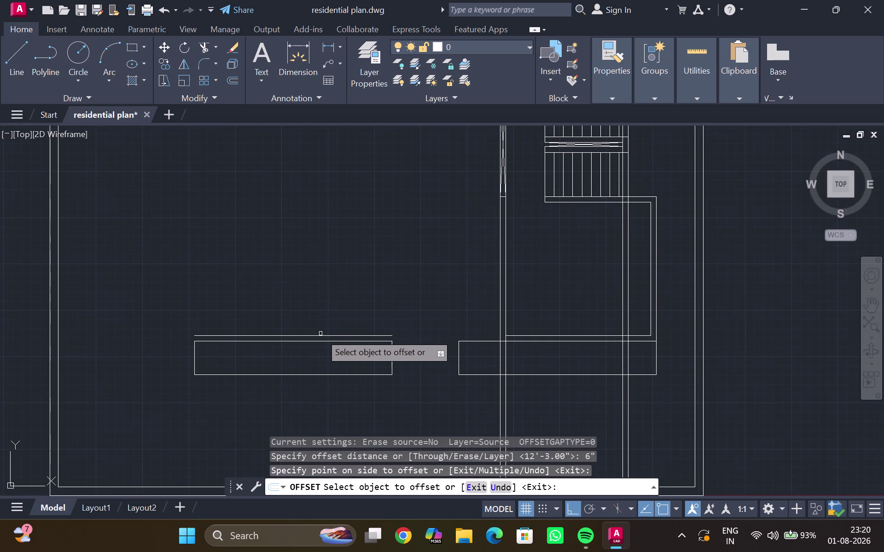
click(320, 335)
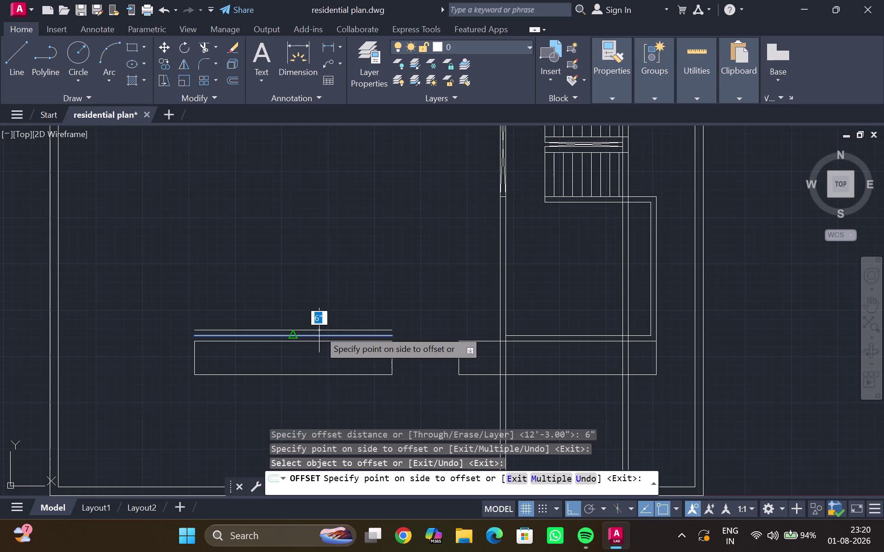
key(1)
key(4)
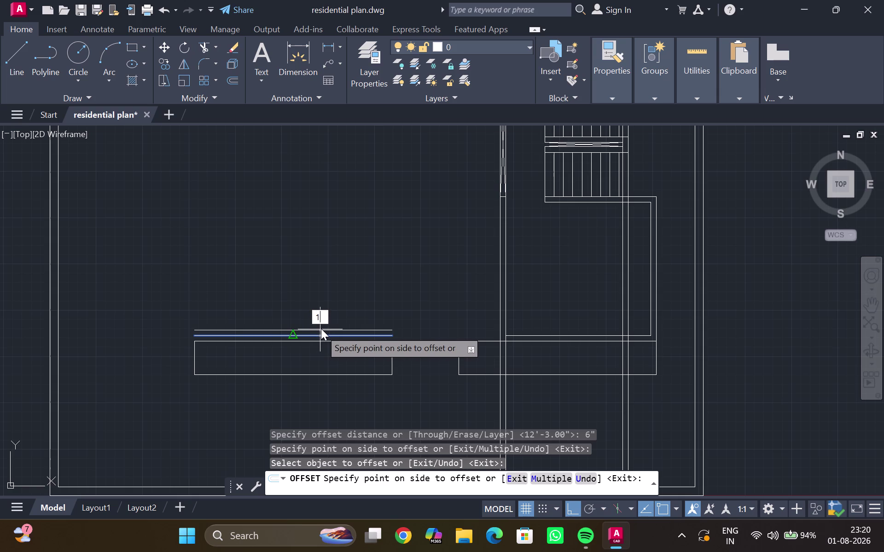
key(apostrophe)
key(BackSpace)
key(BackSpace)
key(BackSpace)
key(BackSpace)
text(1)
text(2)
key(apostrophe)
key(Return)
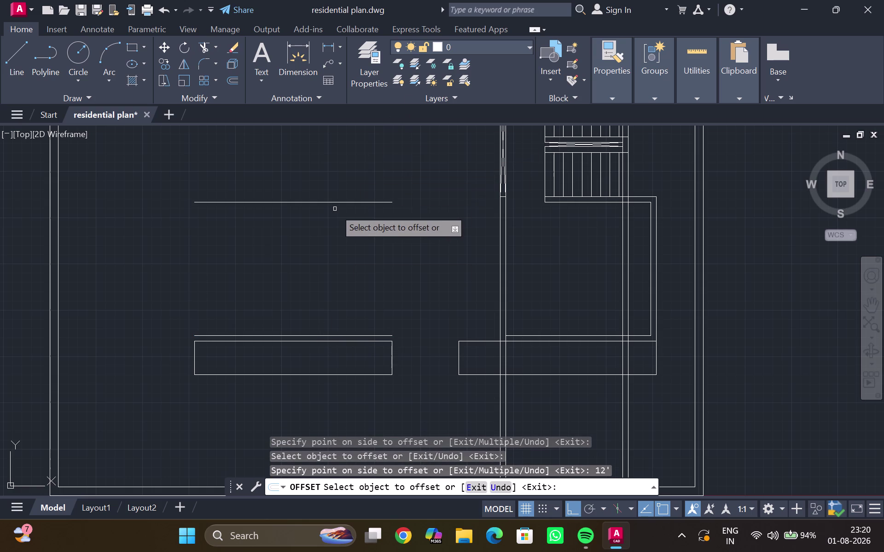
Offset the upper line again to form a double wall.
click(334, 203)
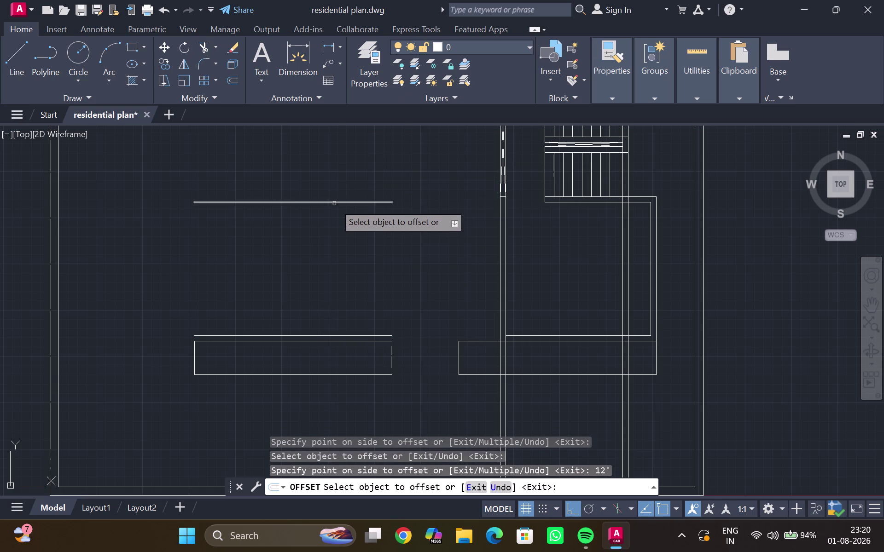
click(341, 171)
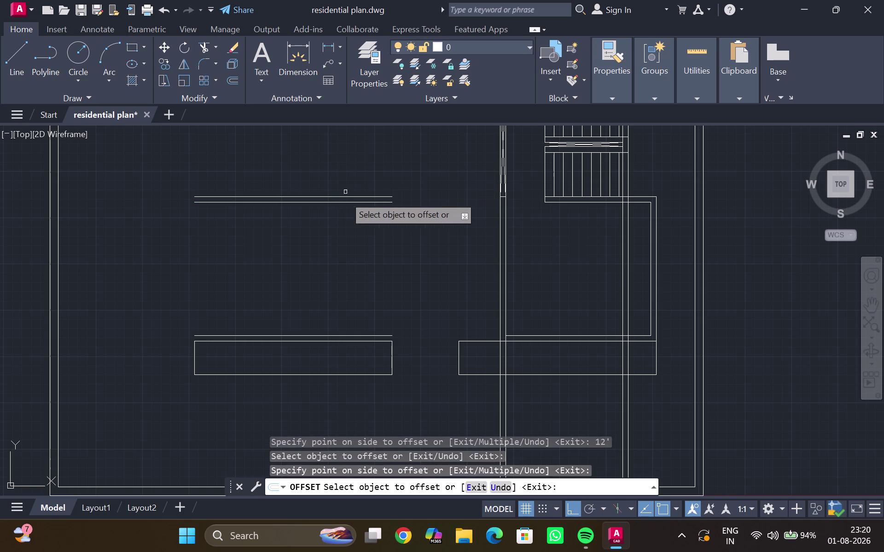
middle_drag(337, 224, 323, 235)
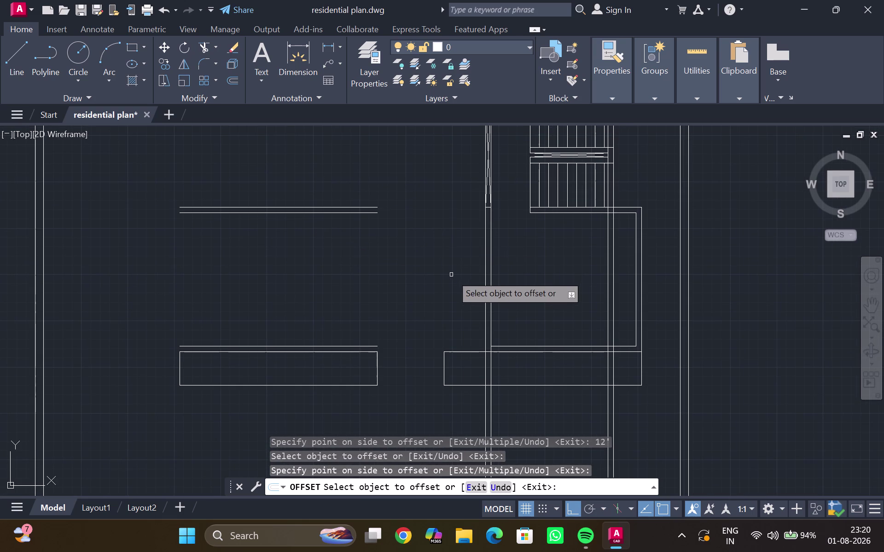
key(Escape)
scroll(up, 3)
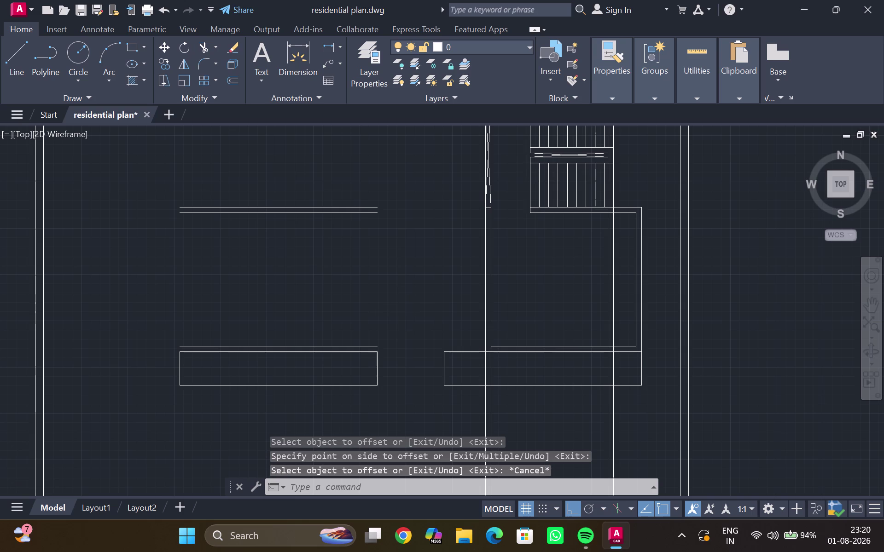
Draw the right vertical wall line from the upper line down to the lower line.
key(l)
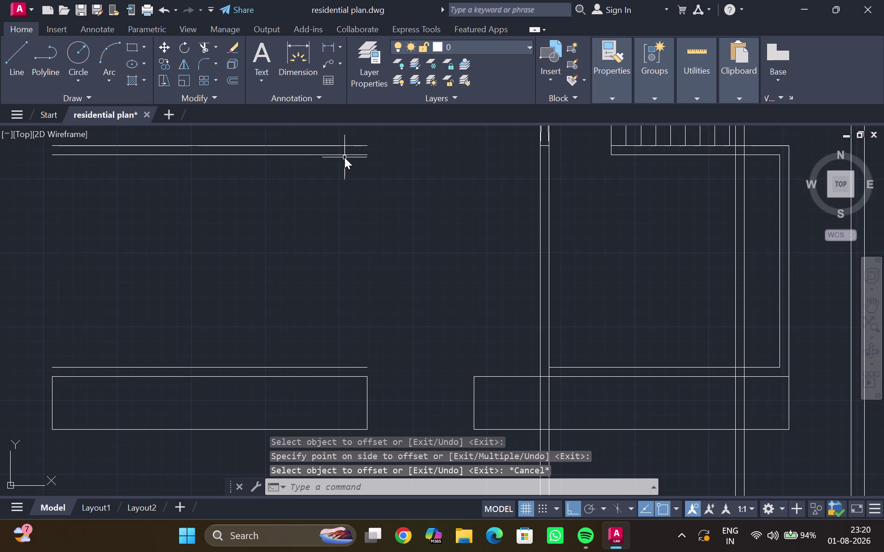
key(Return)
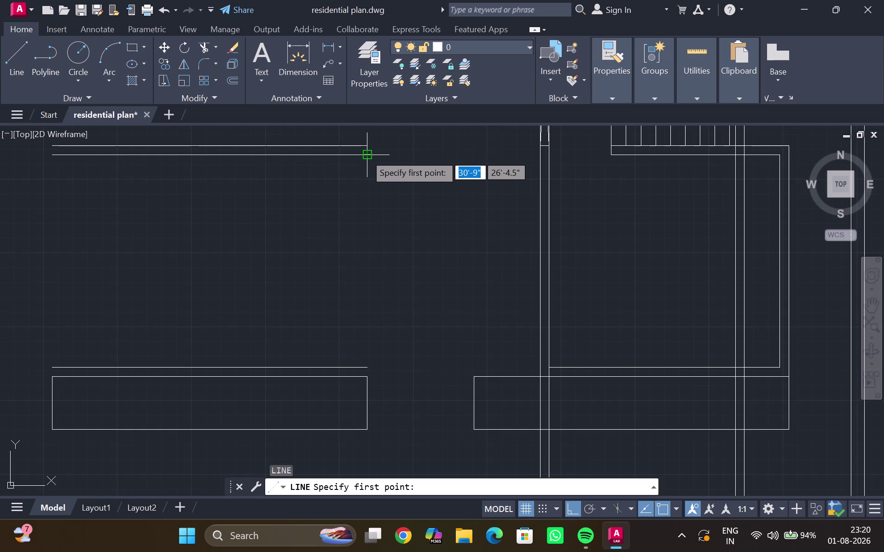
click(365, 154)
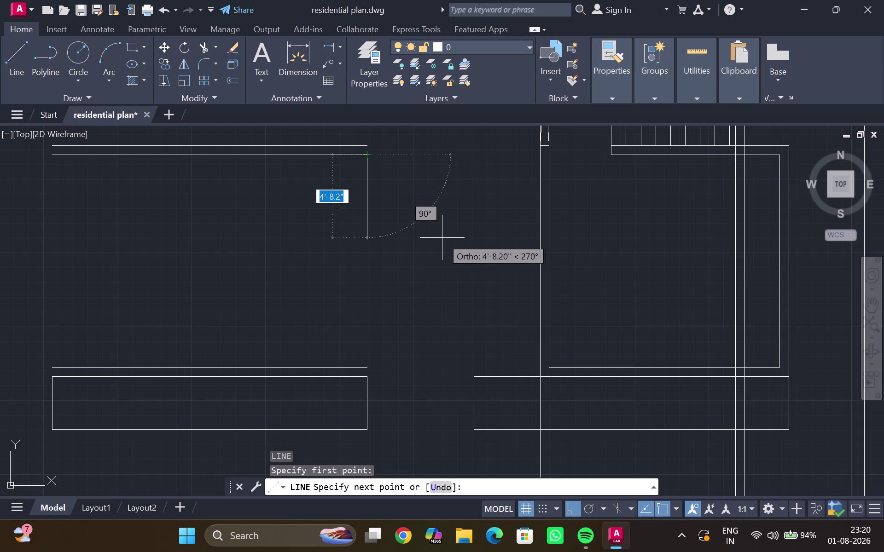
click(369, 364)
key(Escape)
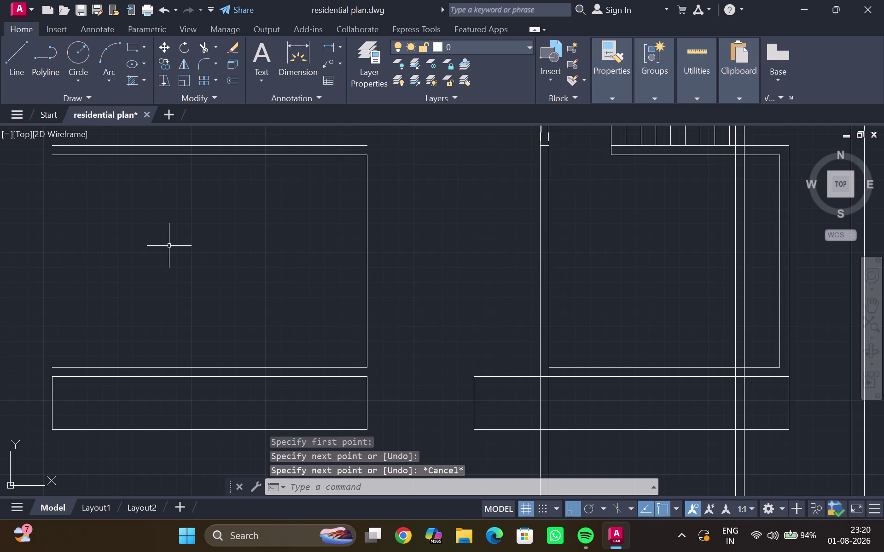
Draw the left vertical wall line down to the lower line and select it.
key(l)
key(Return)
middle_drag(63, 175, 82, 224)
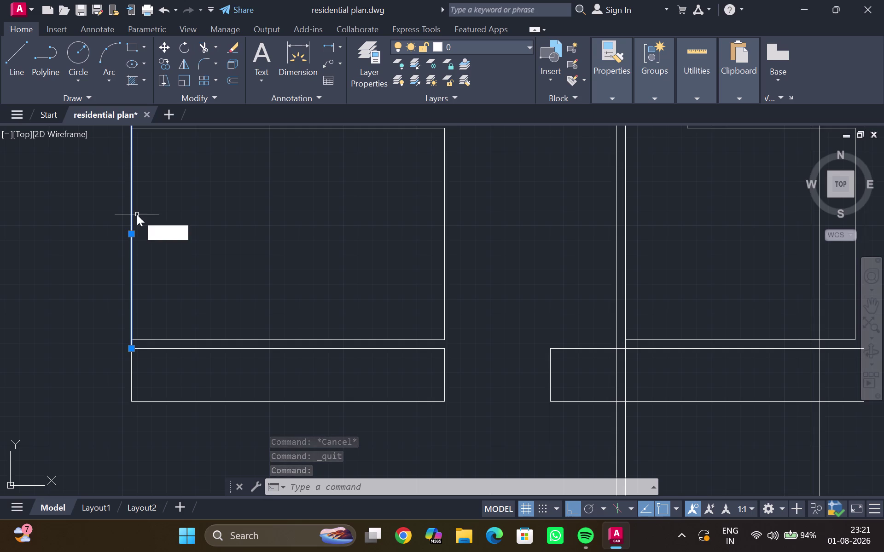
Offset the room's left wall line 6 inches into the room.
key(Return)
text(6")
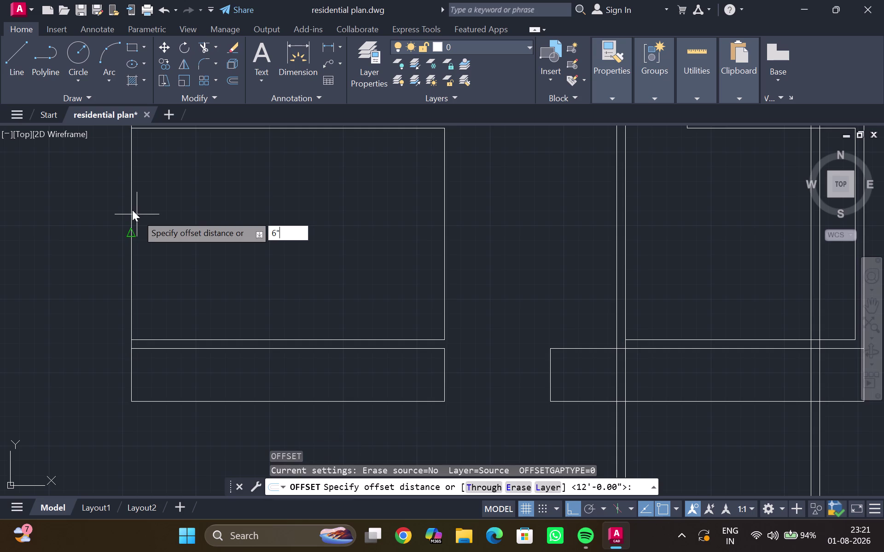
key(Return)
click(166, 208)
key(Escape)
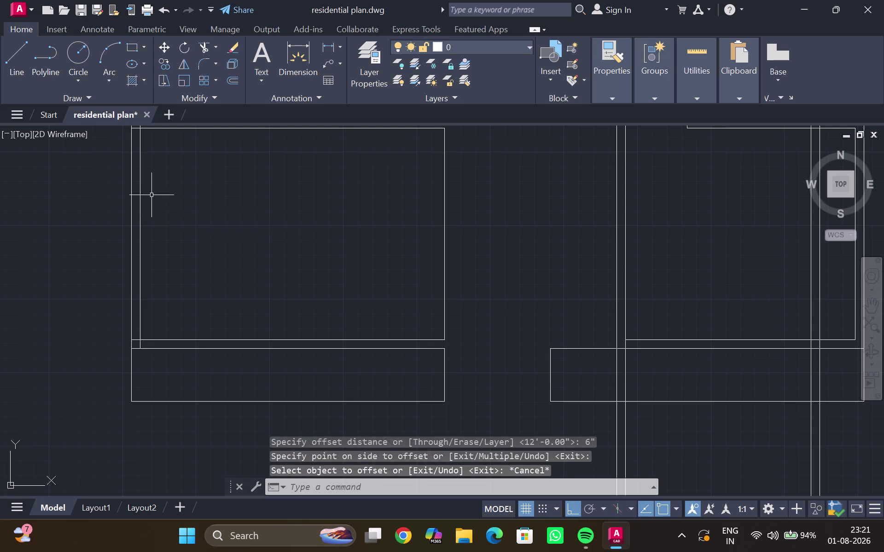
Offset the left wall line 14 feet to the right for the partition.
click(139, 196)
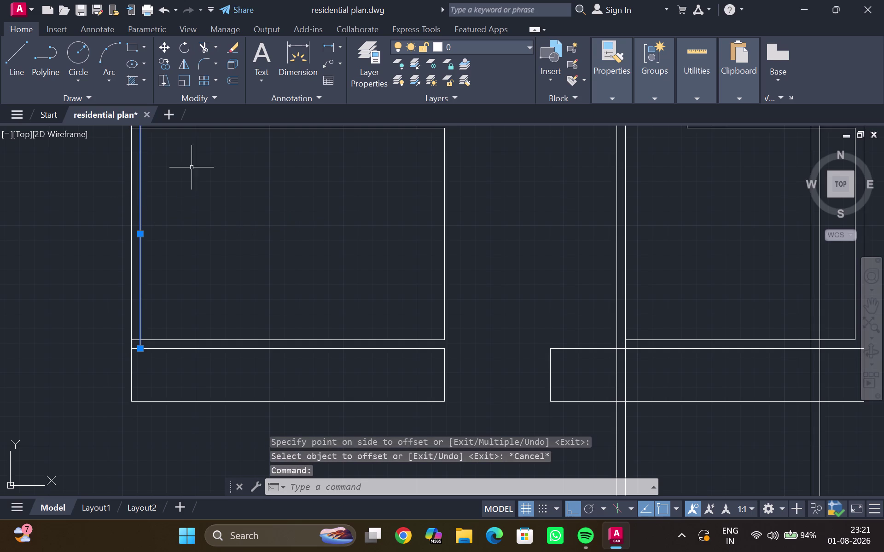
key(o)
key(Return)
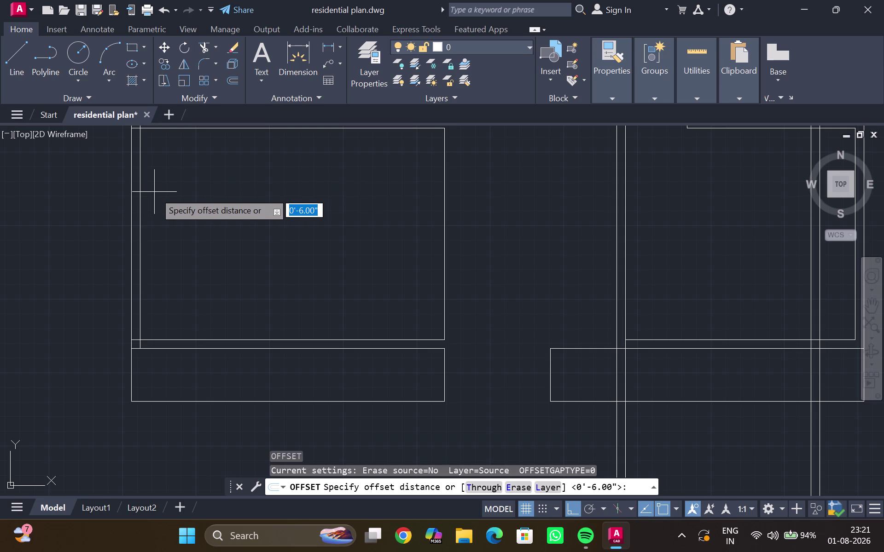
text(14')
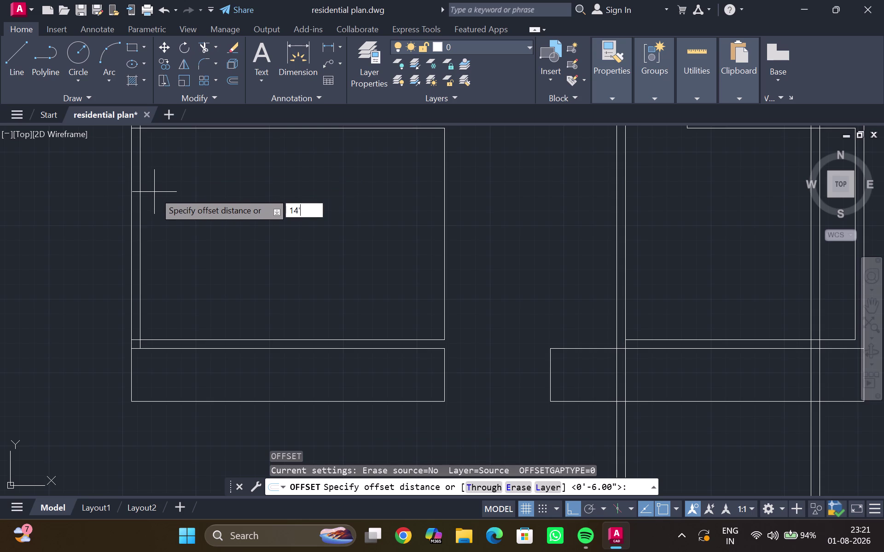
key(Return)
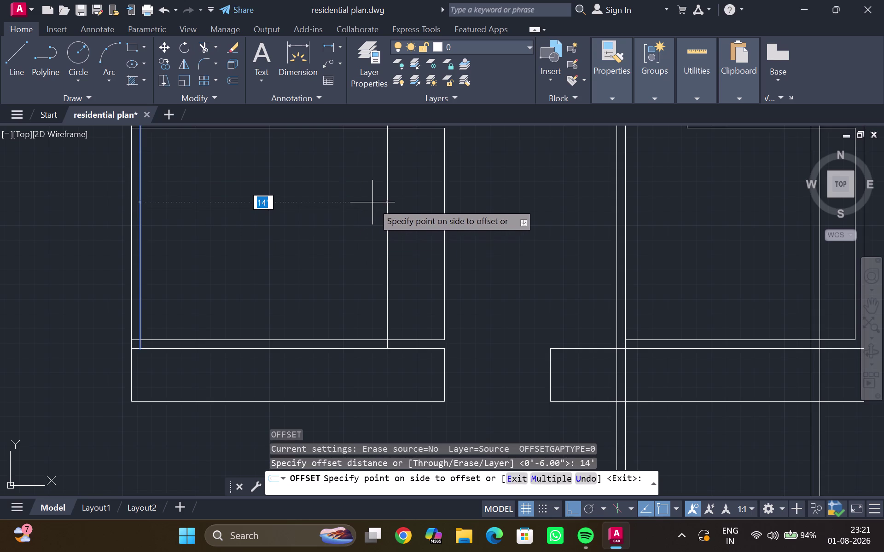
click(378, 200)
click(386, 198)
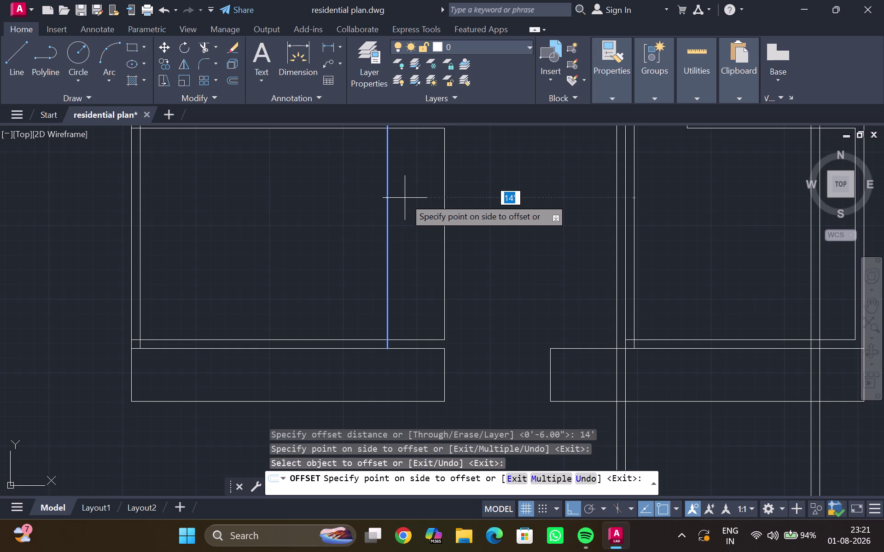
key(6)
key(shift+quotedbl)
key(Return)
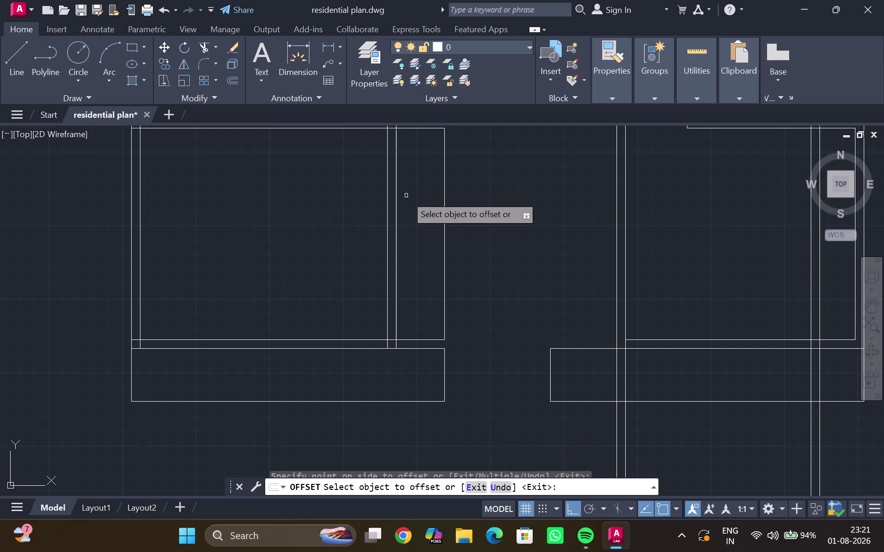
key(Escape)
scroll(down, 3)
middle_drag(380, 191, 373, 198)
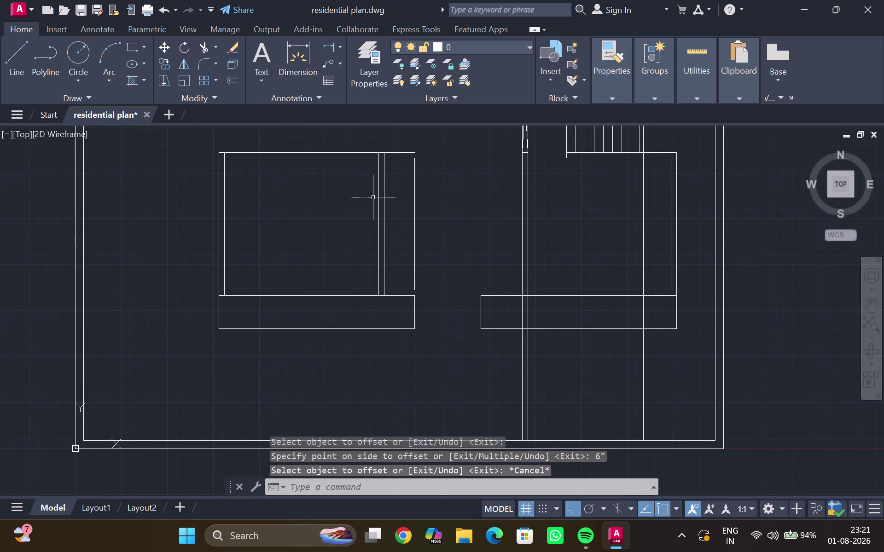
Fence-trim the leftover wall lines extending past the new partition.
text(t)
text(r)
key(Return)
drag(407, 144, 398, 199)
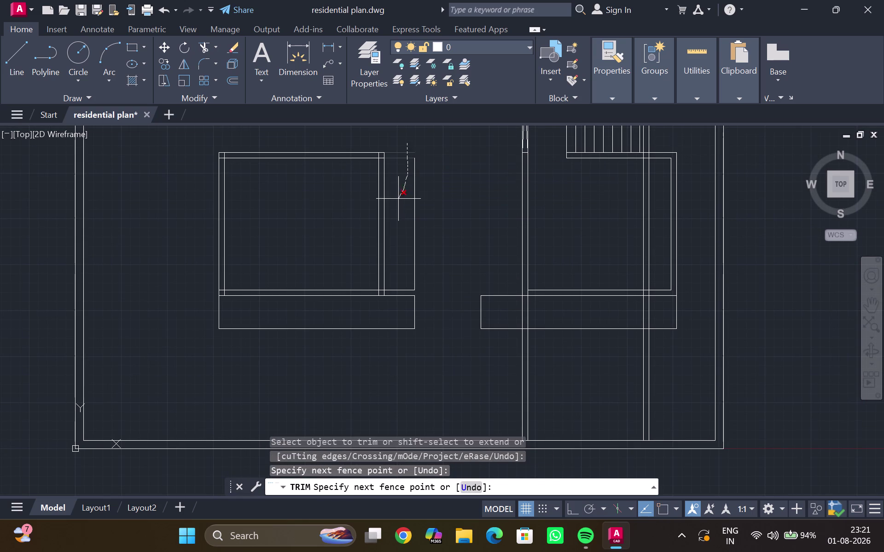
drag(398, 199, 425, 193)
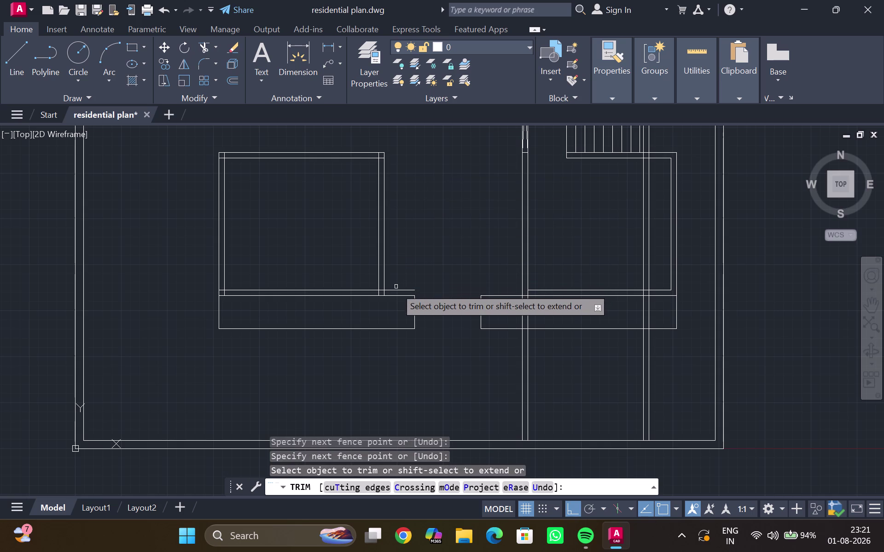
click(395, 289)
key(Escape)
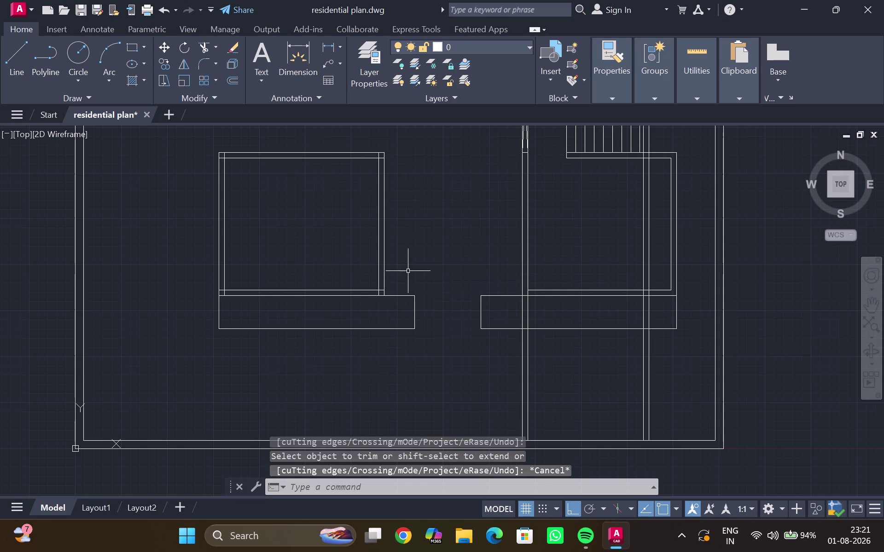
Offset the bottom inner wall line 3' upward to create a guide line.
click(399, 294)
key(o)
key(Return)
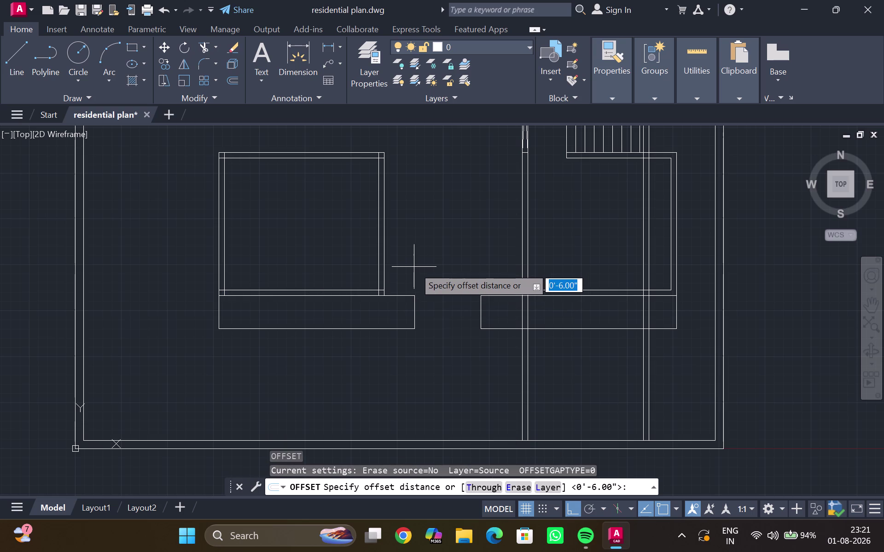
key(3)
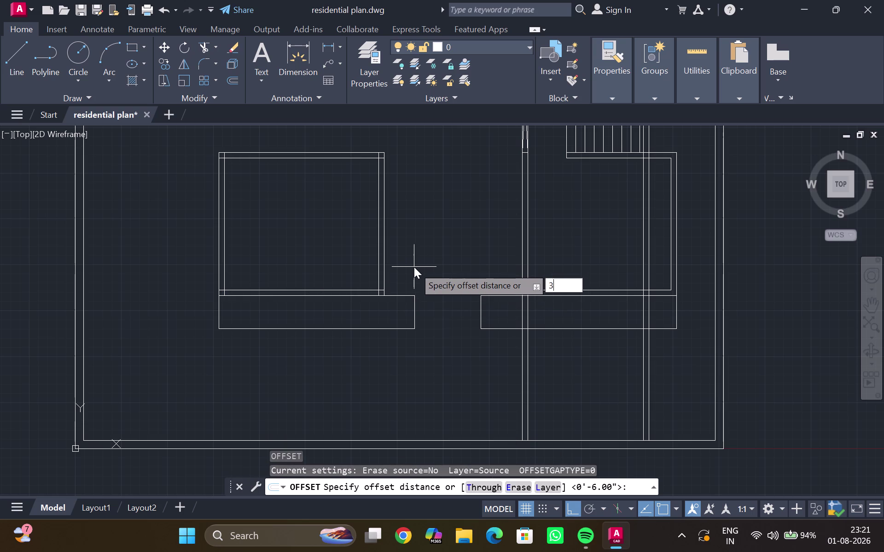
key(apostrophe)
key(Return)
click(413, 238)
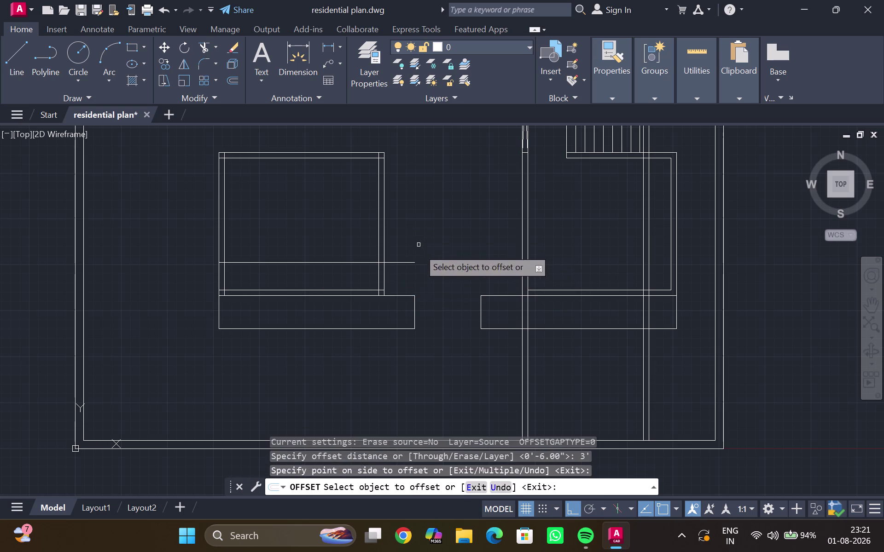
key(Escape)
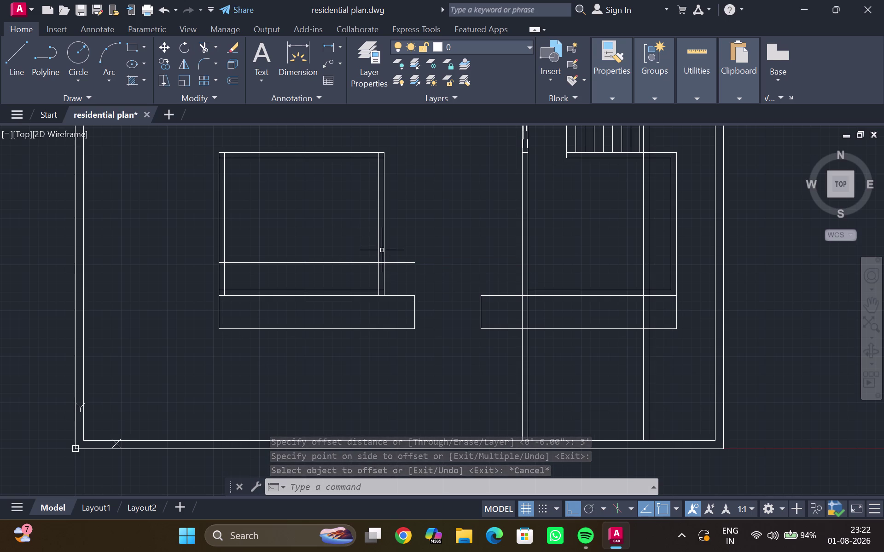
Cancel an accidental selection window and restart the TR trim command.
click(415, 227)
drag(415, 227, 421, 216)
key(Escape)
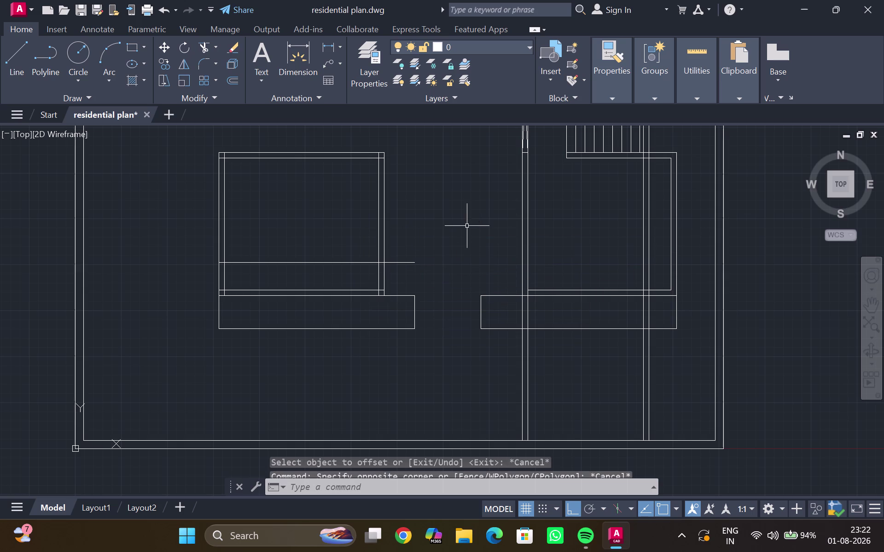
text(tr)
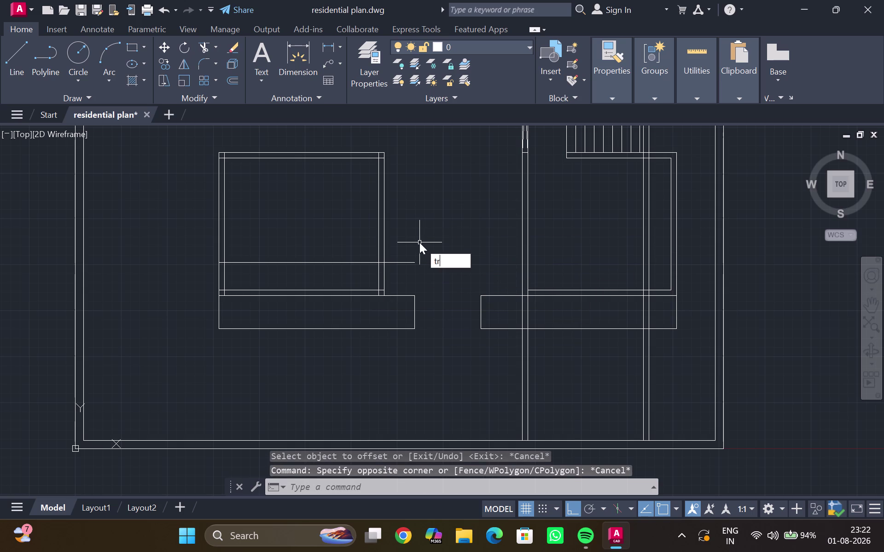
key(Escape)
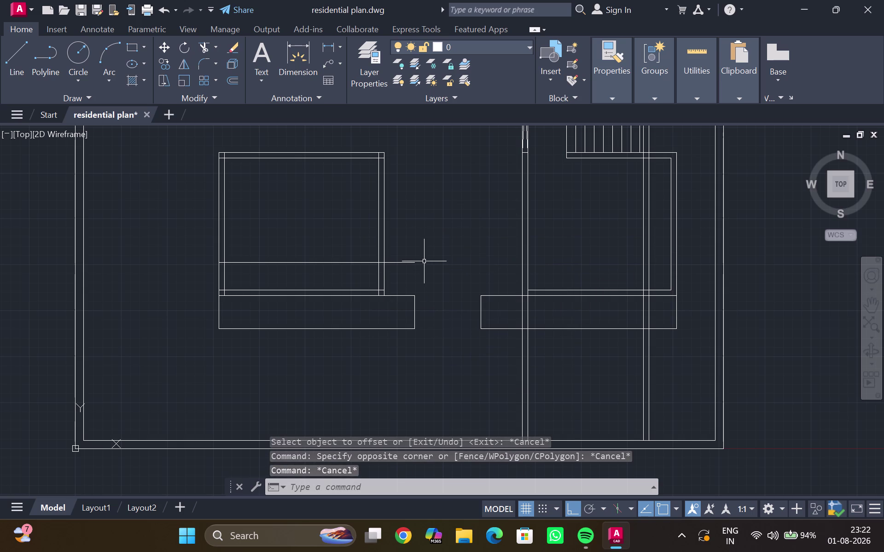
text(tr)
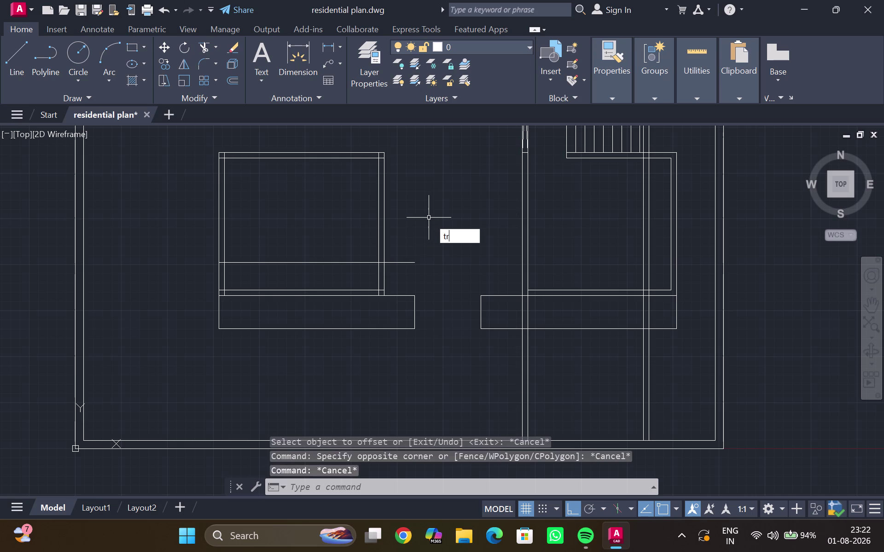
key(Return)
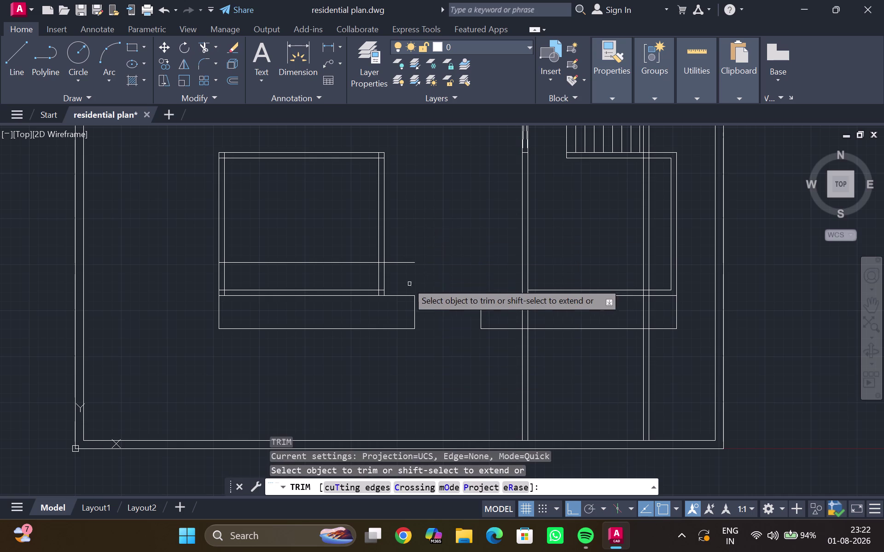
Fence-trim the partition lines below the guide line and the 3' guide line itself.
drag(391, 271, 367, 275)
drag(394, 268, 395, 266)
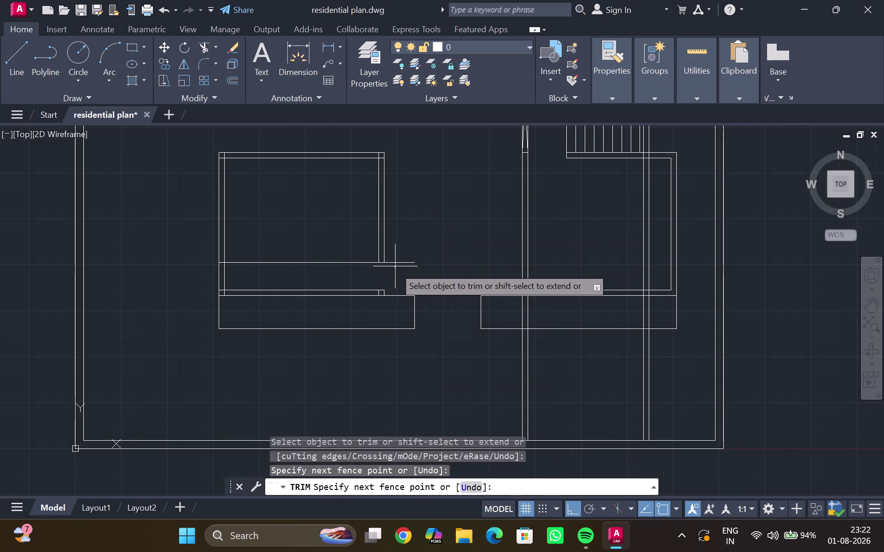
drag(395, 266, 401, 252)
drag(340, 246, 344, 272)
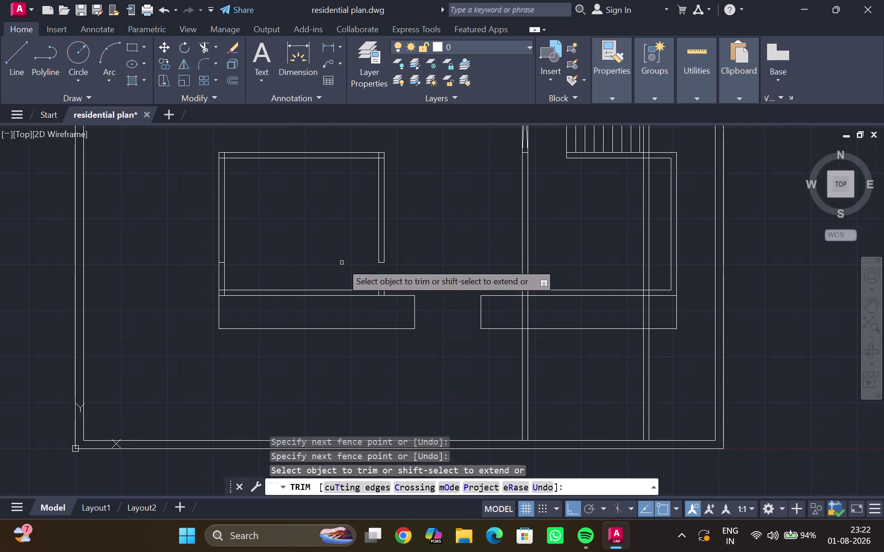
scroll(up, 3)
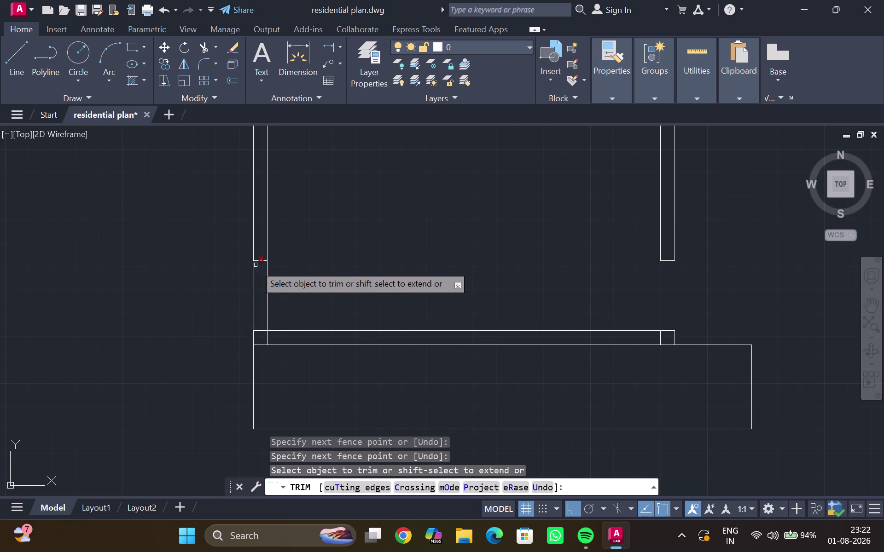
Trim a small leftover line end and the wall corner stubs.
click(259, 262)
scroll(down, 3)
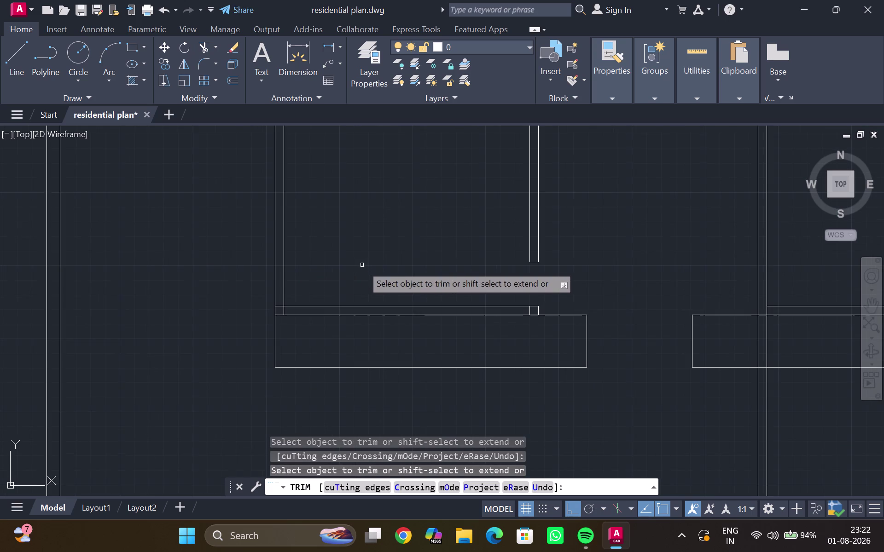
middle_drag(361, 265, 353, 280)
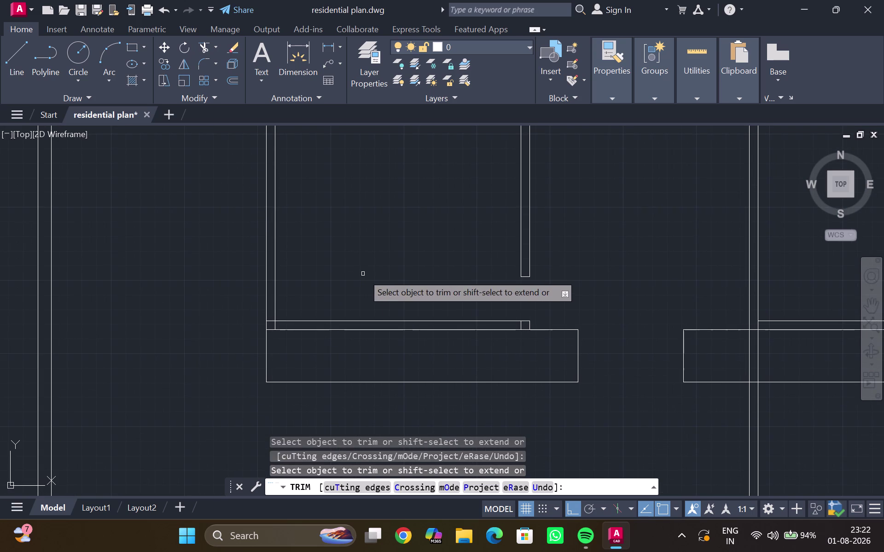
scroll(up, 3)
drag(281, 350, 287, 362)
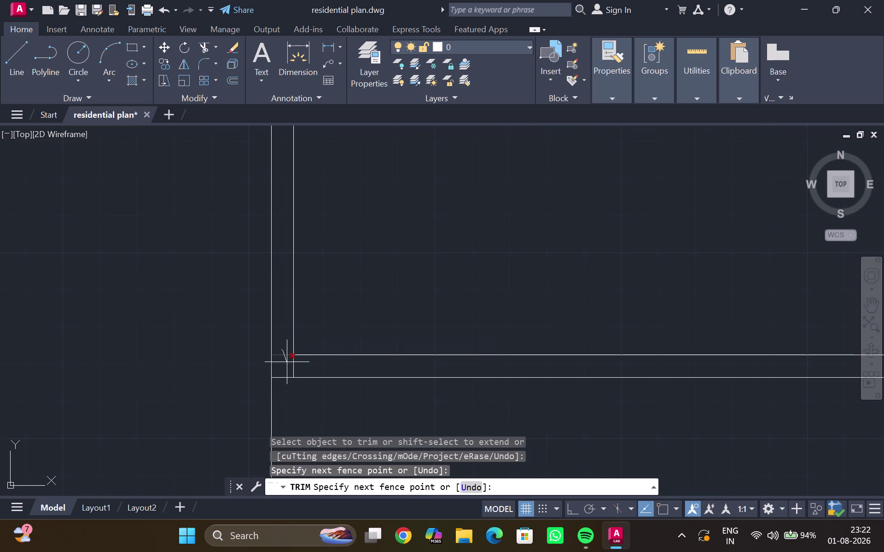
drag(286, 362, 300, 364)
scroll(down, 3)
middle_drag(393, 271, 317, 378)
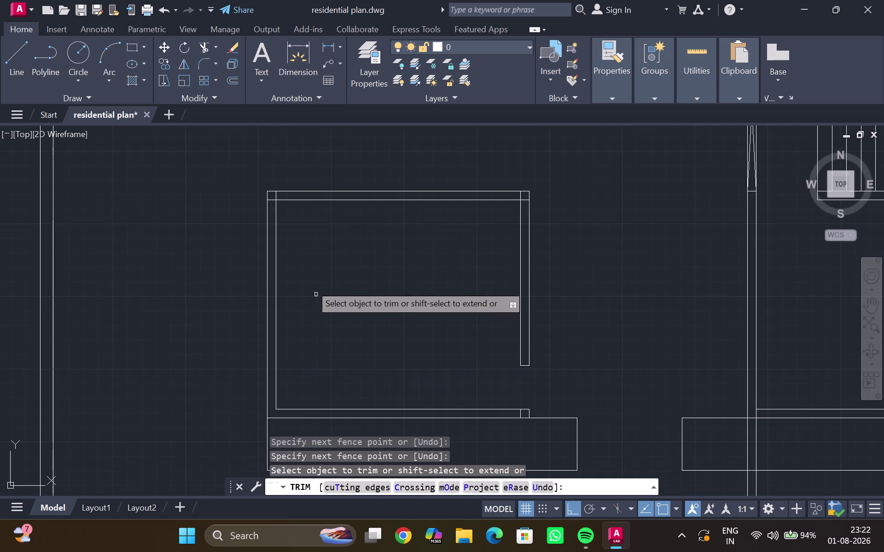
scroll(up, 3)
middle_drag(279, 227, 290, 264)
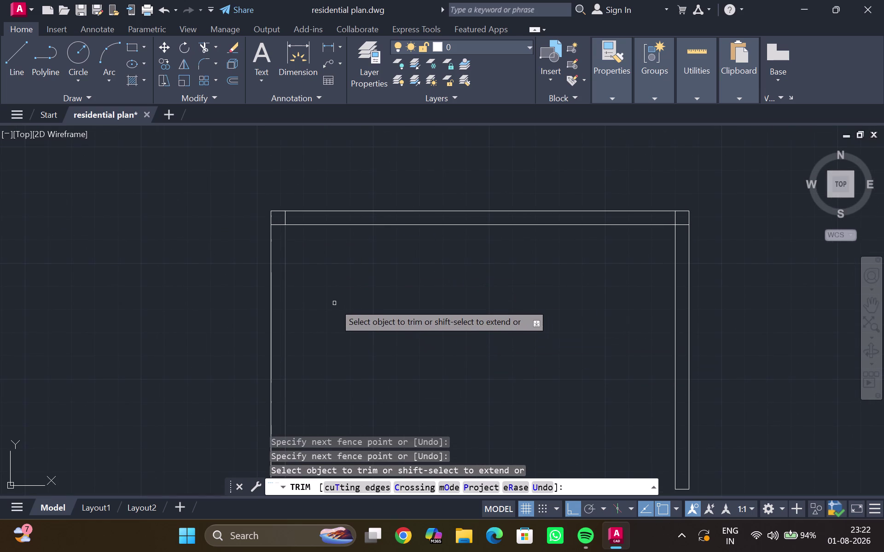
Undo the last trim, re-trim the bottom-left wall corner, and type EX.
key(ctrl+z)
scroll(down, 3)
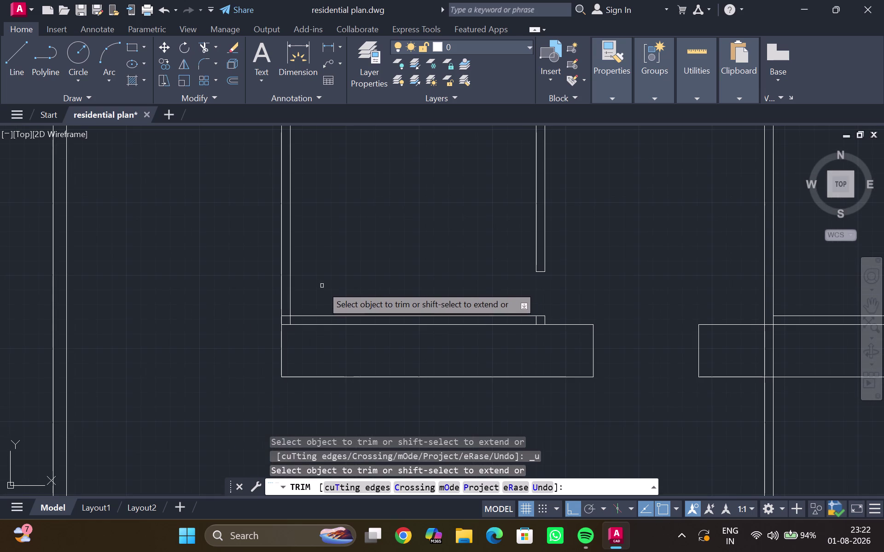
scroll(up, 3)
drag(286, 312, 287, 326)
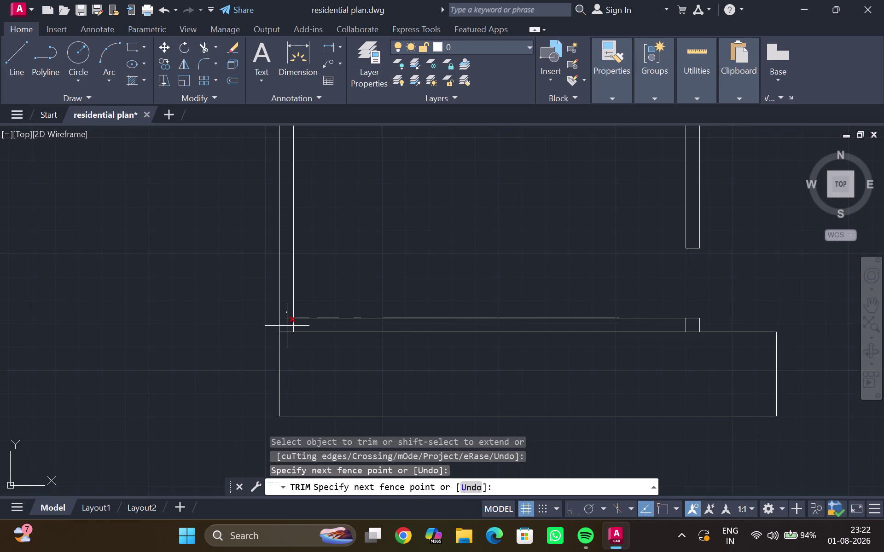
drag(286, 325, 301, 326)
middle_drag(588, 290, 348, 326)
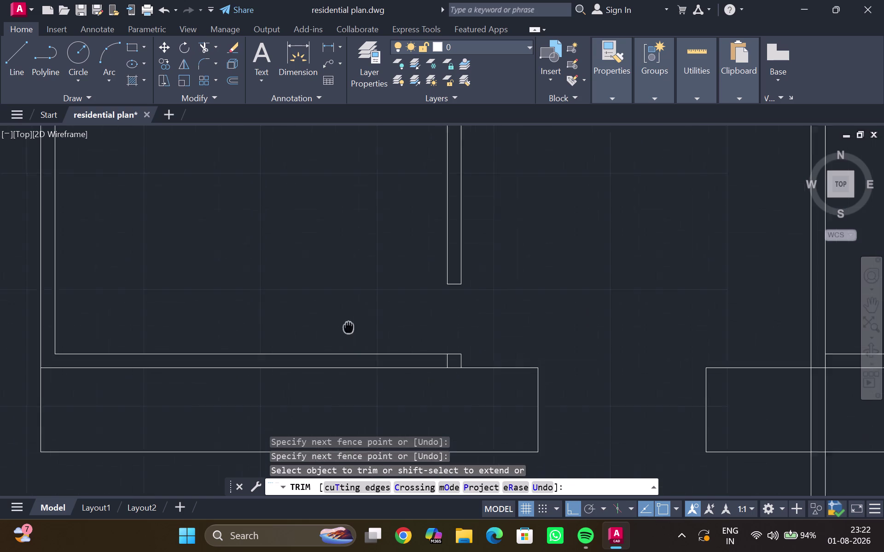
middle_drag(349, 326, 343, 325)
key(Escape)
scroll(down, 3)
middle_drag(428, 321, 359, 331)
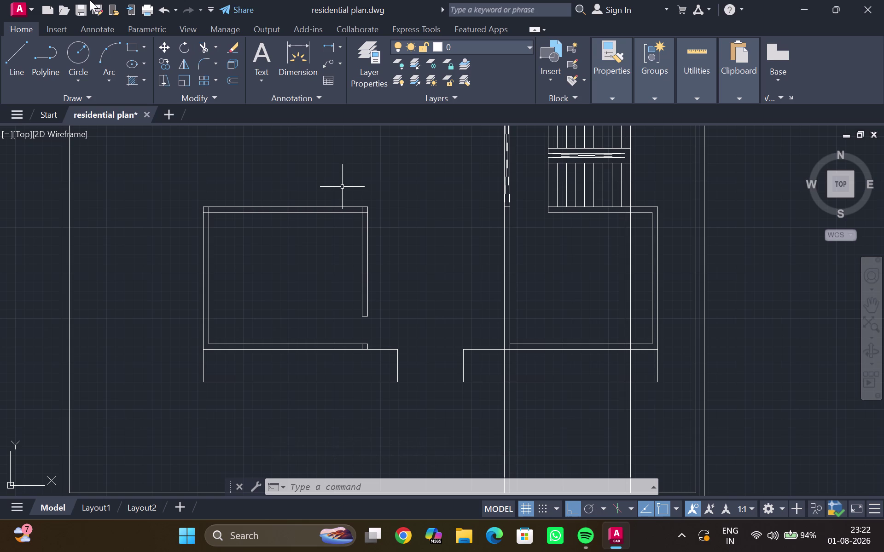
text(e)
text(x)
key(Return)
drag(322, 193, 316, 272)
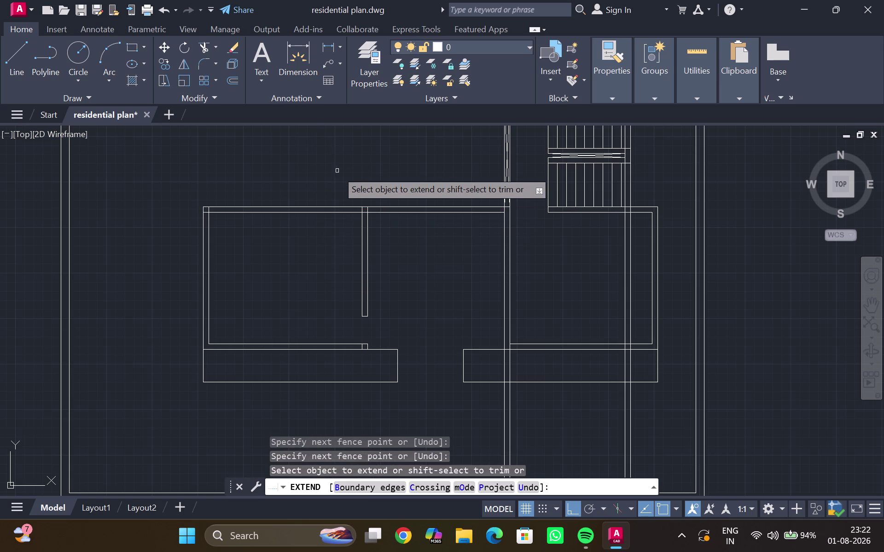
key(Escape)
scroll(up, 3)
middle_drag(435, 246, 361, 274)
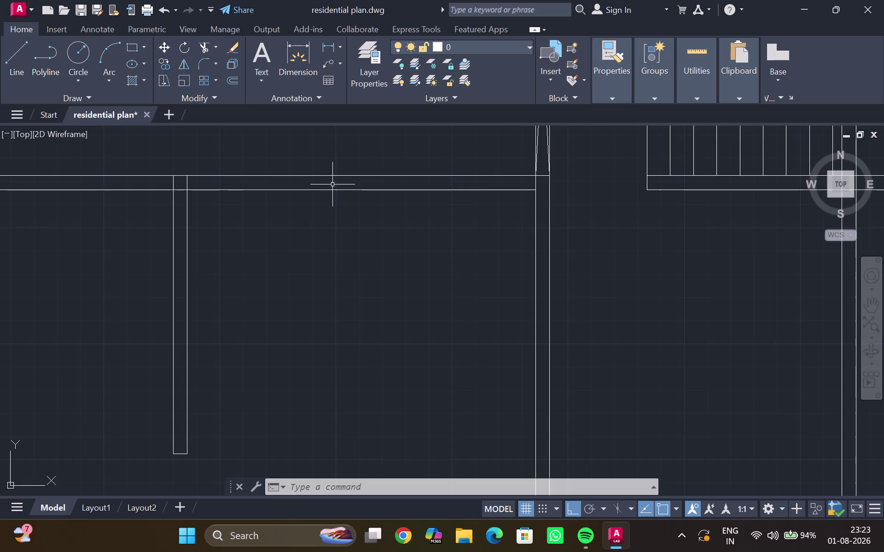
scroll(up, 3)
middle_drag(333, 184, 389, 225)
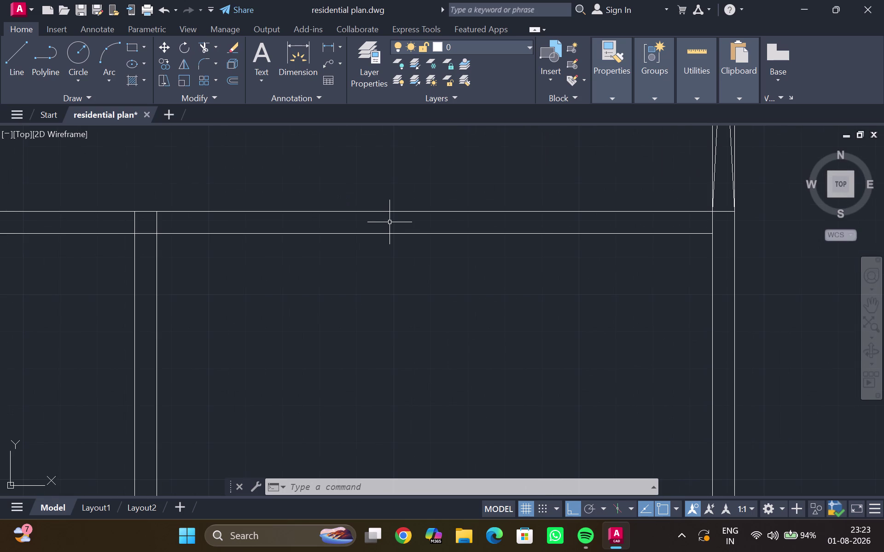
text(bre)
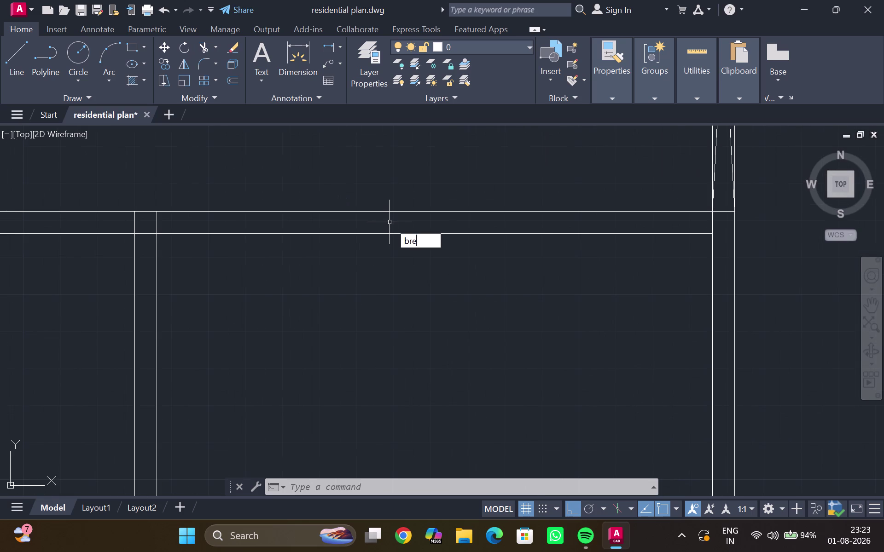
Attempt breaking the upper and lower top wall lines at the interior wall, then cancel.
click(422, 254)
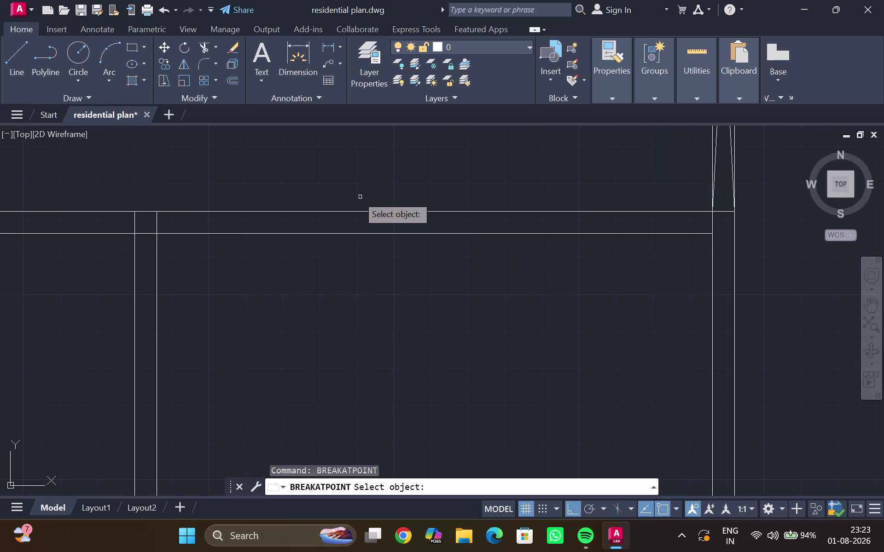
click(346, 212)
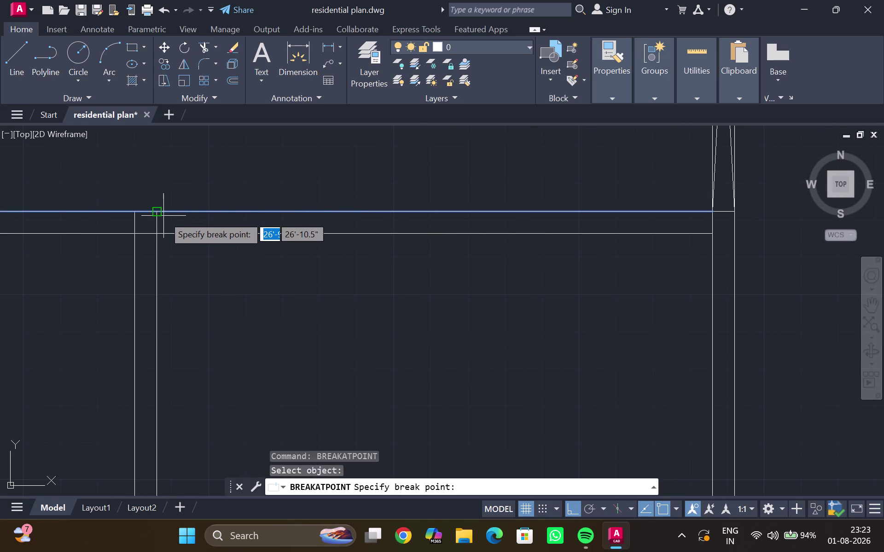
scroll(up, 3)
click(146, 209)
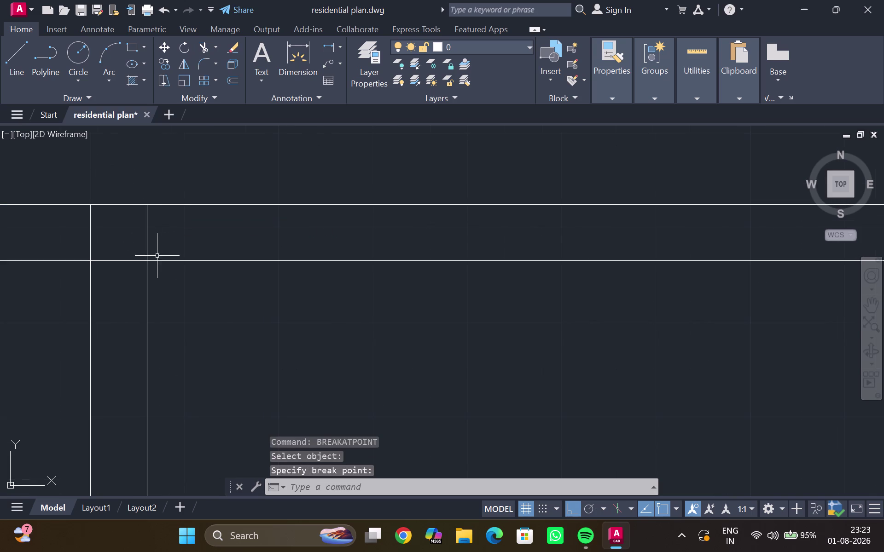
click(200, 259)
key(b)
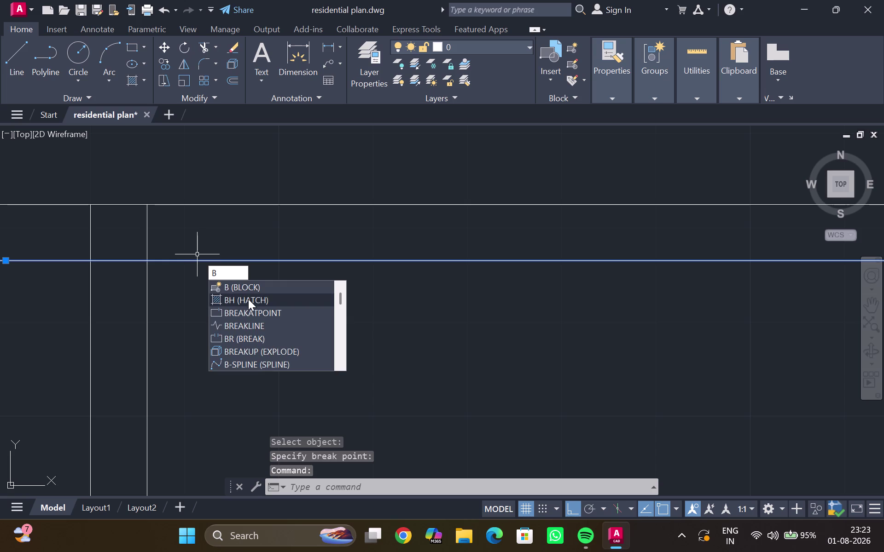
click(243, 312)
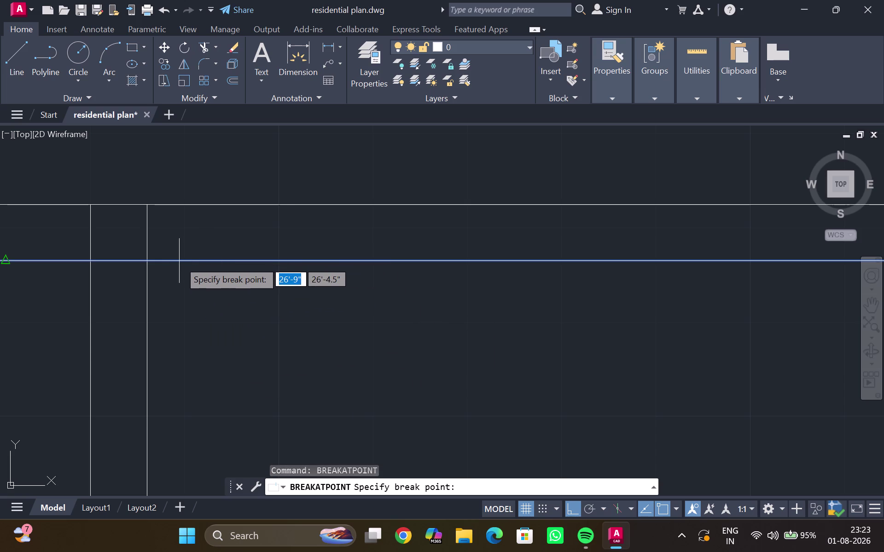
click(180, 262)
scroll(up, 3)
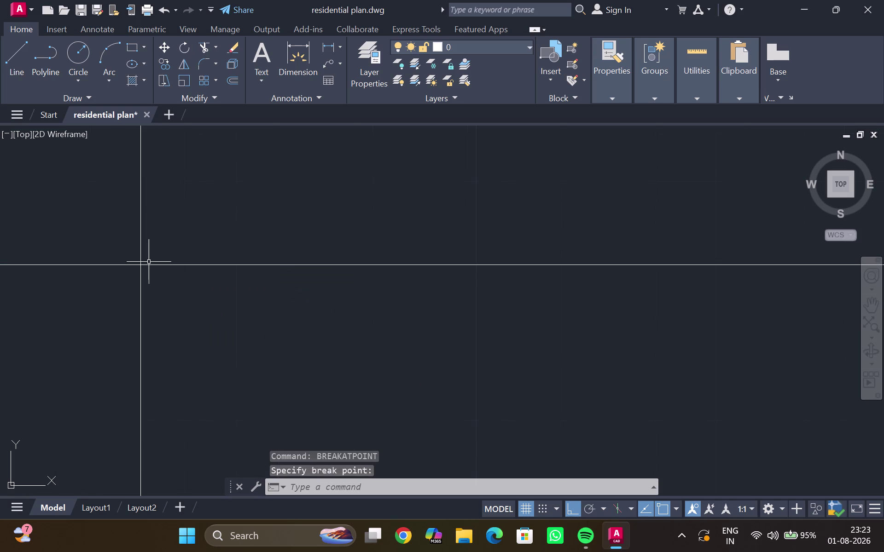
key(Escape)
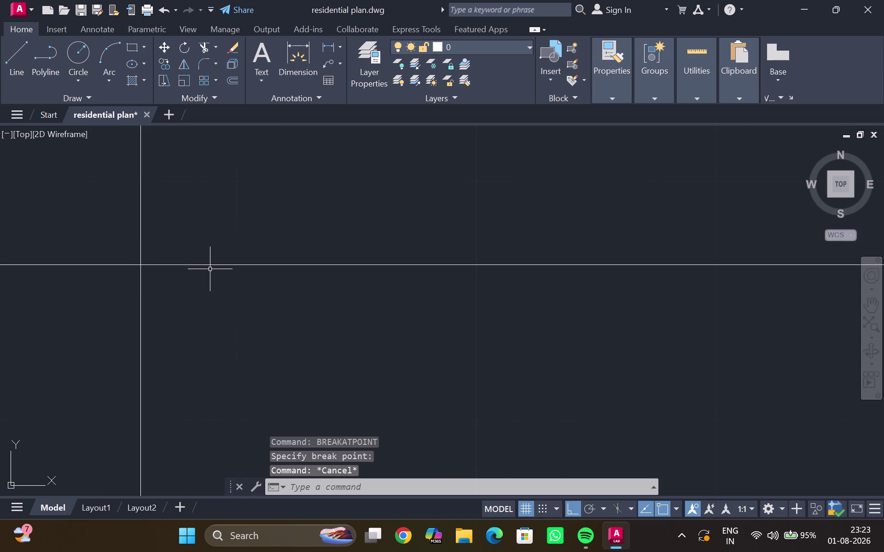
Break the lower top wall line at the interior wall junction.
click(228, 264)
scroll(down, 3)
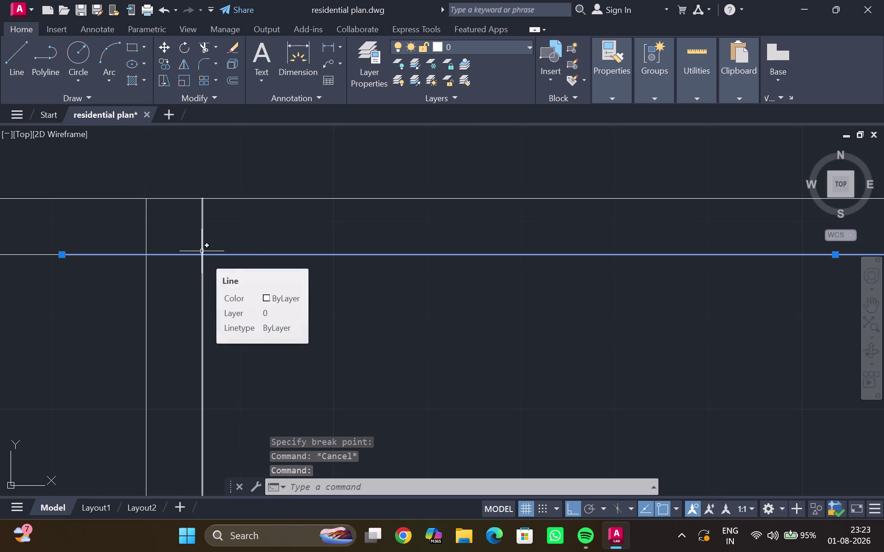
key(b)
click(248, 309)
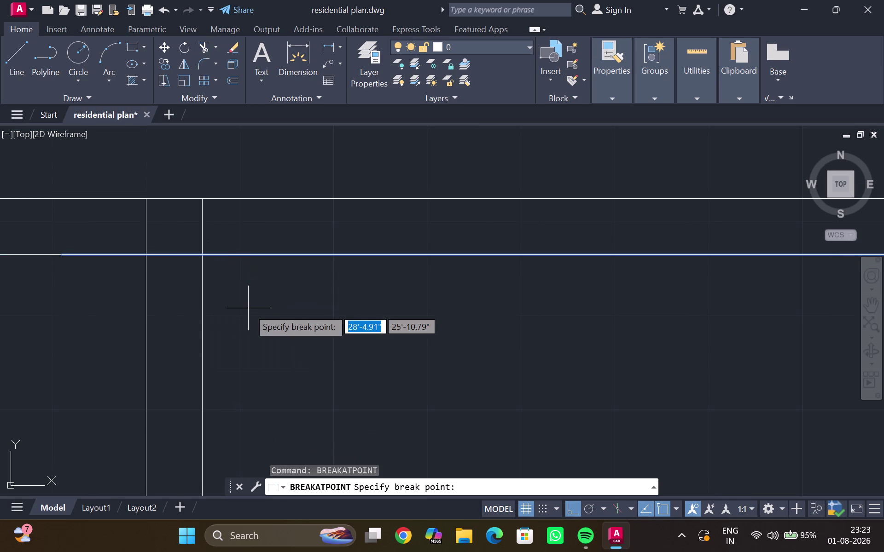
click(205, 253)
key(Escape)
Pan along the top wall and start the LINE command.
scroll(down, 3)
middle_drag(274, 248, 267, 249)
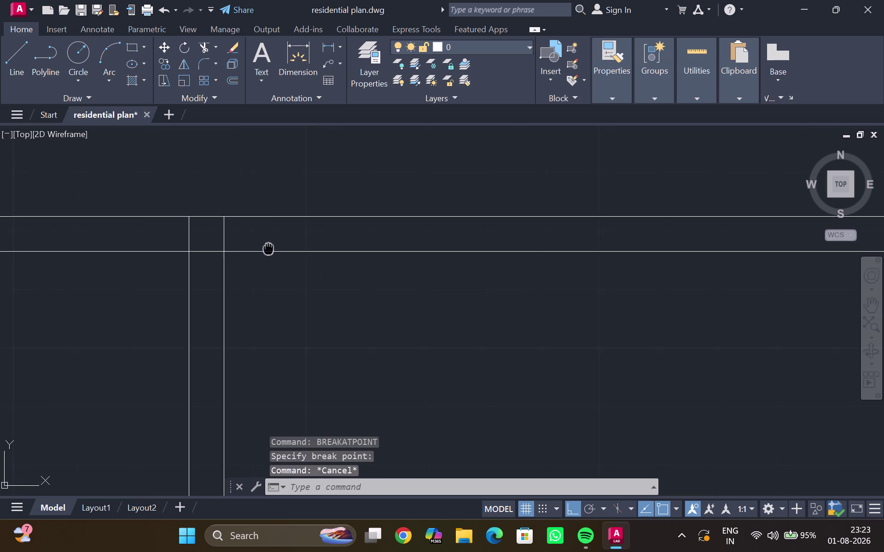
middle_drag(266, 248, 258, 248)
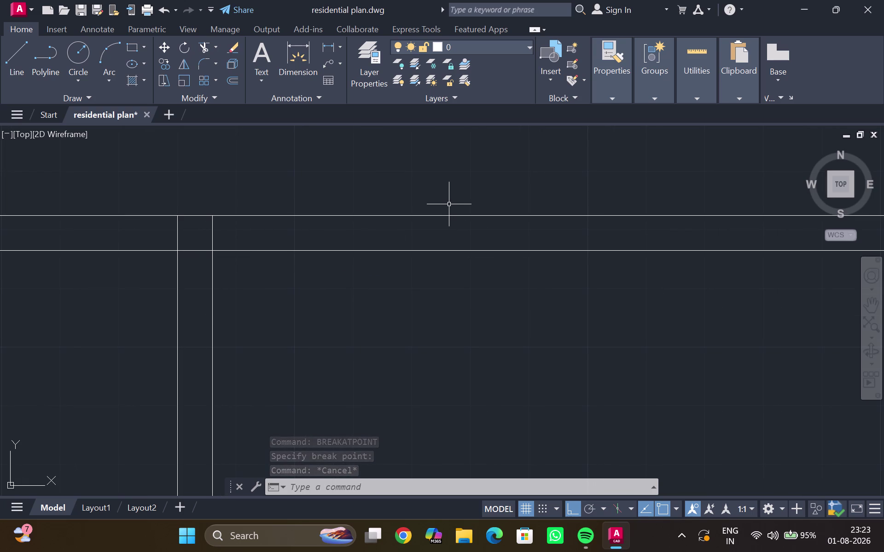
key(l)
scroll(up, 3)
key(Return)
scroll(down, 3)
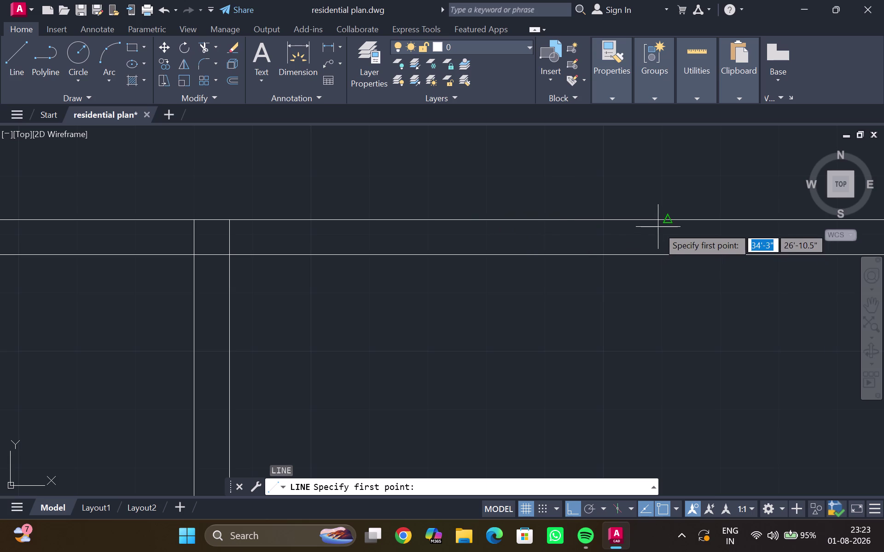
Draw a vertical cross line from the top wall line's midpoint to the lower wall line.
middle_drag(658, 227, 591, 234)
scroll(up, 3)
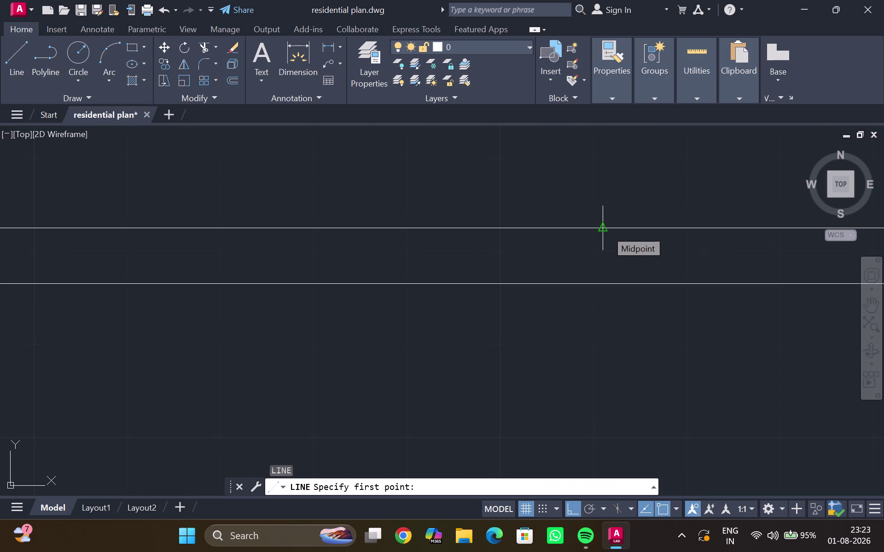
drag(607, 230, 606, 236)
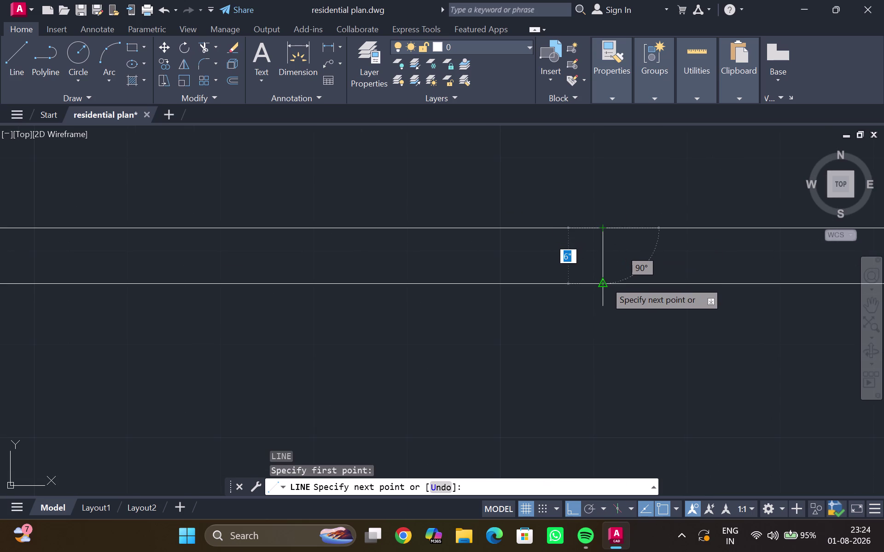
click(604, 282)
key(Escape)
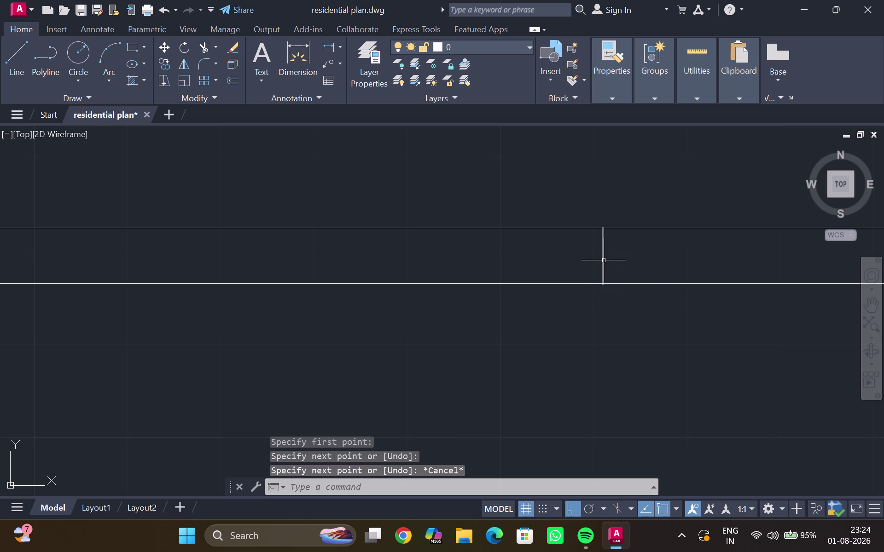
Offset the cross line 2' to both the left and right.
click(604, 259)
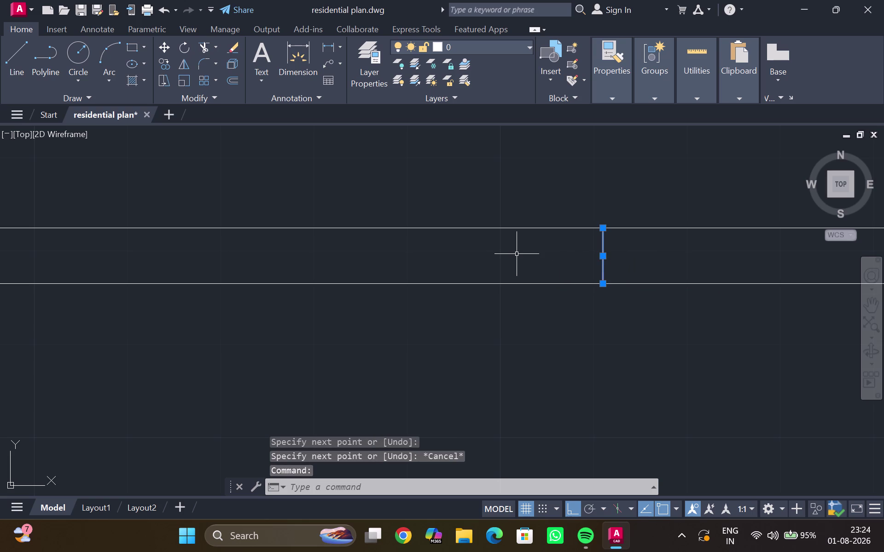
key(o)
key(Return)
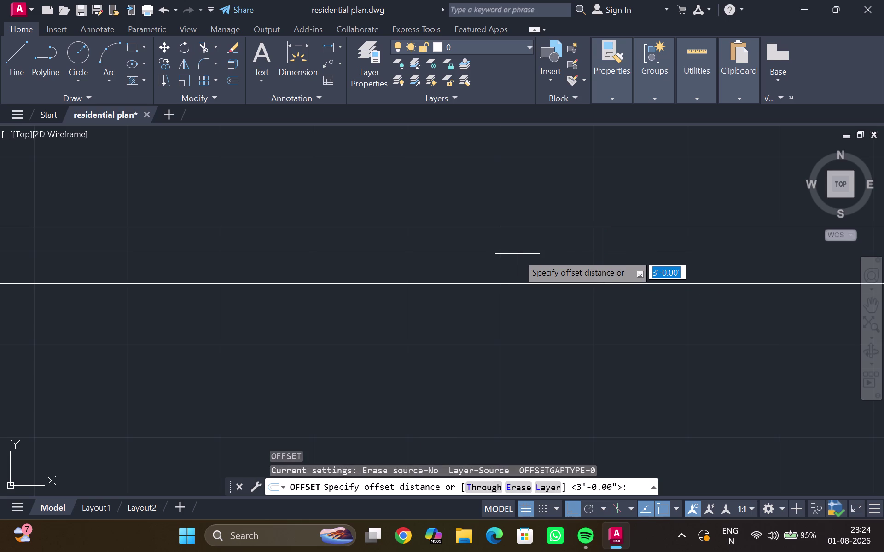
key(2)
key(apostrophe)
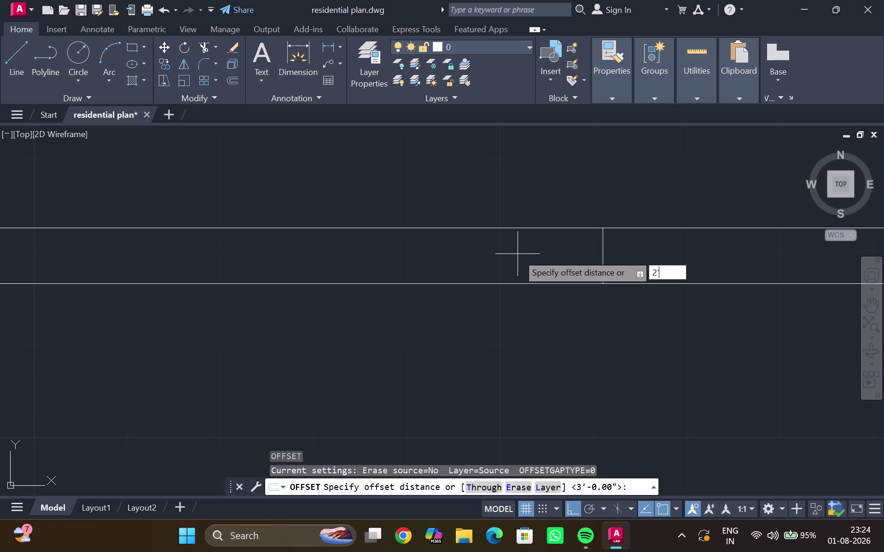
key(Return)
click(492, 252)
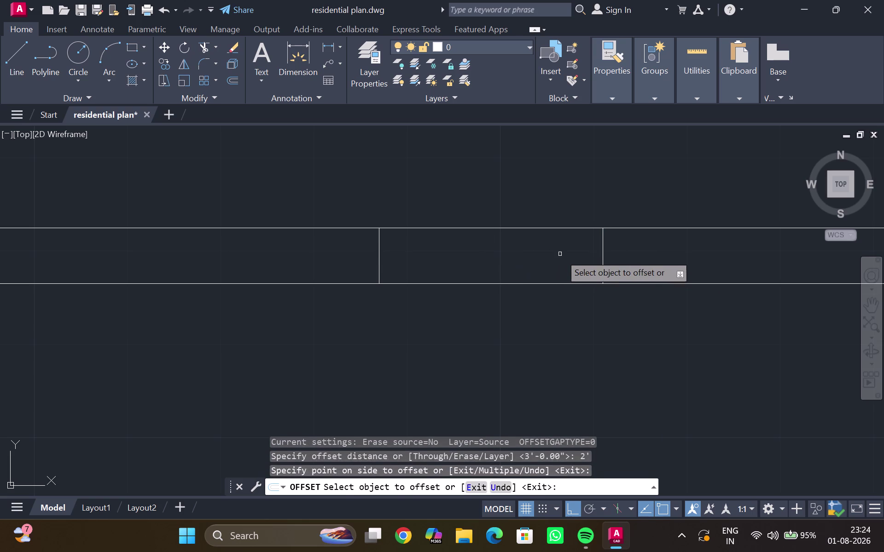
click(602, 254)
click(693, 253)
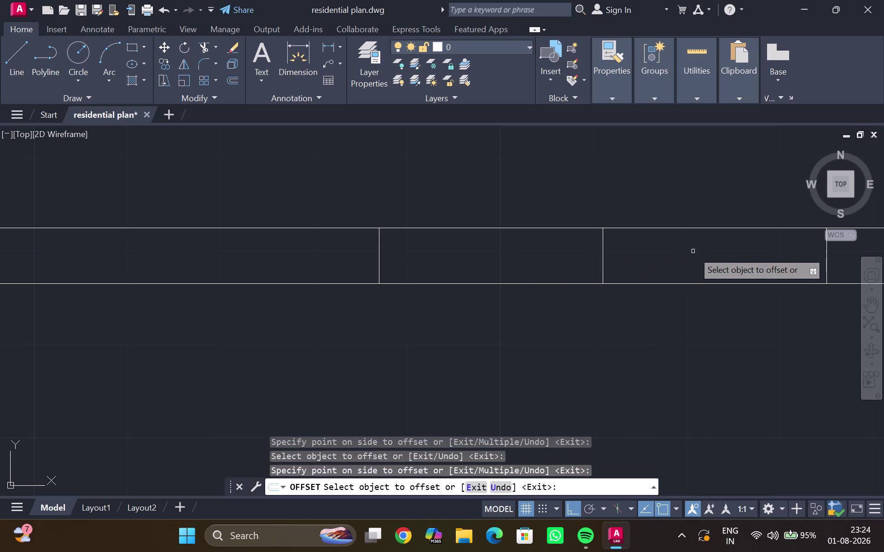
key(Escape)
scroll(down, 3)
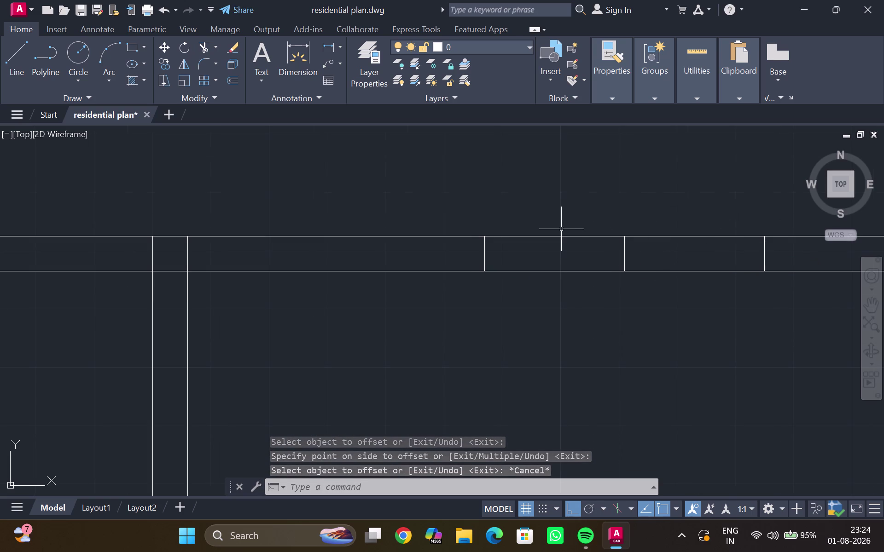
Fence-trim the wall lines and cross line out of the top-wall opening.
text(tr)
key(Return)
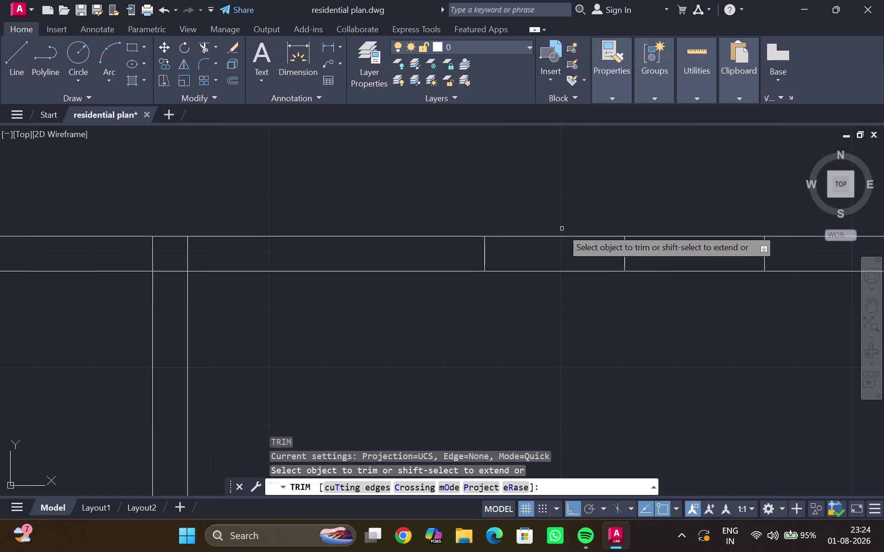
drag(542, 224, 727, 206)
drag(698, 240, 697, 240)
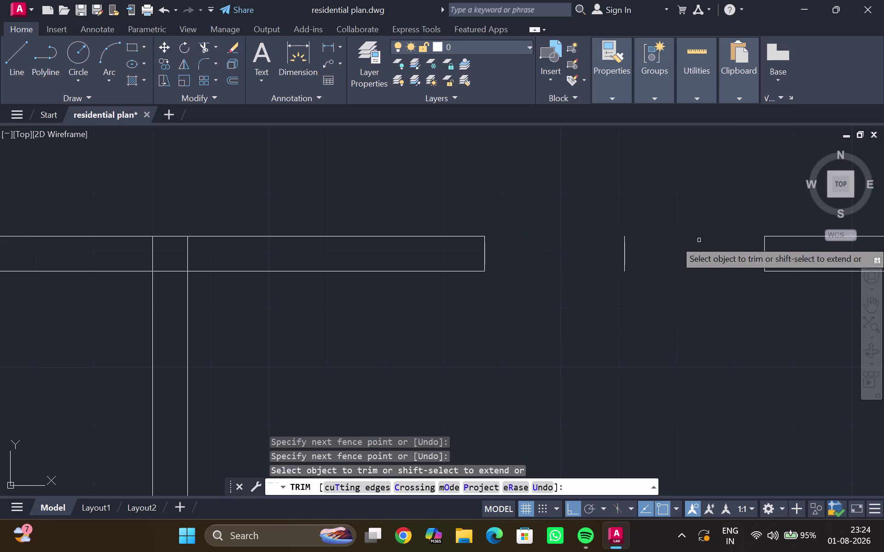
drag(697, 240, 615, 267)
scroll(down, 3)
middle_drag(618, 273, 557, 233)
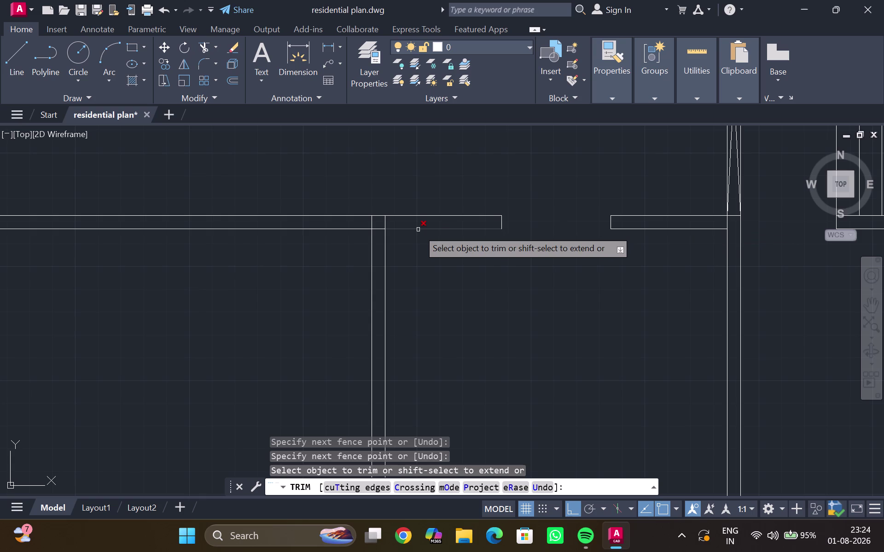
Trim overlapping wall lines at the nearby and right-hand wall junctions.
scroll(up, 3)
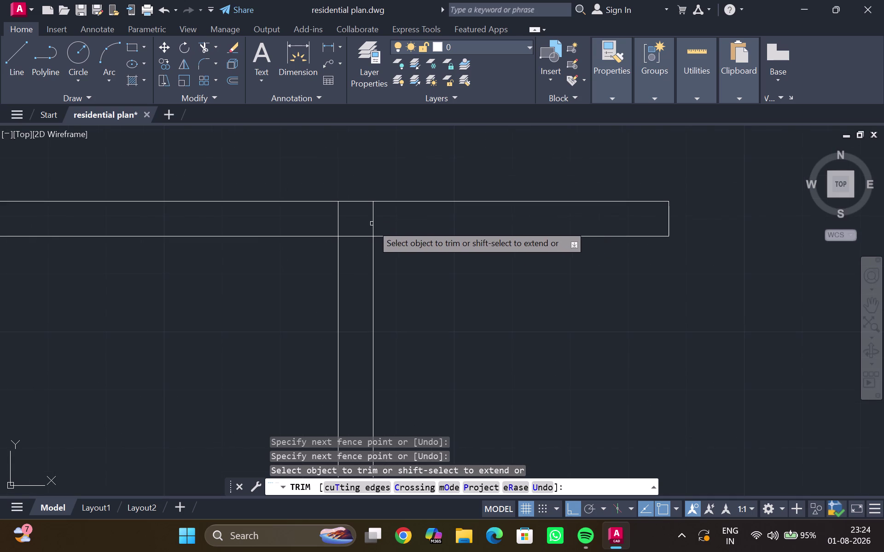
drag(379, 224, 358, 245)
scroll(down, 3)
middle_drag(673, 274, 471, 211)
middle_drag(666, 228, 598, 254)
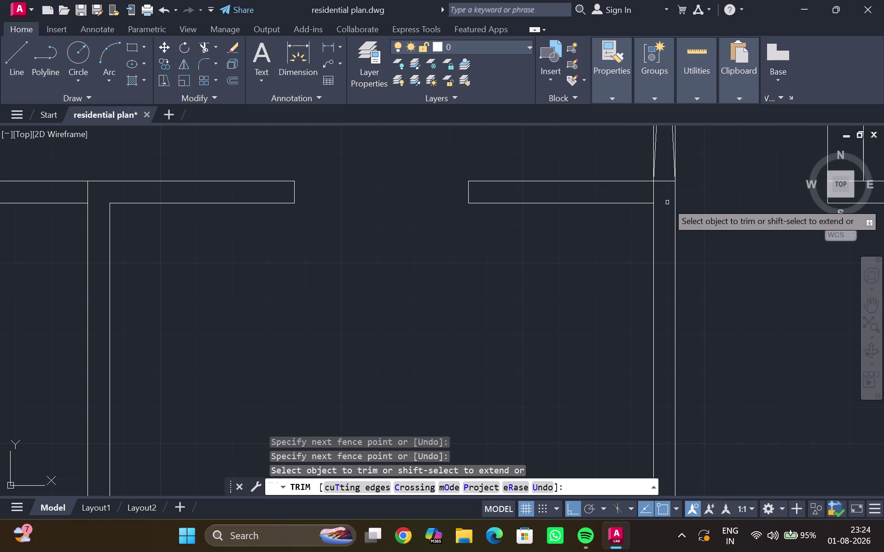
drag(661, 197, 642, 195)
scroll(down, 3)
middle_drag(518, 222, 661, 199)
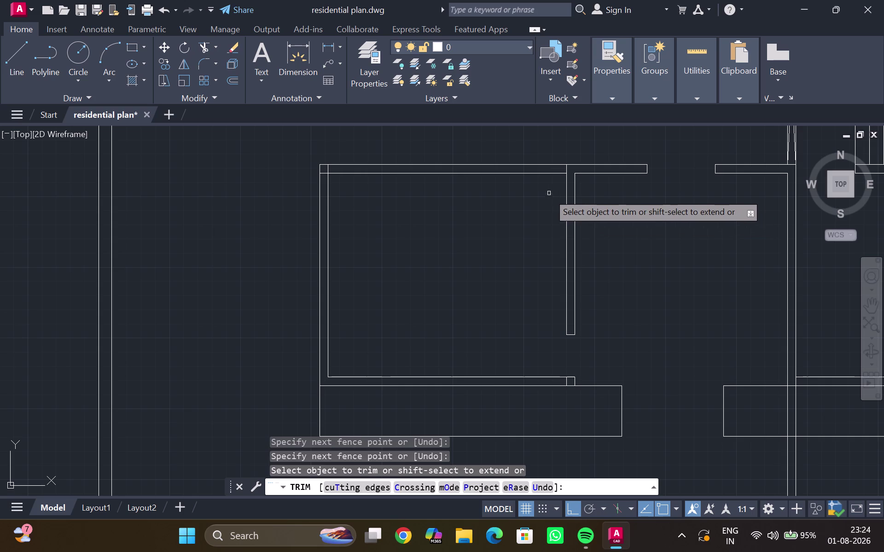
scroll(up, 3)
middle_drag(554, 199, 540, 273)
drag(569, 204, 574, 205)
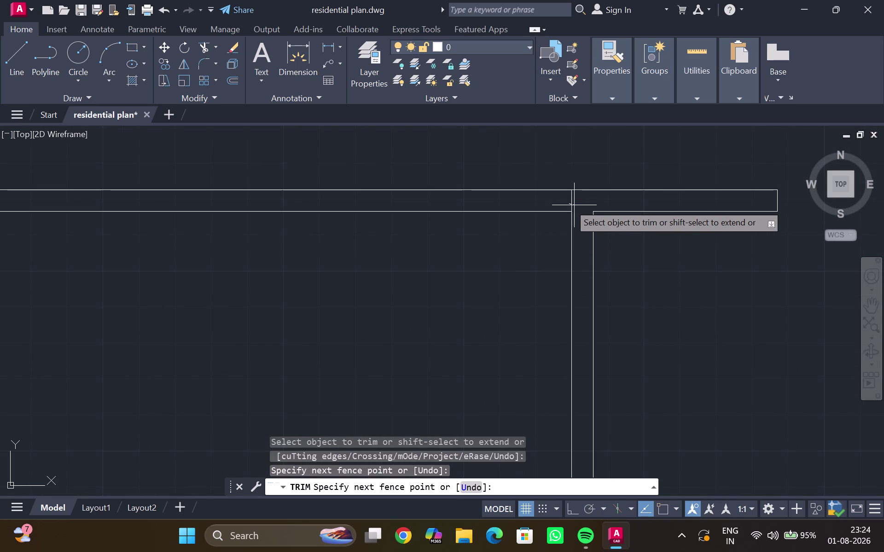
drag(574, 205, 579, 206)
Fence-trim overlapping wall line ends elsewhere in the plan.
scroll(down, 3)
middle_drag(278, 250, 566, 261)
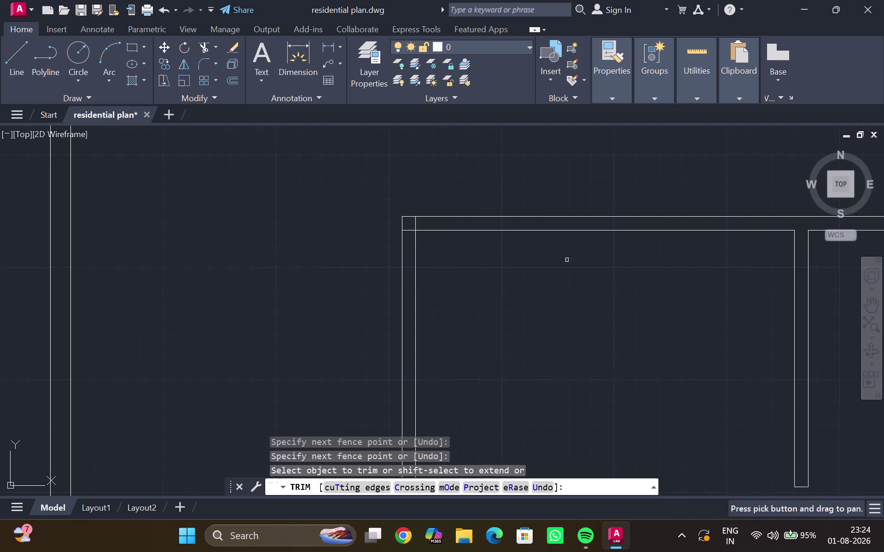
scroll(up, 3)
drag(425, 226, 419, 226)
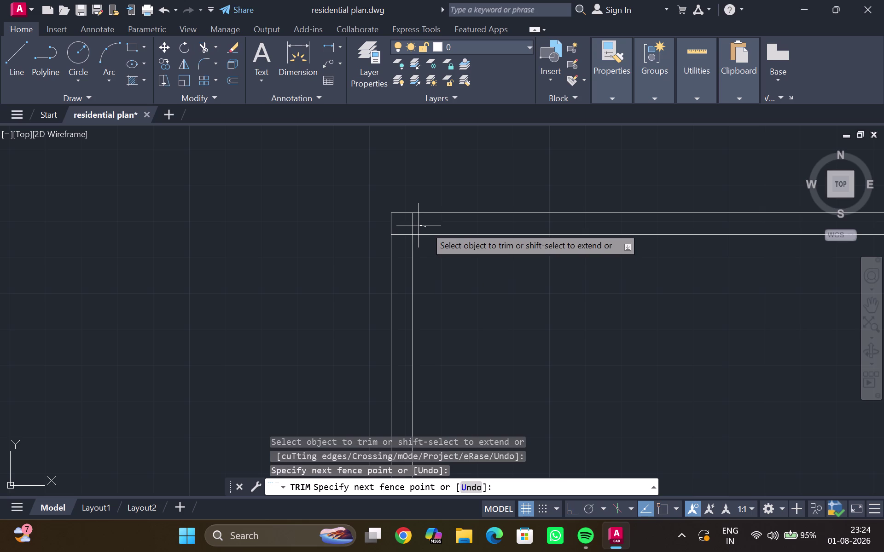
drag(419, 226, 401, 248)
middle_drag(404, 278, 429, 161)
scroll(down, 3)
scroll(down, 3)
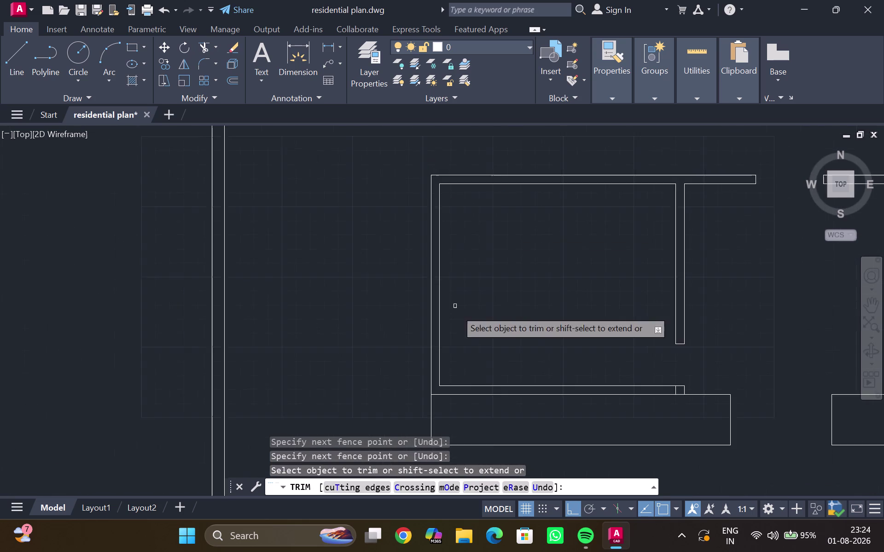
middle_drag(456, 313, 450, 217)
middle_drag(664, 266, 662, 263)
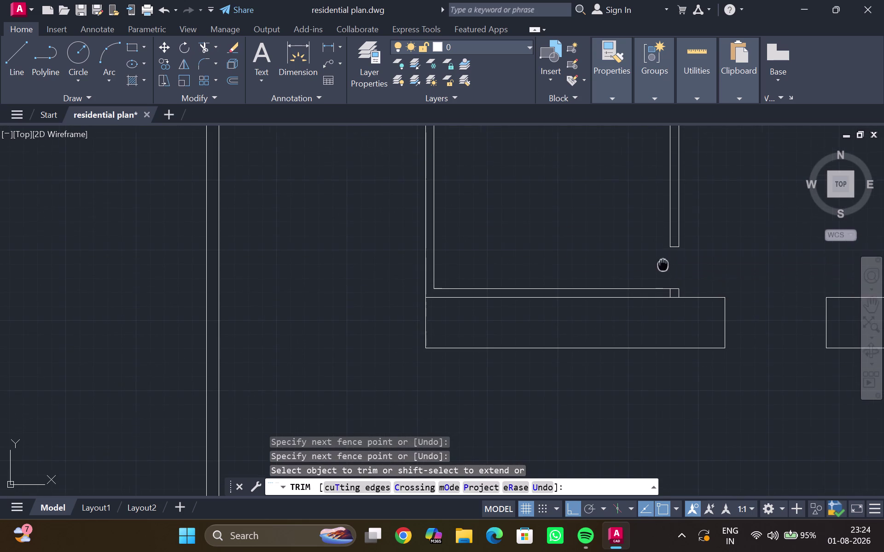
middle_drag(662, 263, 658, 242)
Trim lines along the bottom room walls, review the whole plan, and exit trim.
scroll(up, 3)
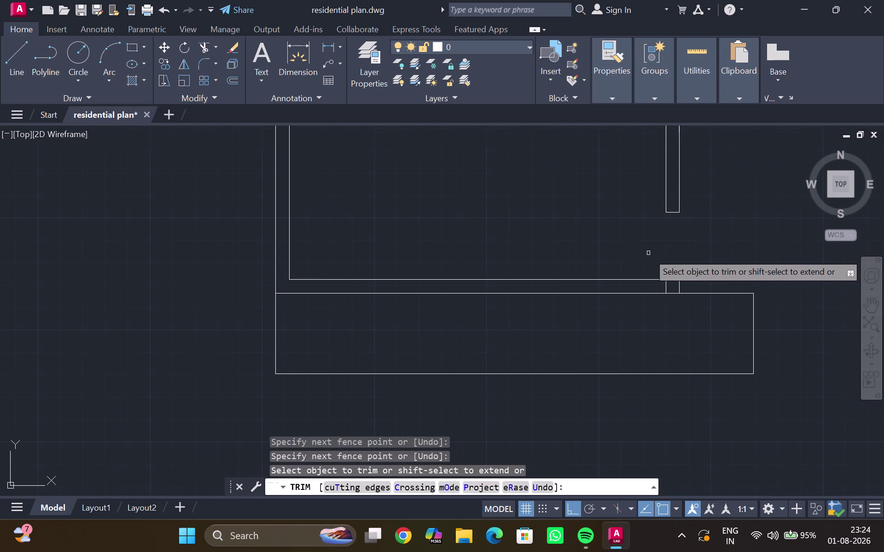
scroll(up, 3)
drag(664, 307, 679, 306)
scroll(down, 3)
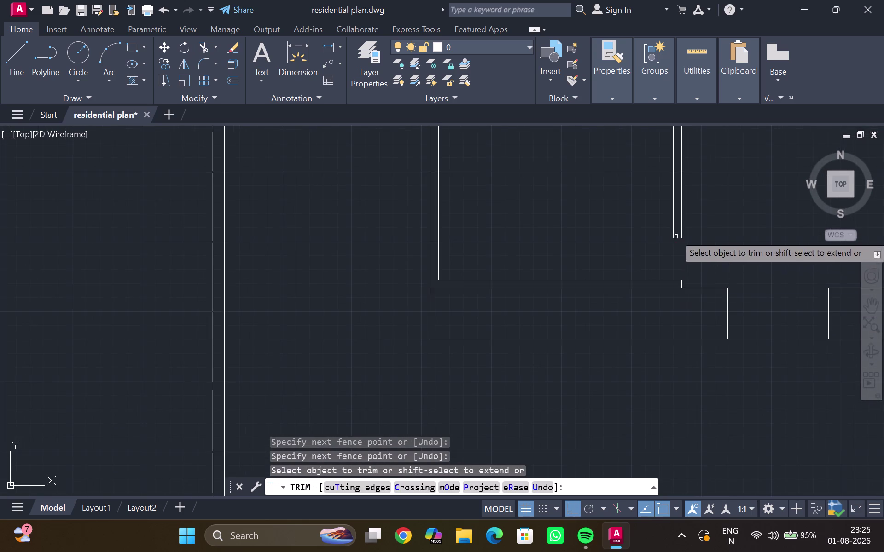
middle_drag(699, 246, 430, 328)
scroll(down, 3)
middle_drag(487, 285, 498, 238)
scroll(down, 3)
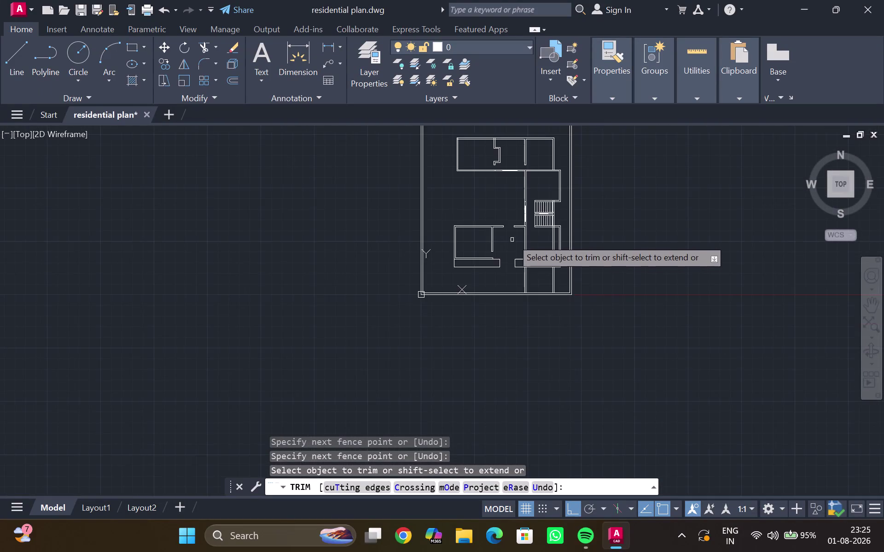
middle_drag(510, 242, 502, 275)
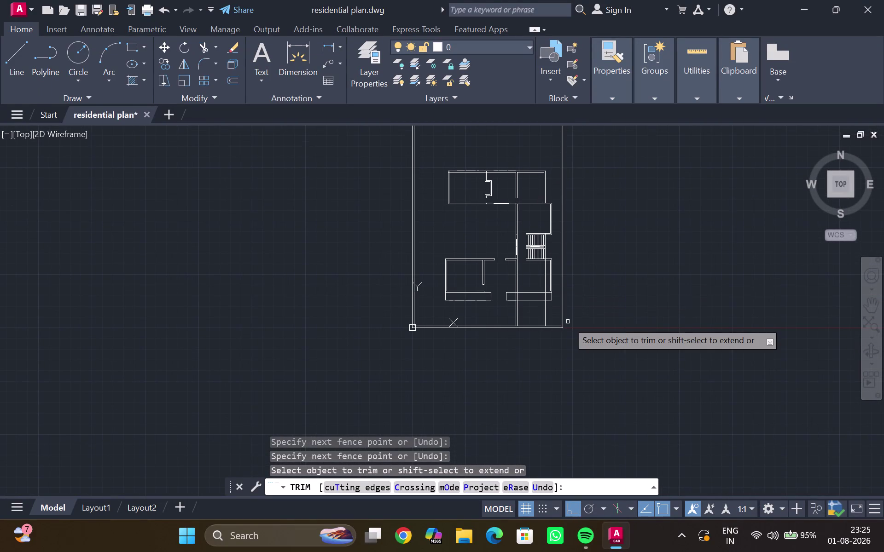
scroll(up, 3)
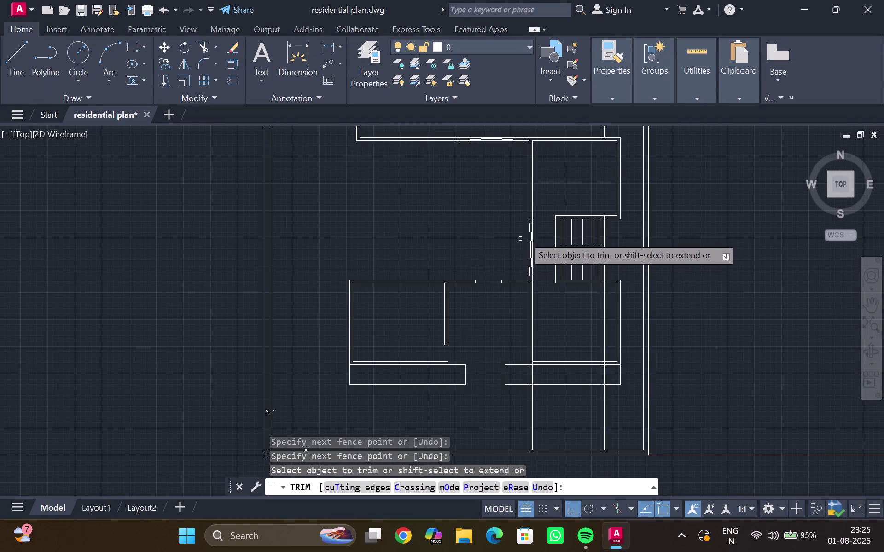
key(Escape)
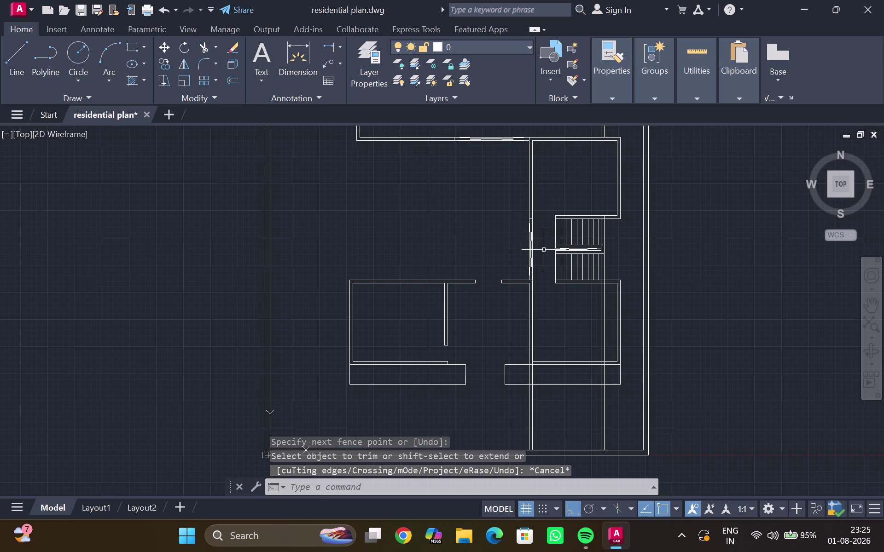
Join the two wall line pieces beside the staircase into a single line.
scroll(up, 3)
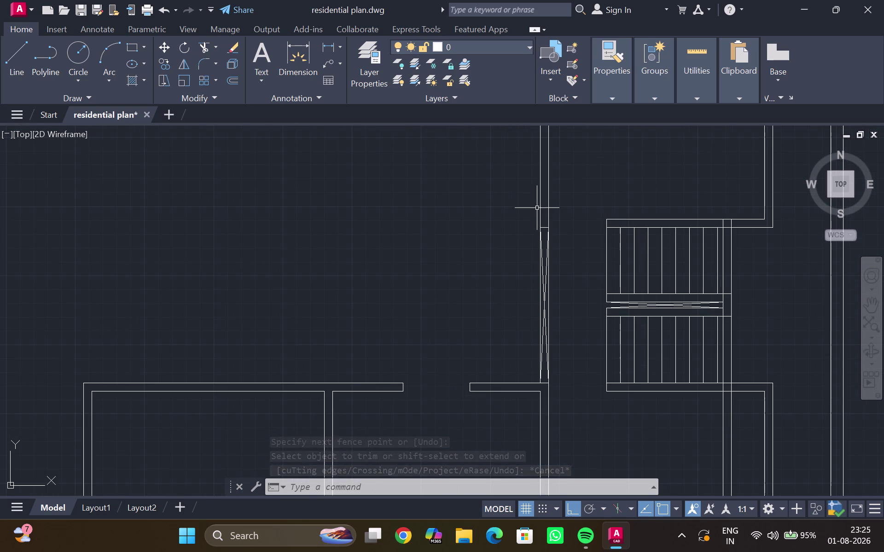
click(540, 208)
scroll(up, 3)
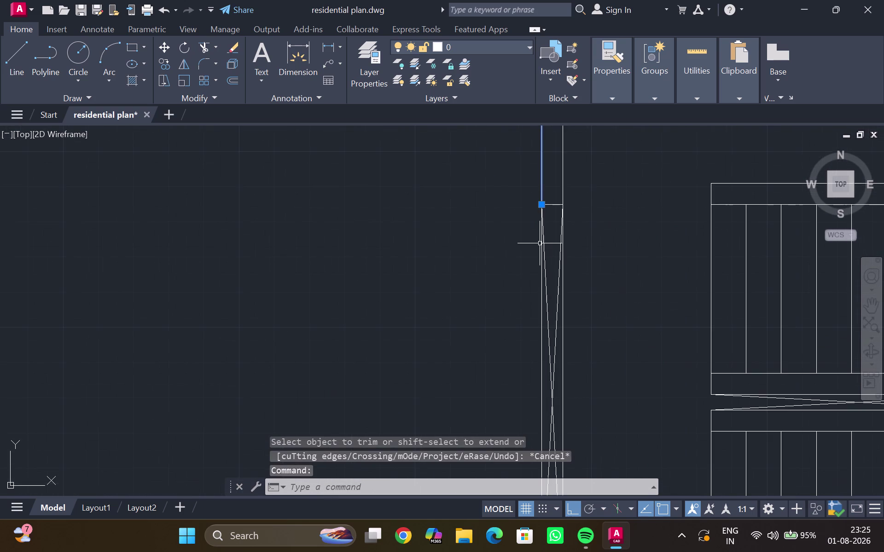
scroll(up, 3)
click(543, 242)
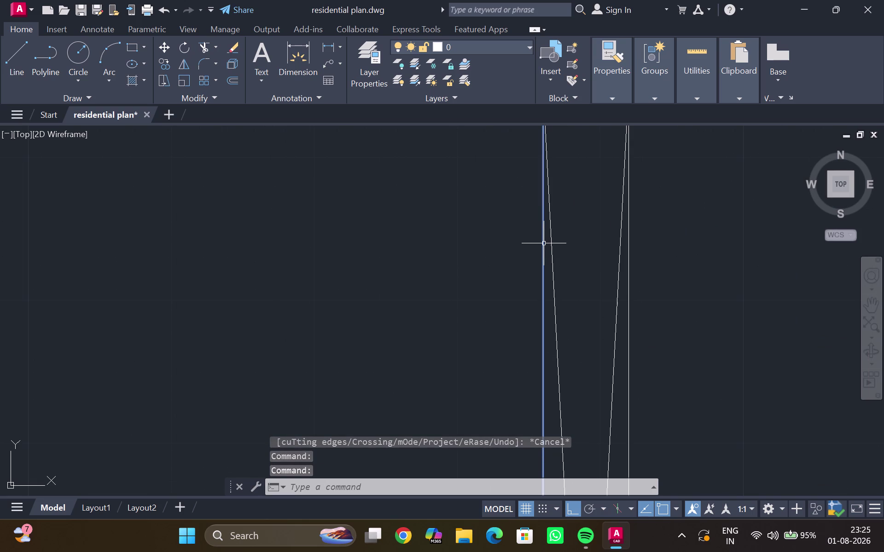
key(j)
key(Return)
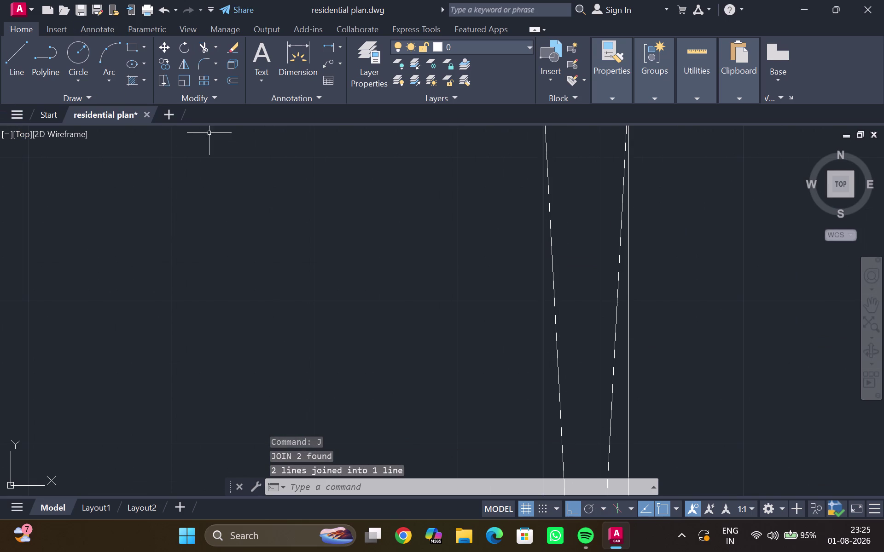
Window-select around the joined wall line and start the OFFSET command.
click(547, 301)
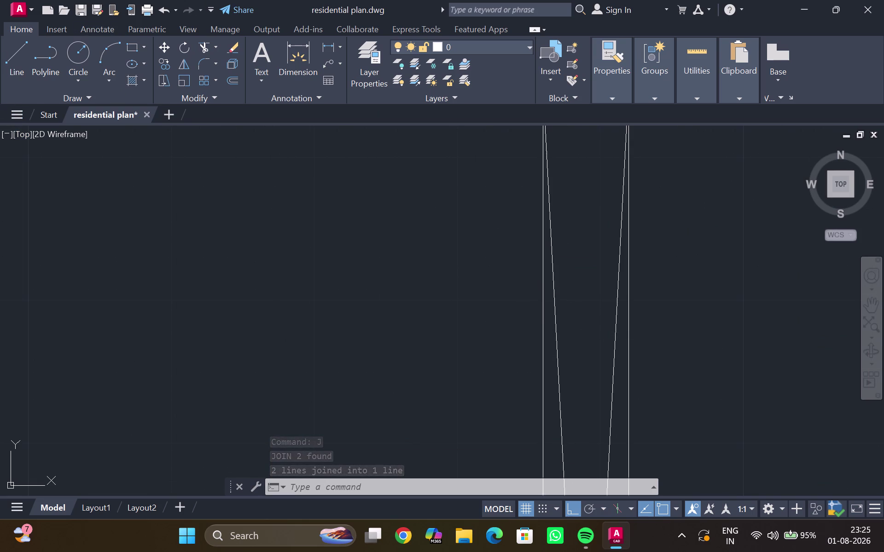
scroll(down, 3)
scroll(down, 3)
middle_click(495, 286)
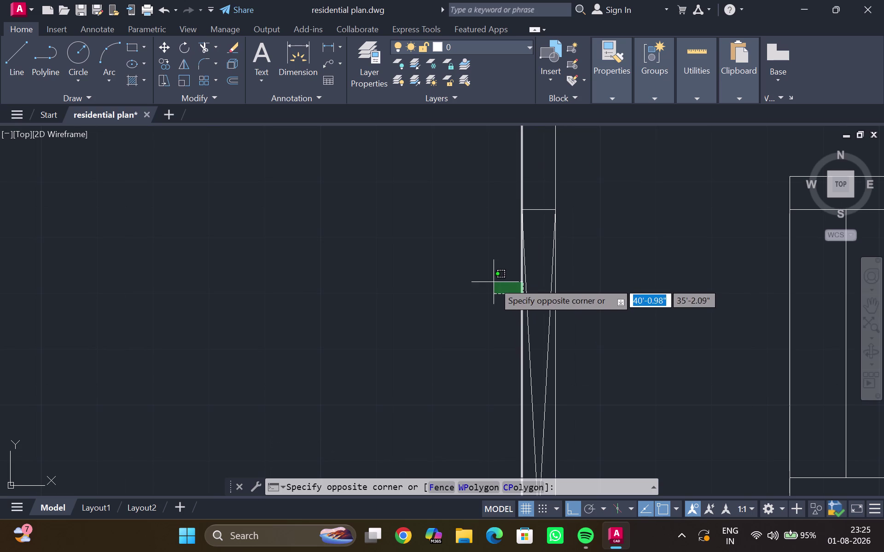
click(494, 279)
scroll(down, 3)
scroll(down, 3)
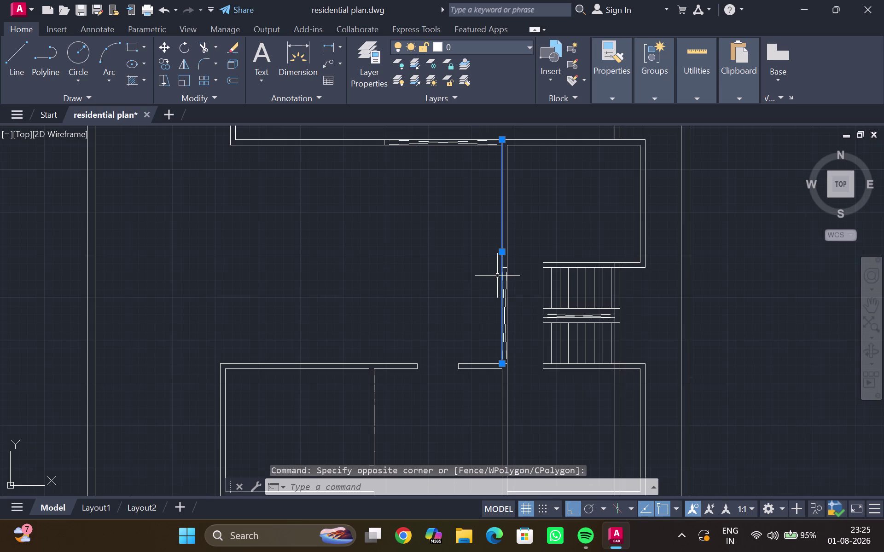
key(o)
key(Return)
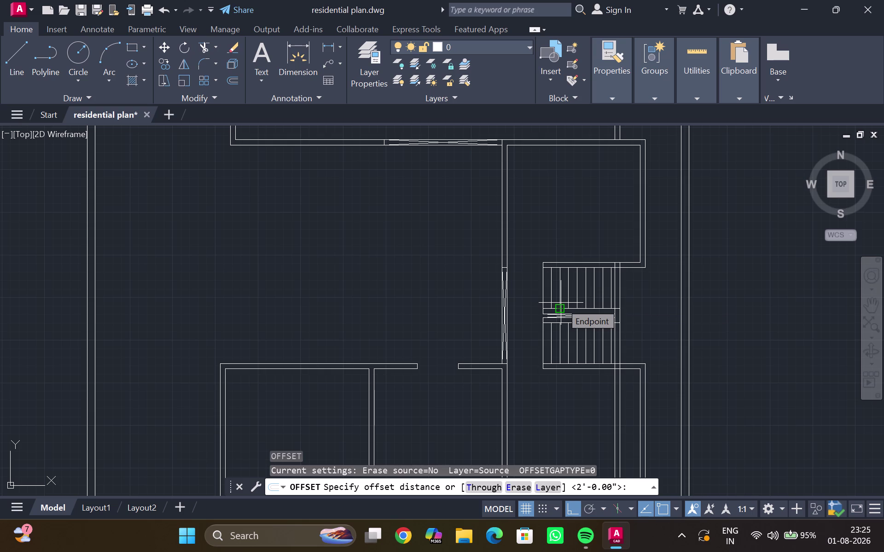
Offset the staircase-side wall line 15'9" to the left.
scroll(up, 3)
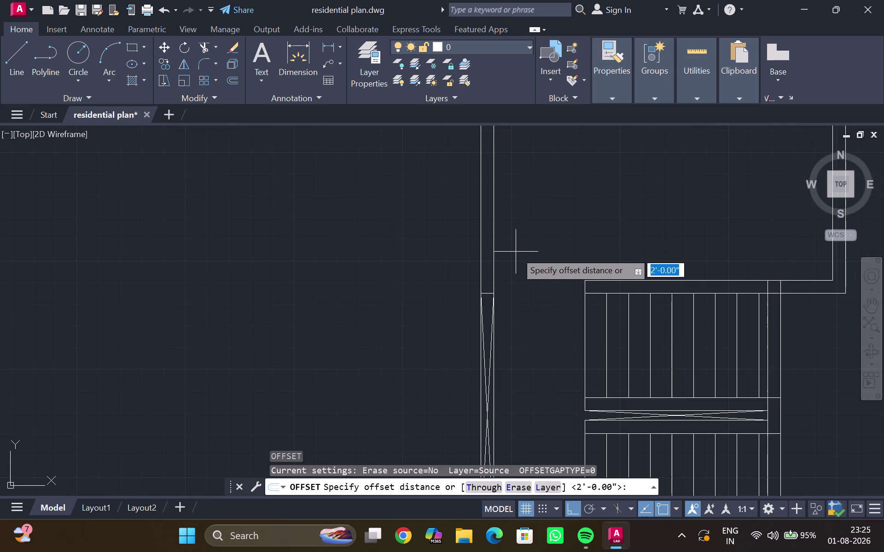
key(1)
key(5)
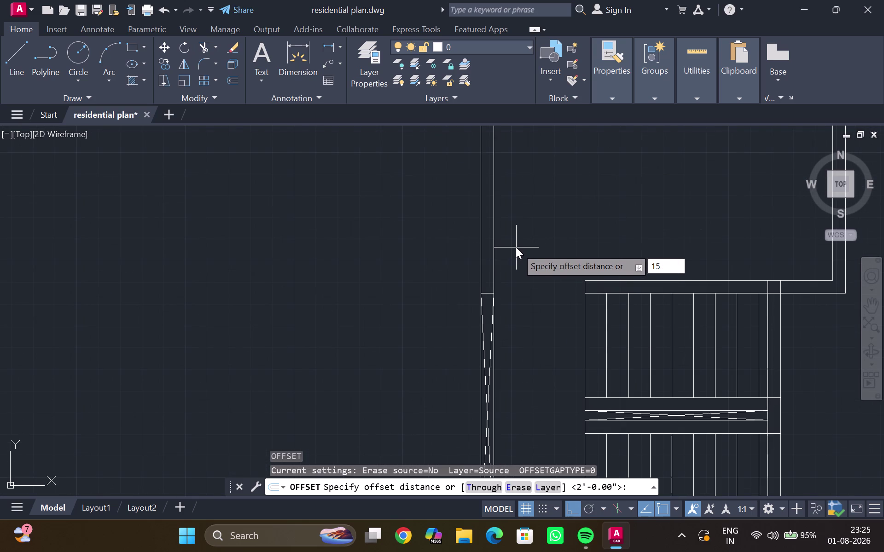
key(apostrophe)
text(9)
text(")
key(Return)
scroll(down, 3)
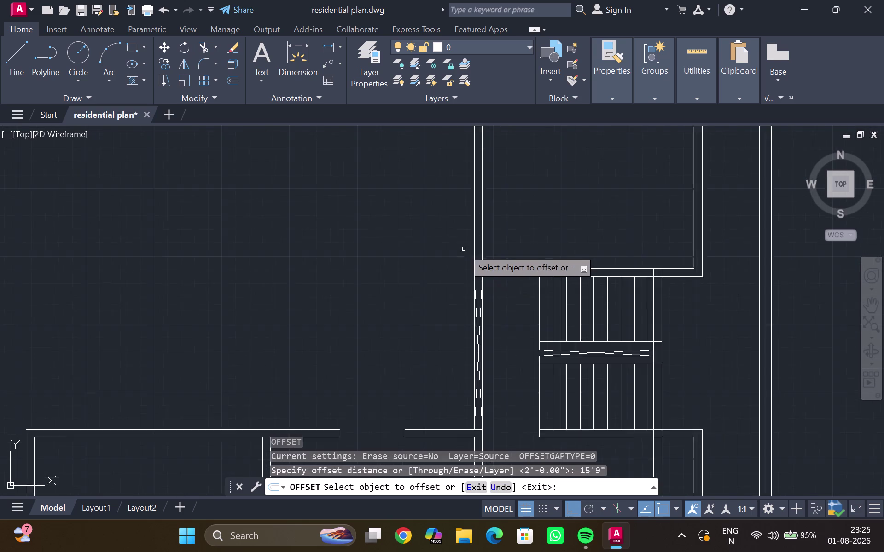
scroll(down, 3)
click(468, 236)
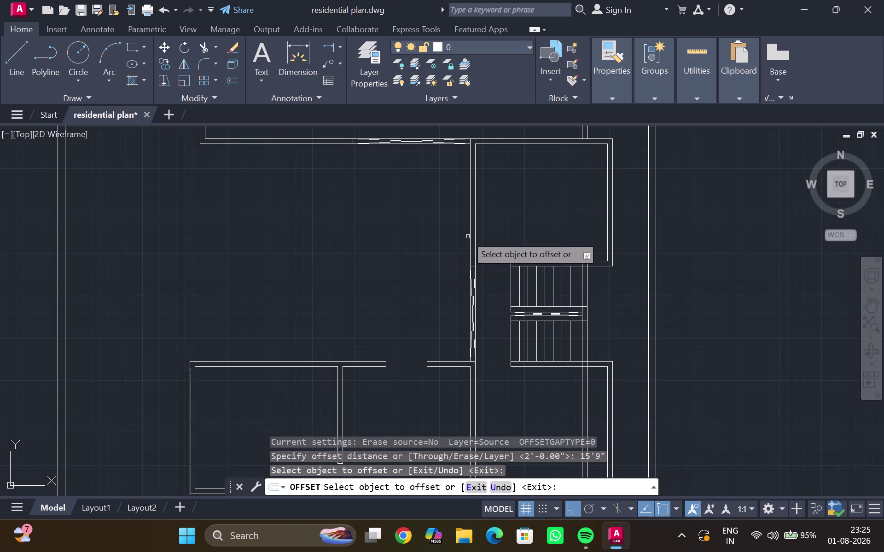
click(470, 235)
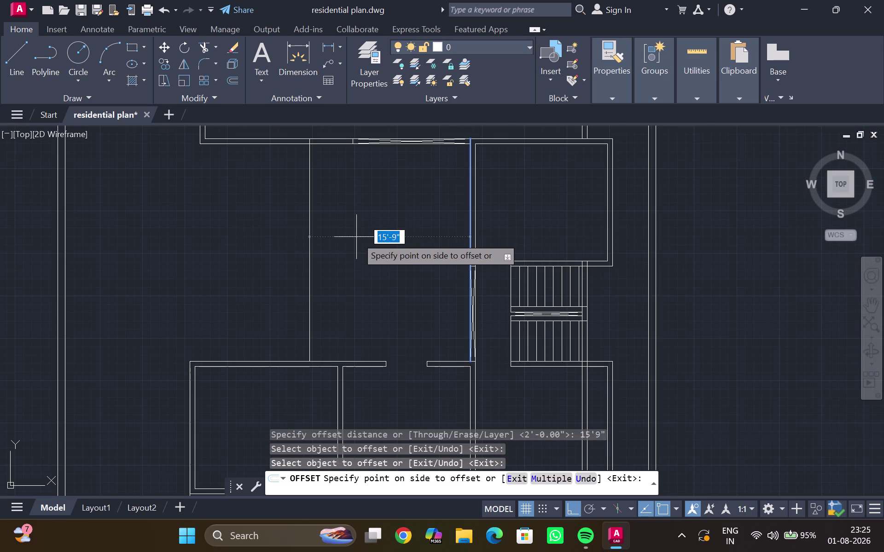
click(347, 237)
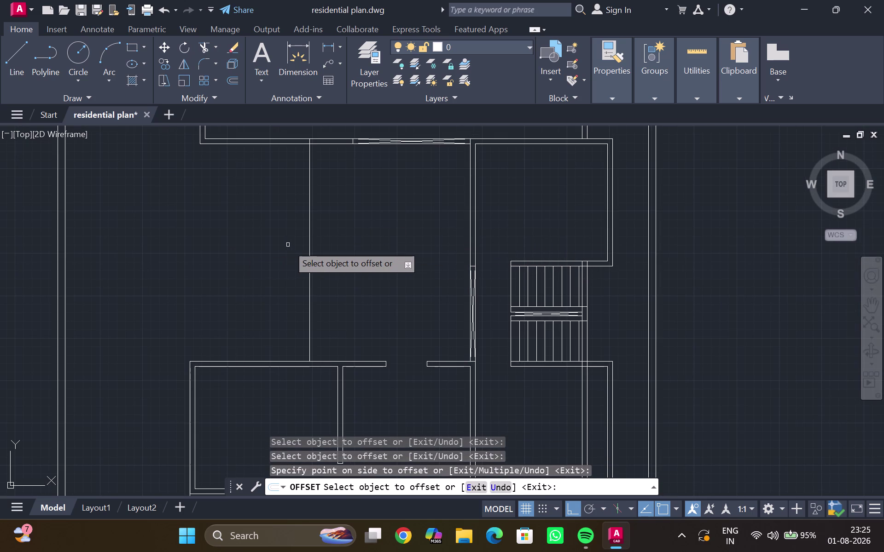
Offset the new wall line 6" further left for wall thickness, then exit.
click(309, 238)
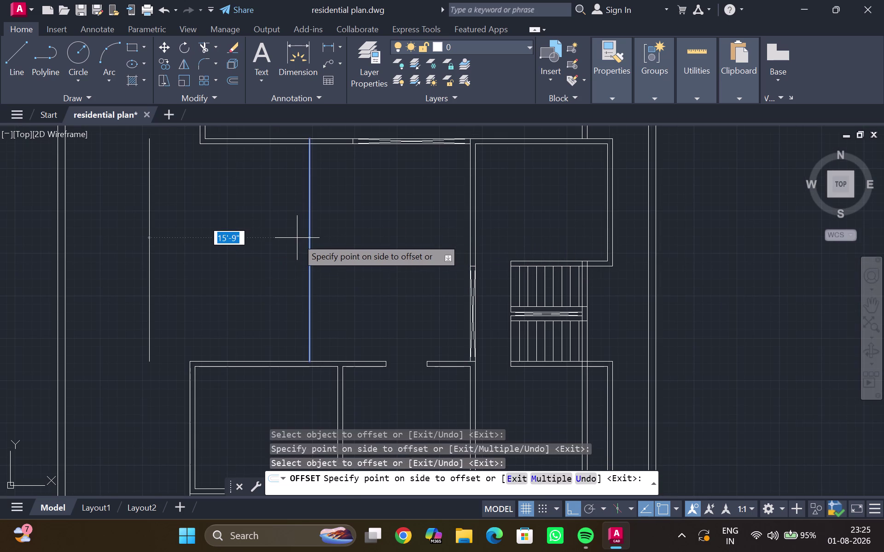
key(6)
key(shift+quotedbl)
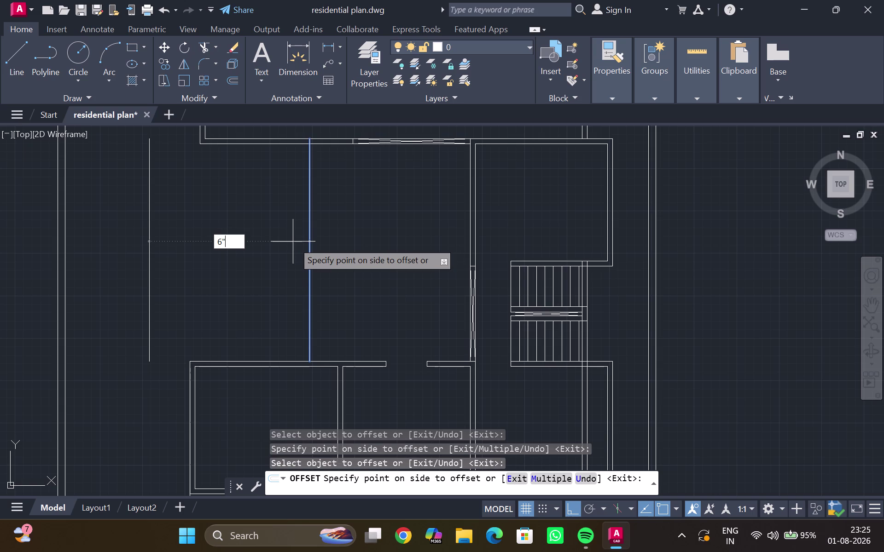
key(Return)
click(293, 240)
key(Escape)
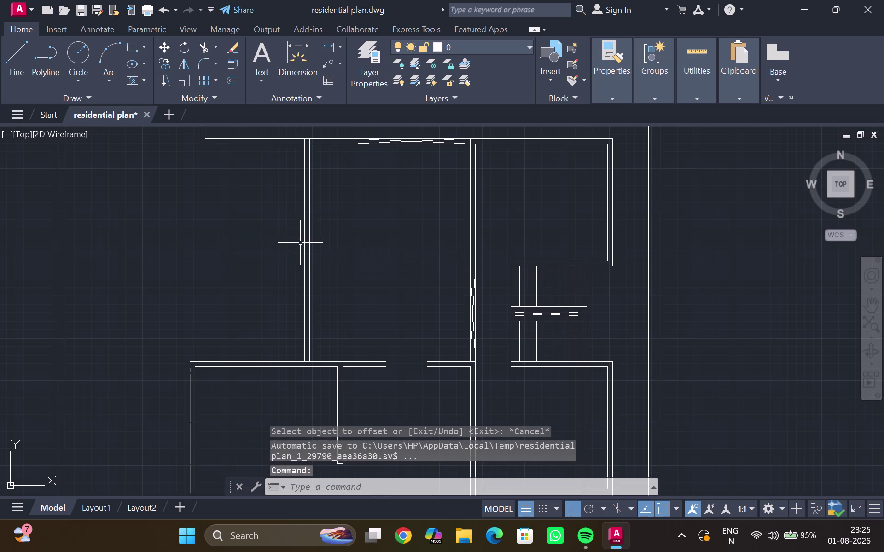
Start a linear dimension and pick the new wall's top and bottom ends.
scroll(up, 3)
middle_drag(302, 241, 287, 278)
scroll(down, 3)
scroll(up, 3)
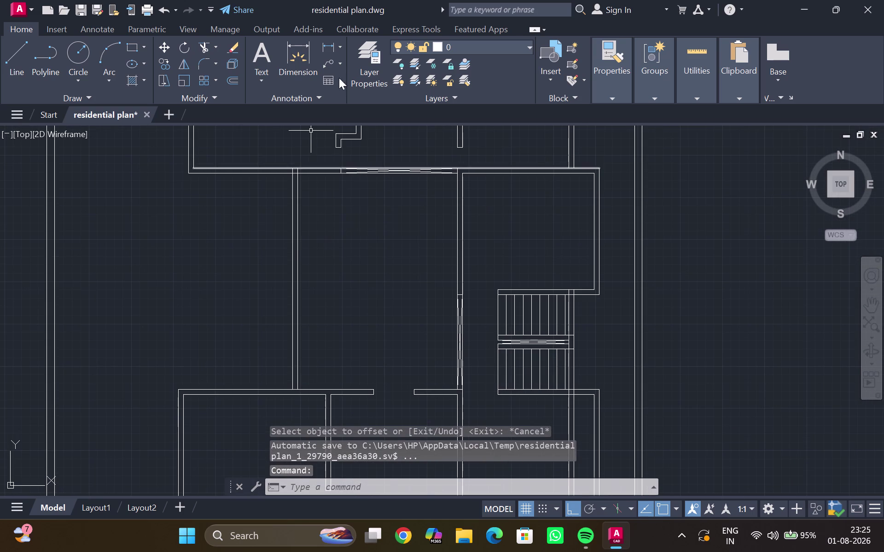
click(331, 50)
scroll(up, 3)
middle_drag(324, 195, 322, 222)
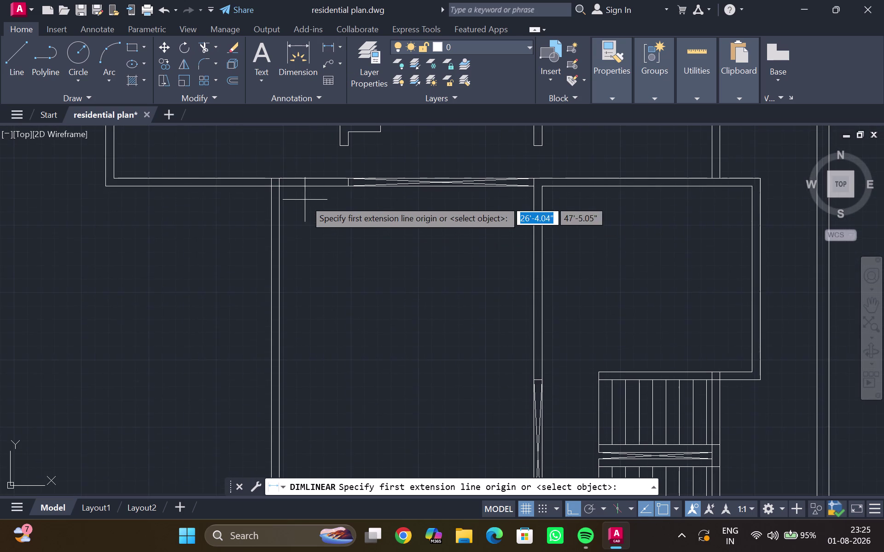
click(283, 189)
scroll(down, 3)
middle_drag(287, 329, 293, 242)
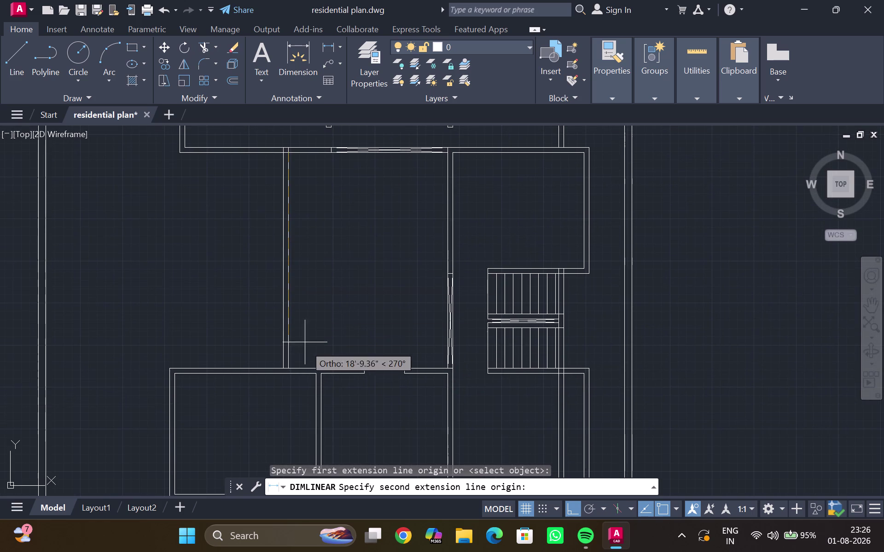
click(292, 365)
Pan around the plan without placing it, then cancel the ~21'-4.5" dimension.
scroll(up, 3)
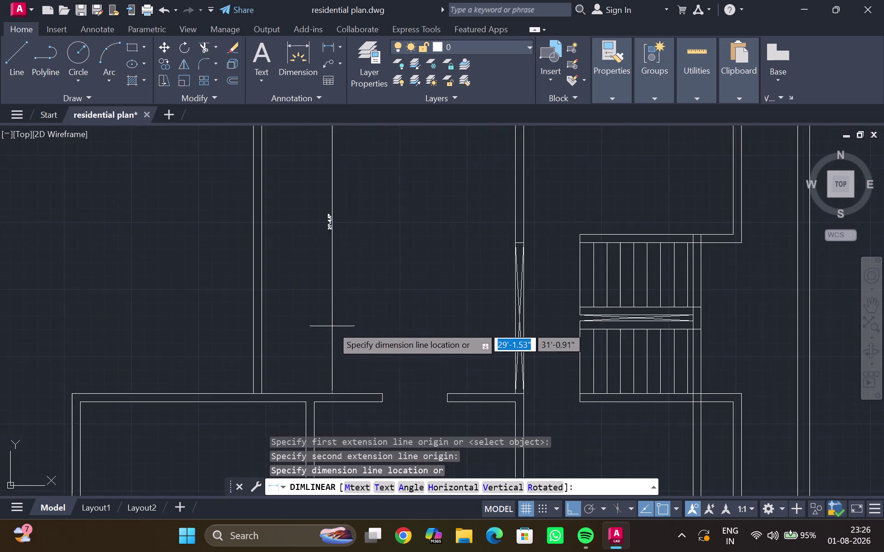
scroll(up, 3)
scroll(up, 3)
middle_drag(335, 330, 337, 390)
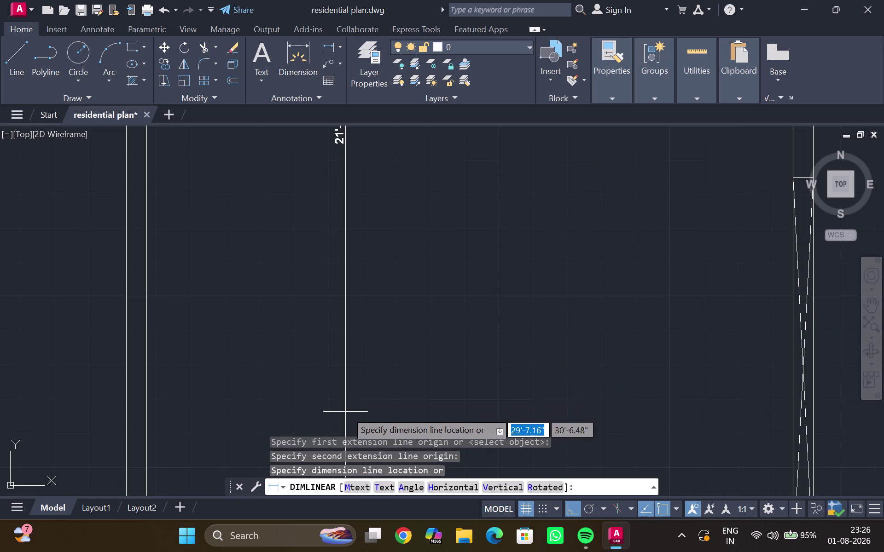
scroll(up, 3)
middle_drag(351, 418, 351, 442)
scroll(down, 3)
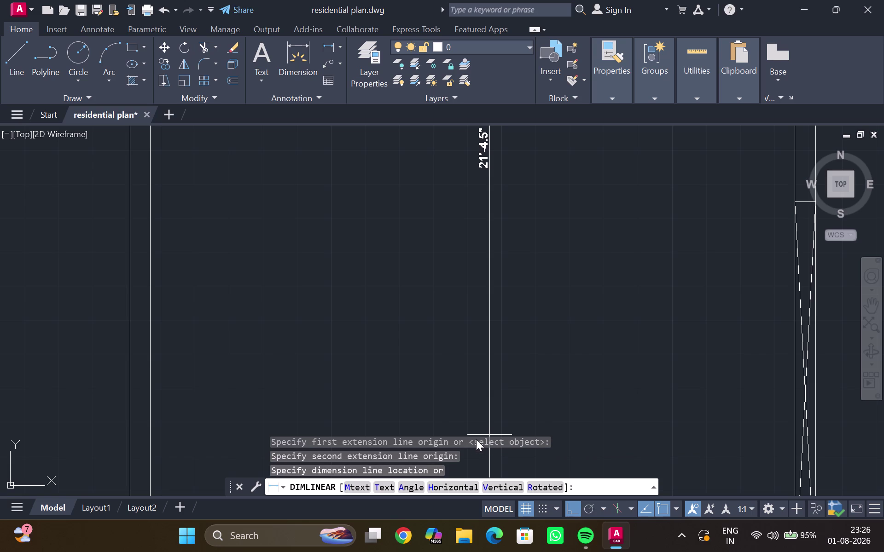
scroll(down, 3)
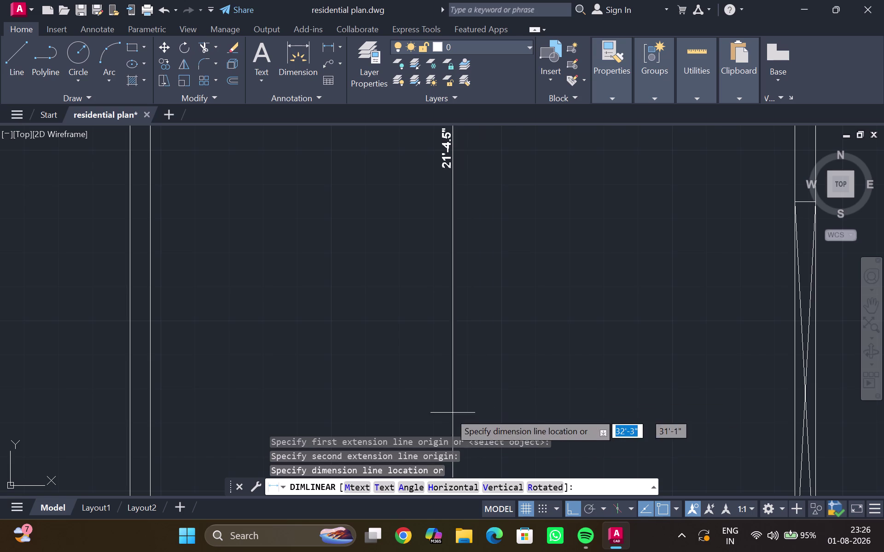
scroll(down, 3)
middle_drag(478, 407, 457, 341)
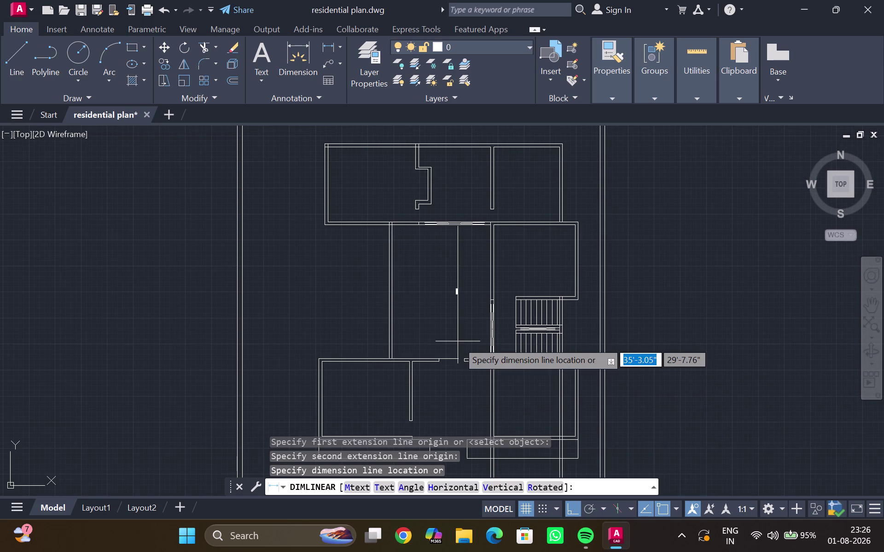
scroll(up, 3)
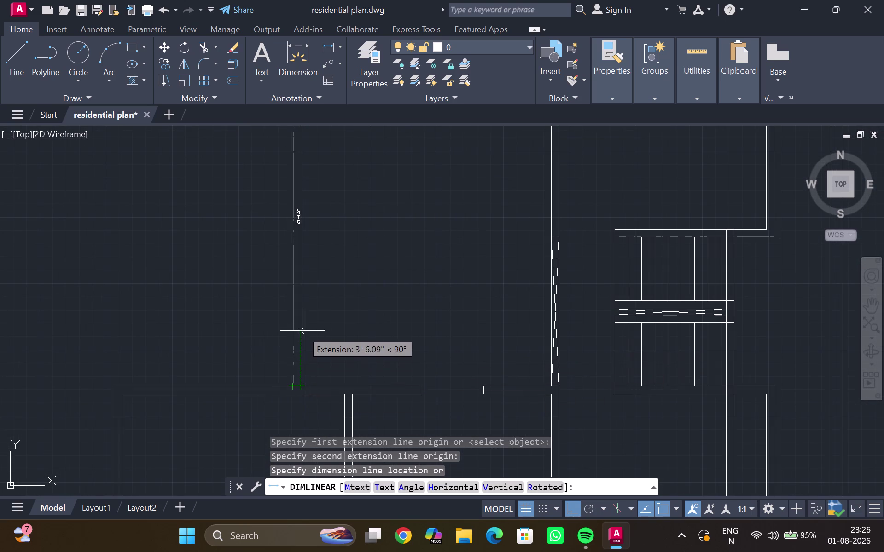
key(Escape)
middle_drag(350, 238, 341, 326)
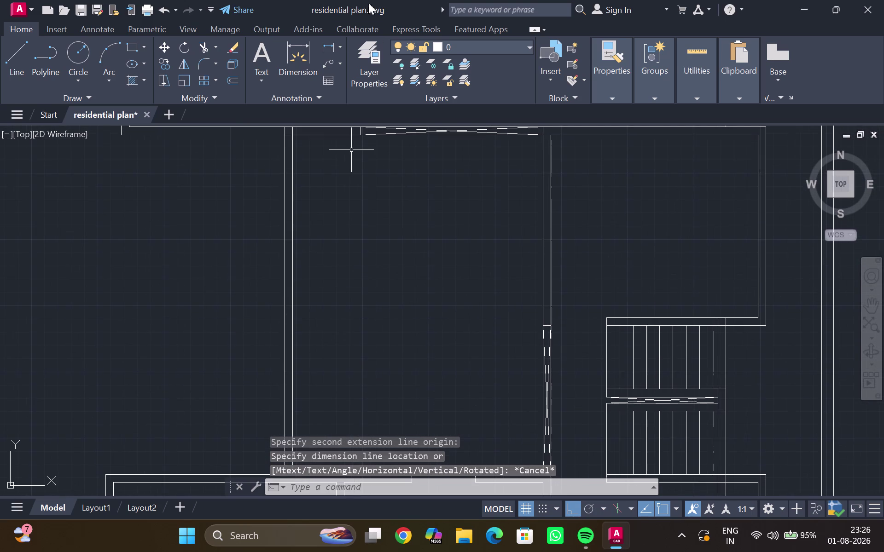
scroll(down, 3)
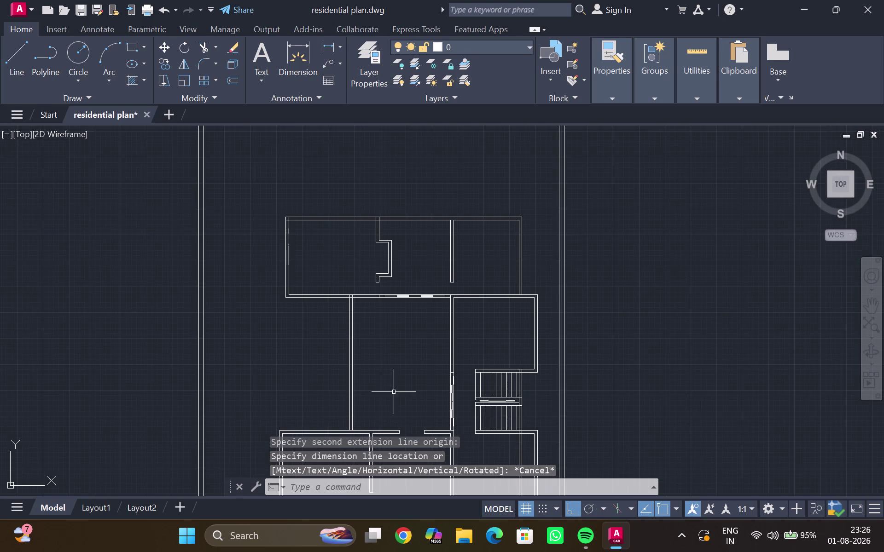
middle_drag(393, 385, 392, 358)
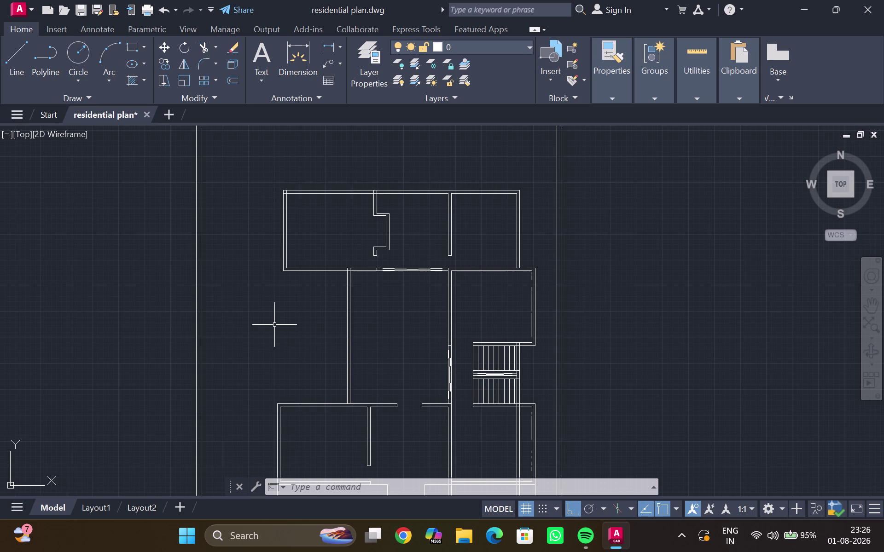
scroll(down, 3)
middle_drag(284, 329, 293, 274)
scroll(up, 3)
middle_click(290, 308)
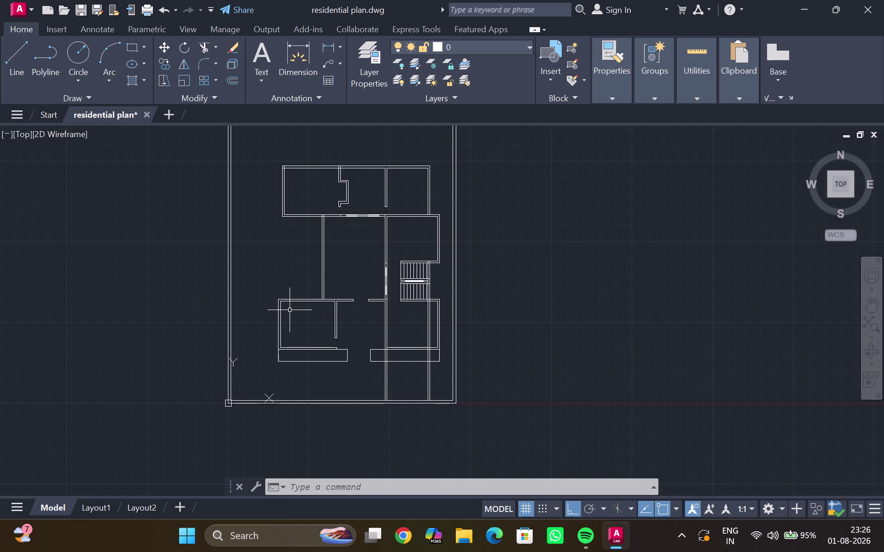
scroll(up, 3)
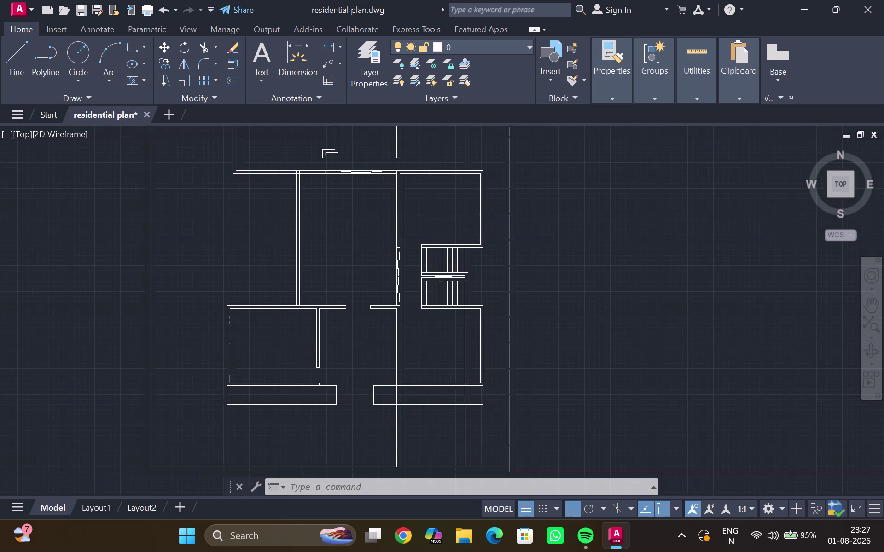
scroll(up, 3)
middle_drag(364, 288, 328, 415)
Place a 21'-4.5" linear dimension along the central room's left wall.
scroll(down, 3)
middle_drag(285, 325, 280, 380)
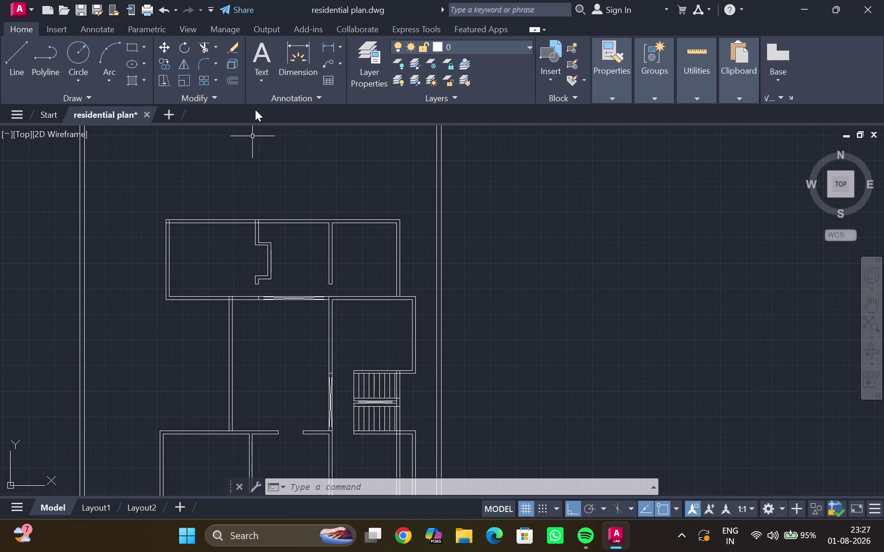
click(326, 50)
middle_click(252, 359)
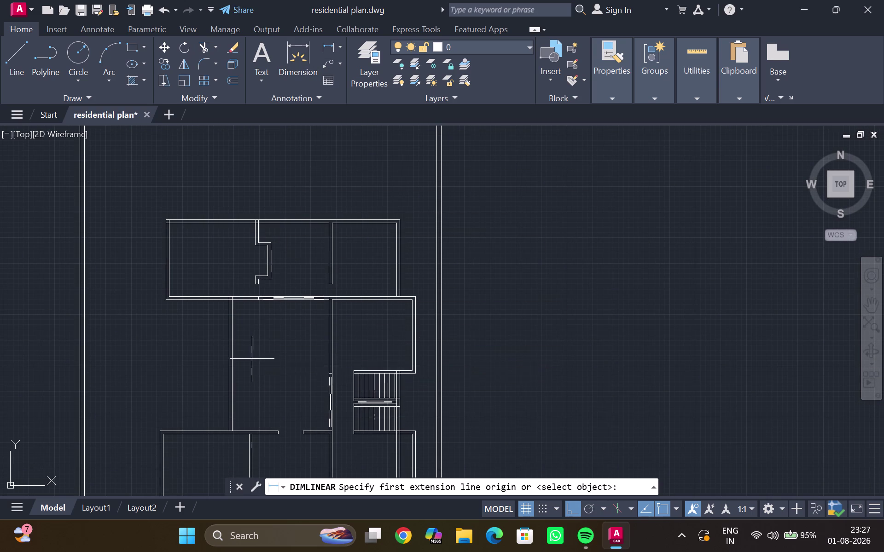
scroll(up, 3)
click(220, 264)
middle_drag(229, 397, 218, 333)
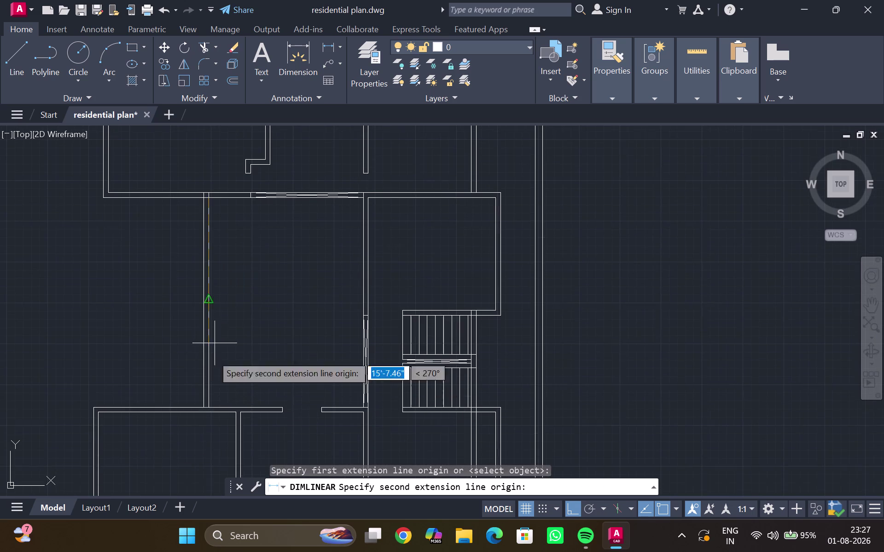
click(211, 406)
middle_click(242, 365)
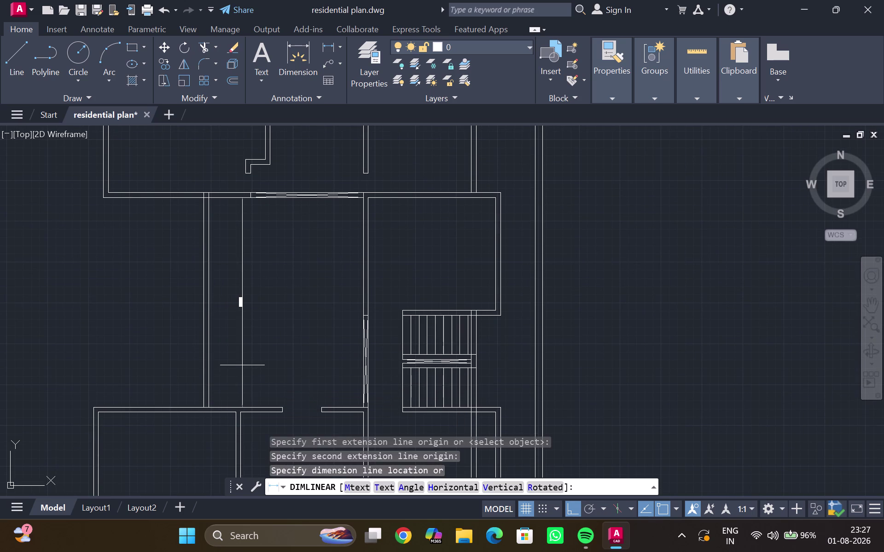
click(242, 365)
Zoom in on the new 21'-4.5" dimension and select it.
scroll(up, 3)
middle_drag(237, 339, 239, 347)
scroll(up, 3)
middle_drag(240, 334, 228, 405)
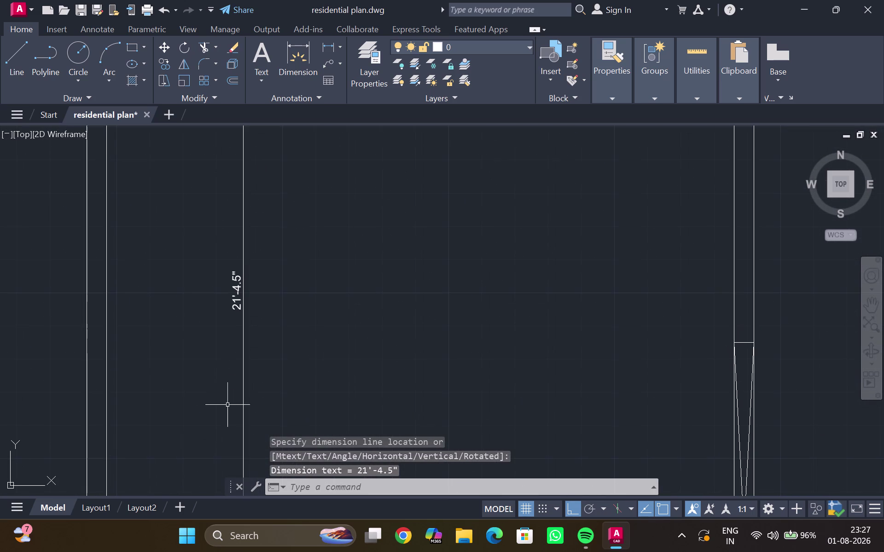
scroll(up, 3)
middle_drag(234, 375, 226, 408)
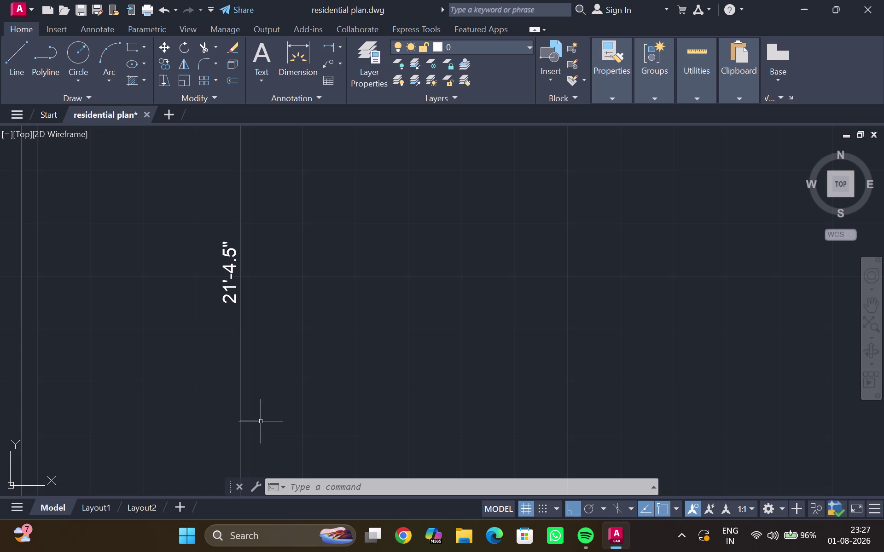
click(240, 320)
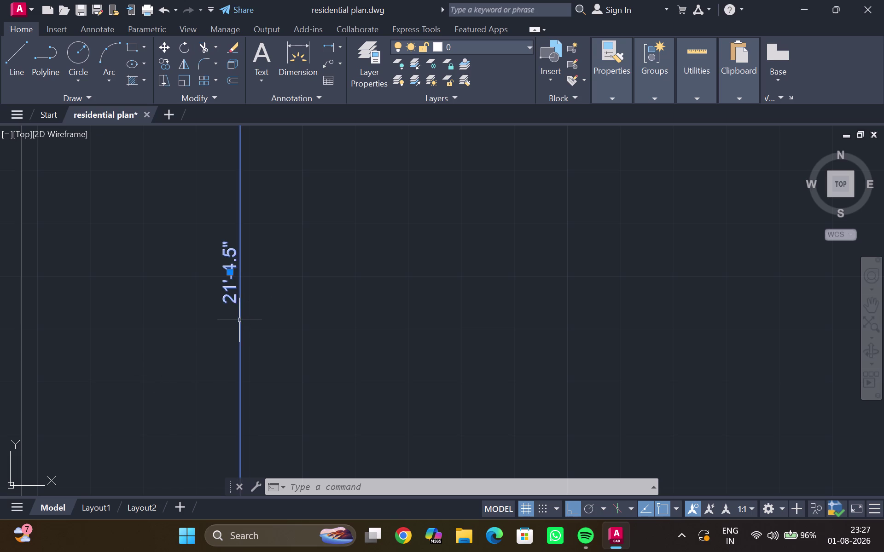
Delete the selected 21'-4.5" dimension and pan back over the floor plan.
key(Delete)
scroll(up, 3)
scroll(down, 3)
scroll(down, 3)
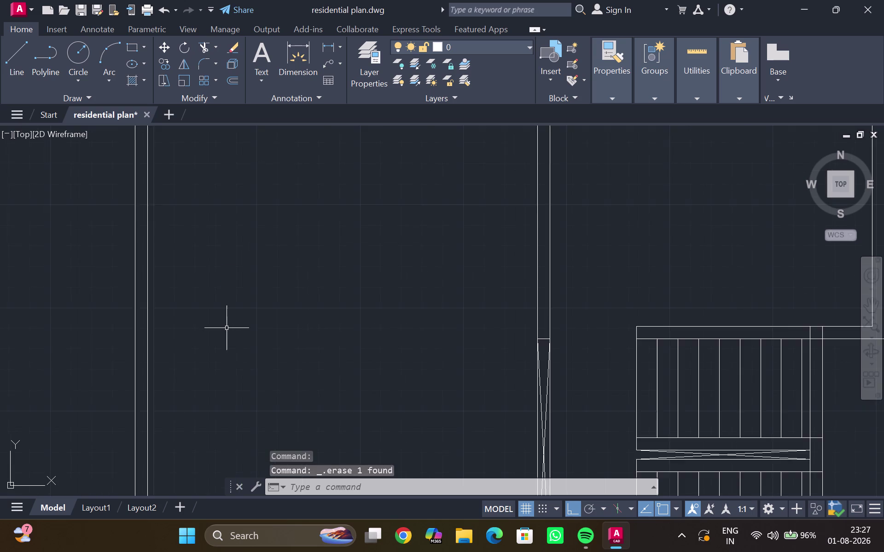
middle_drag(224, 332, 267, 293)
middle_drag(326, 322, 340, 463)
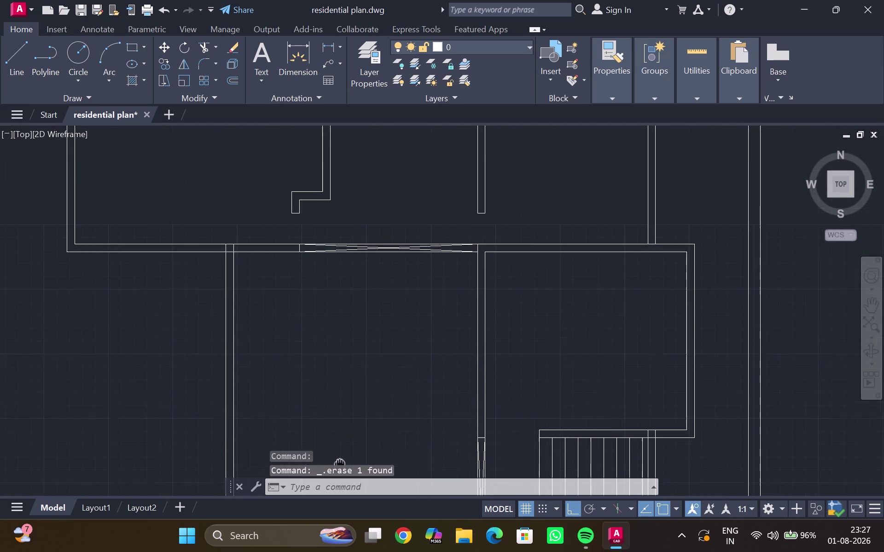
middle_drag(339, 464, 340, 465)
Zoom out to see the whole plan and open DesignCenter (Ctrl+2).
scroll(down, 3)
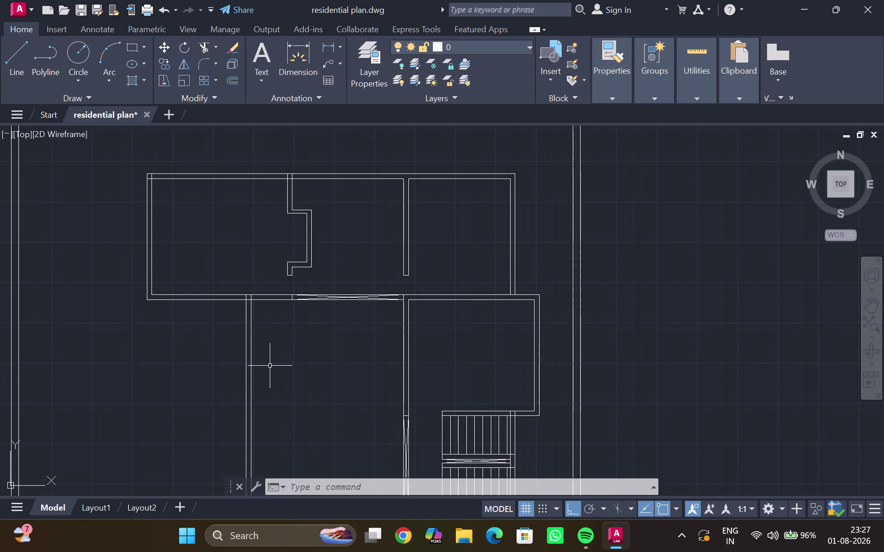
scroll(down, 3)
middle_drag(266, 333, 258, 287)
scroll(up, 3)
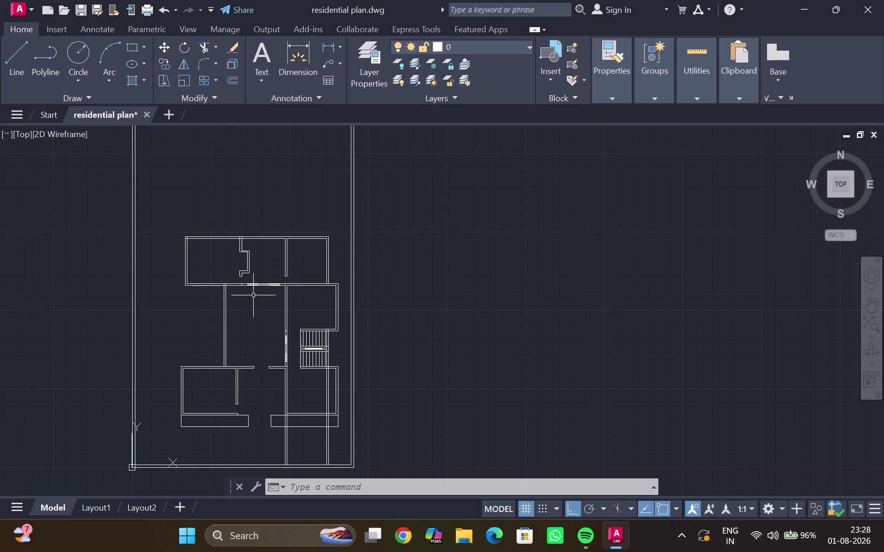
key(ctrl+2)
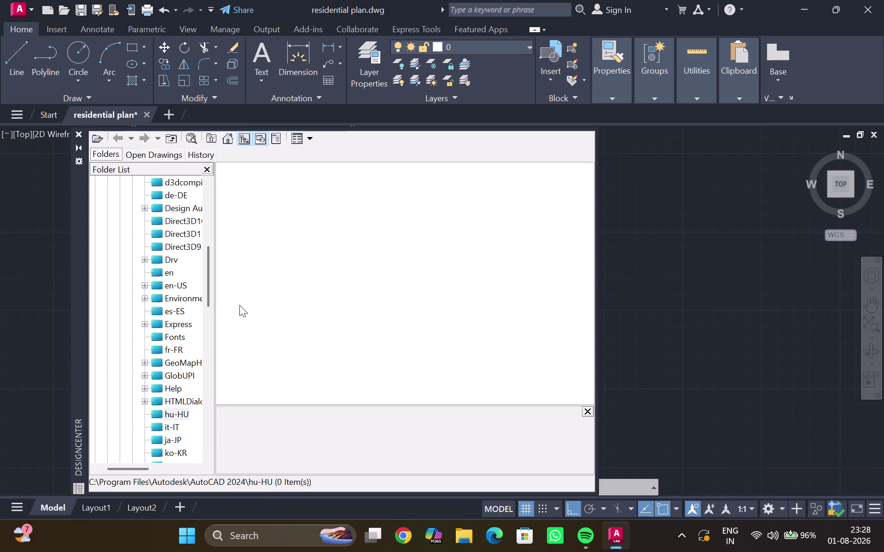
Close DesignCenter, then open the Properties palette and Tool Palettes.
scroll(down, 3)
key(Escape)
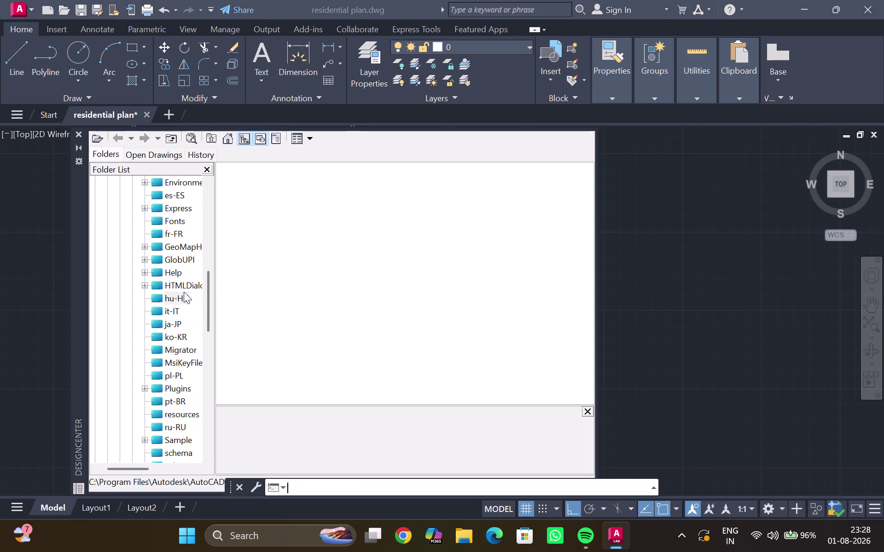
scroll(down, 3)
click(78, 139)
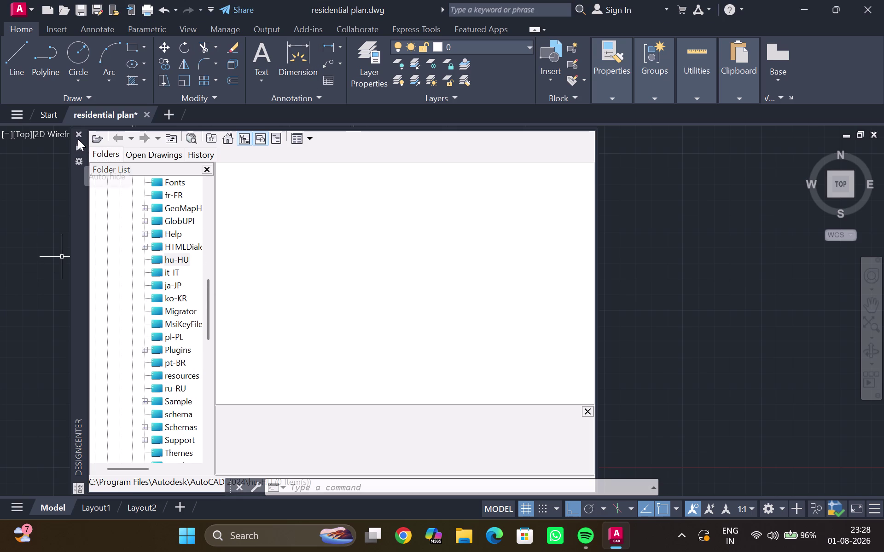
key(ctrl+1)
key(Escape)
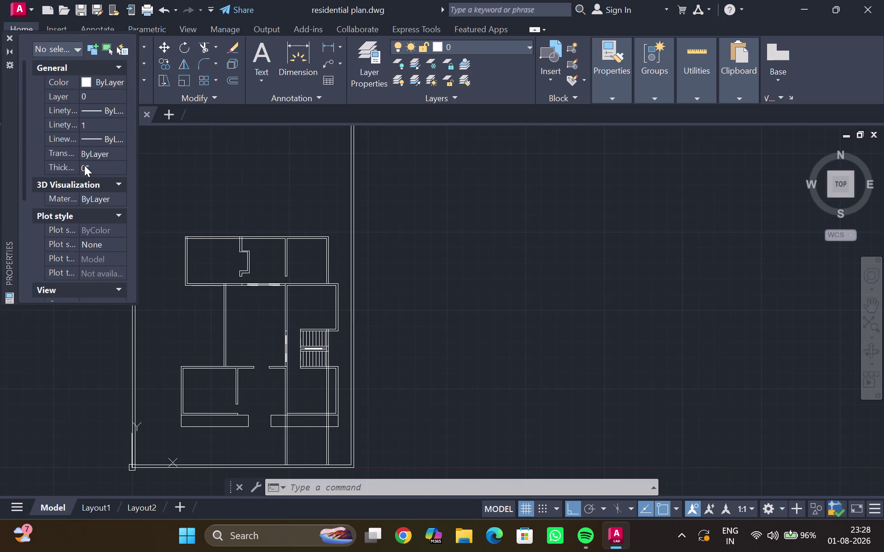
key(ctrl+3)
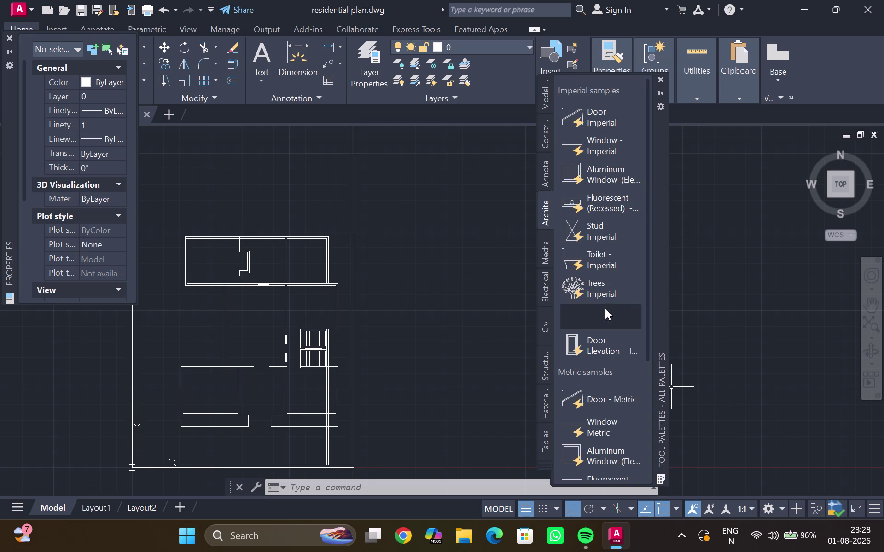
Place the Vehicles - Imperial car block right of the plan and reopen Tool Palettes.
drag(604, 316, 509, 287)
scroll(down, 3)
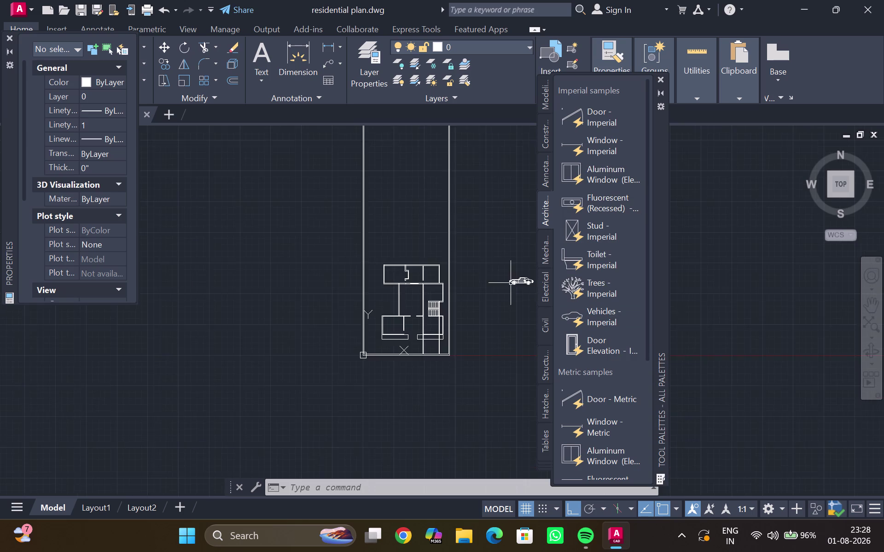
scroll(up, 3)
middle_click(521, 304)
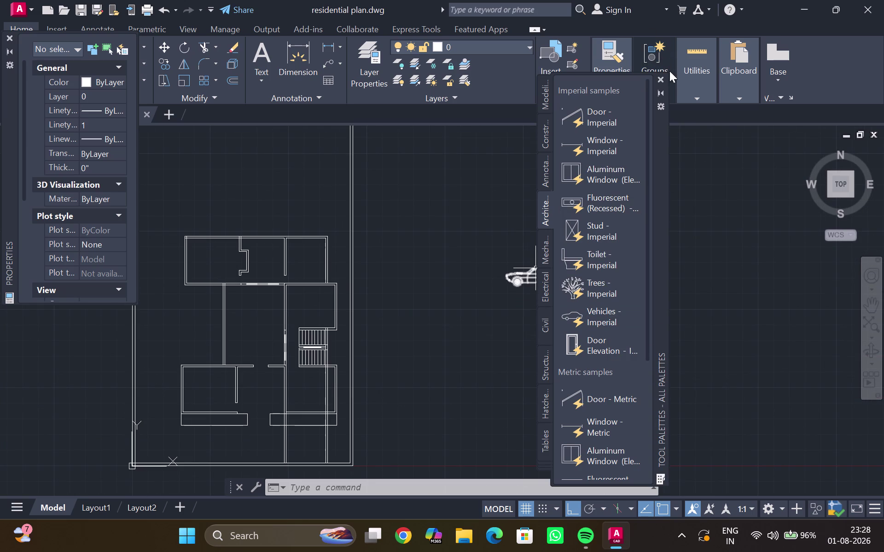
click(661, 81)
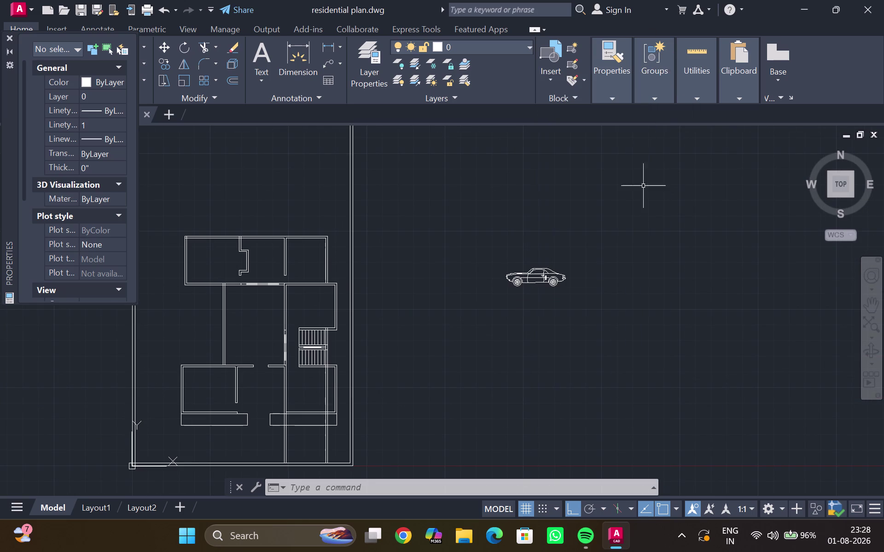
middle_drag(568, 348, 562, 322)
scroll(up, 3)
middle_drag(535, 309, 539, 383)
scroll(up, 3)
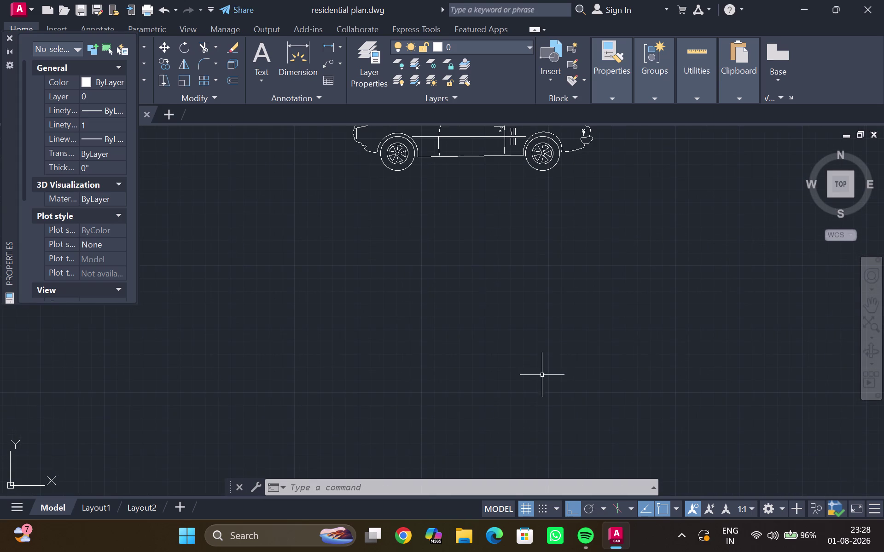
middle_drag(503, 352, 503, 539)
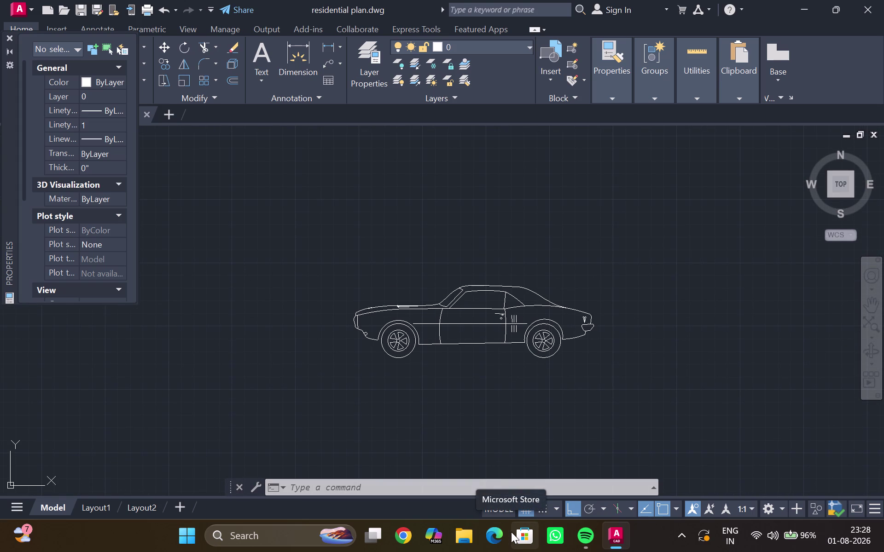
key(ctrl+3)
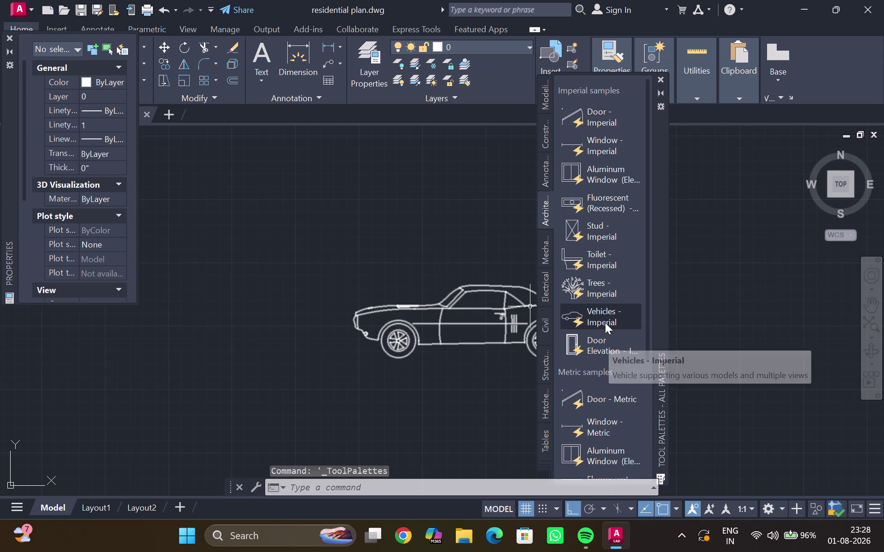
Insert a second sample car and a toilet block from the palette.
drag(605, 323, 377, 246)
scroll(down, 3)
middle_click(393, 236)
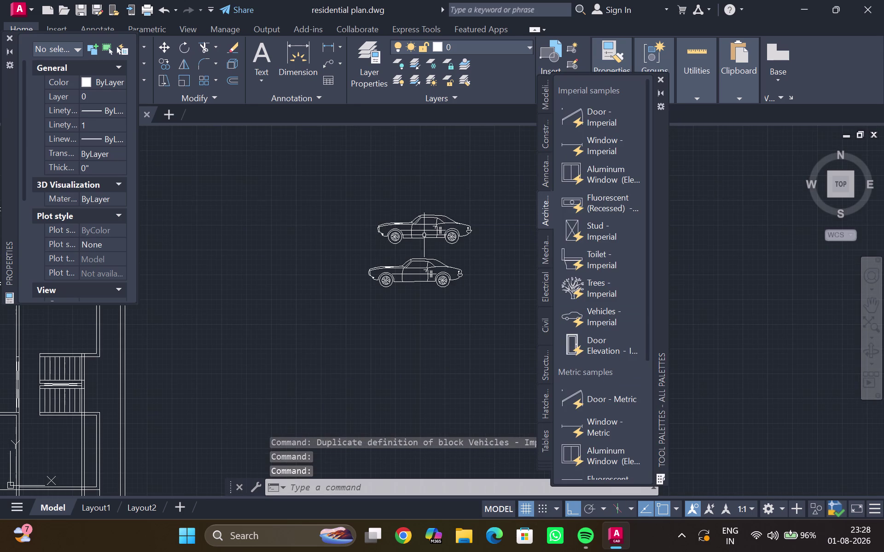
scroll(up, 3)
middle_drag(430, 238, 415, 249)
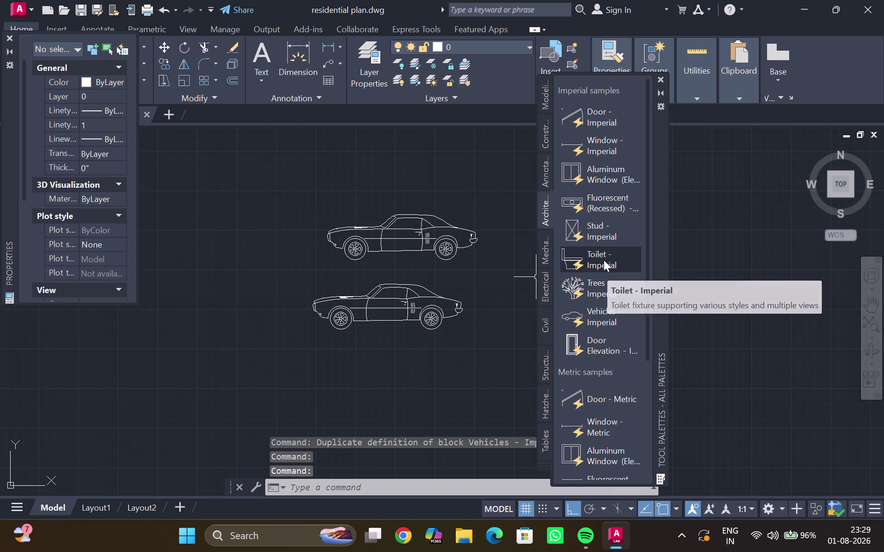
drag(604, 260, 339, 205)
scroll(up, 3)
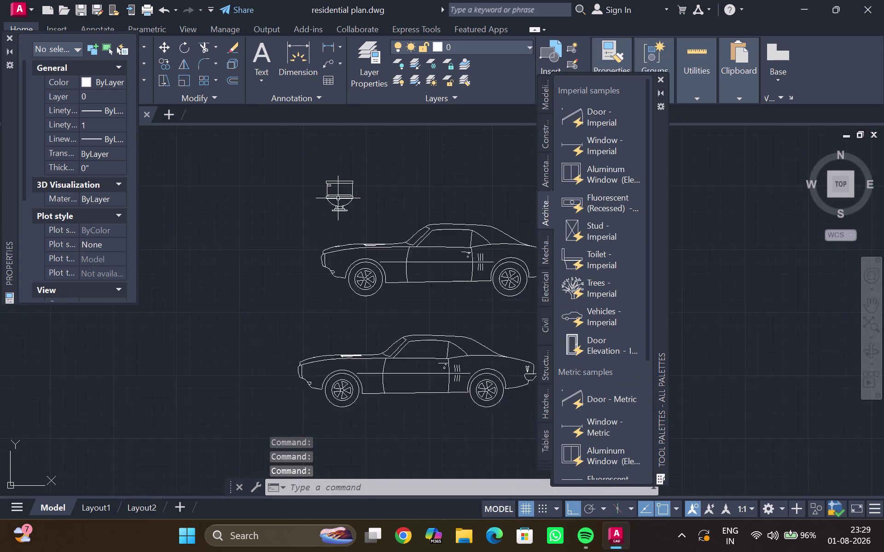
scroll(up, 3)
scroll(up, 3)
middle_drag(341, 201, 338, 231)
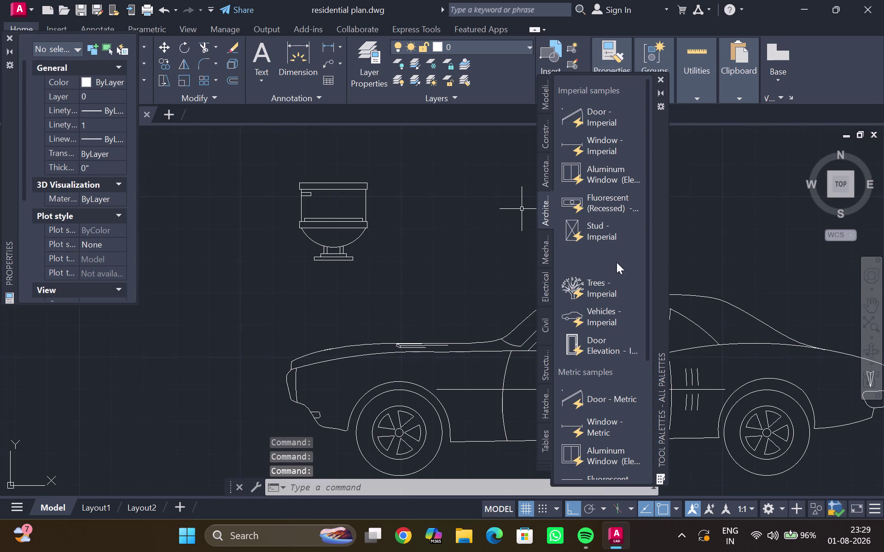
Insert the Trees - Imperial block beside the toilet and switch it to a shrub elevation.
drag(604, 290, 426, 219)
scroll(down, 3)
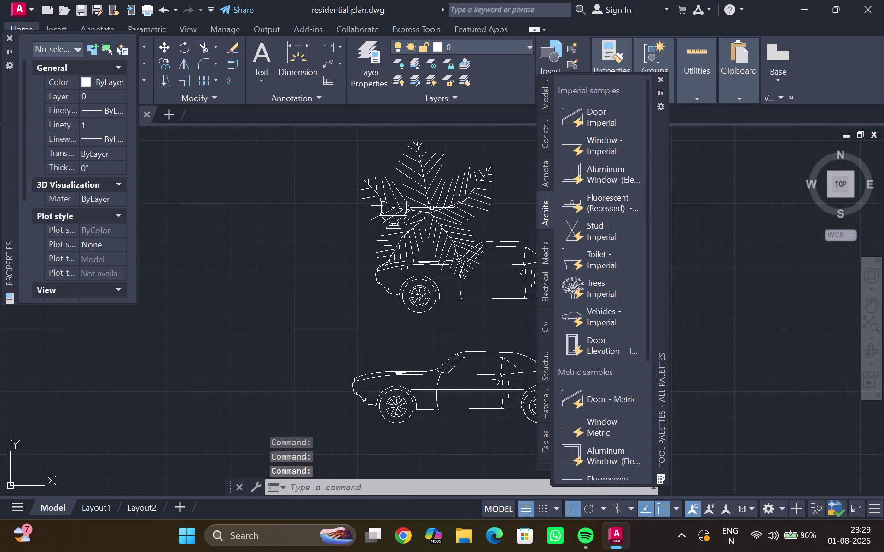
scroll(down, 3)
click(436, 216)
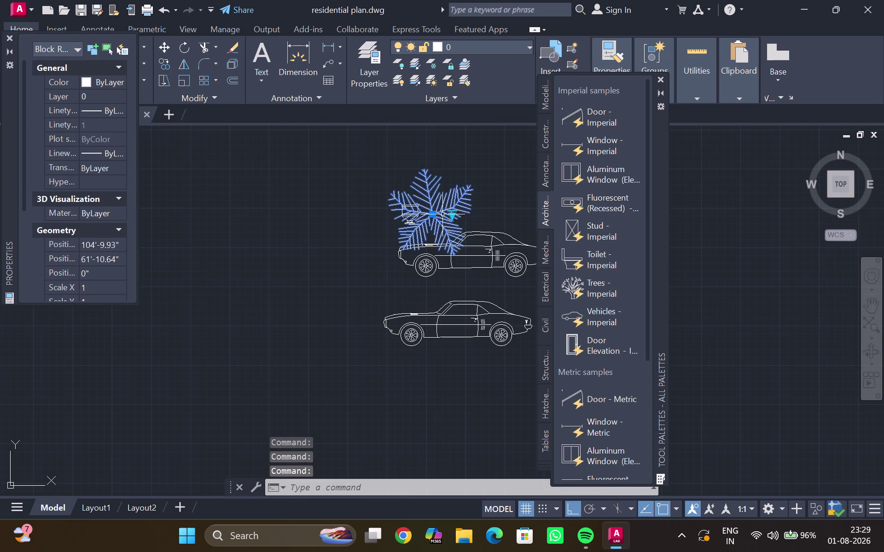
click(453, 218)
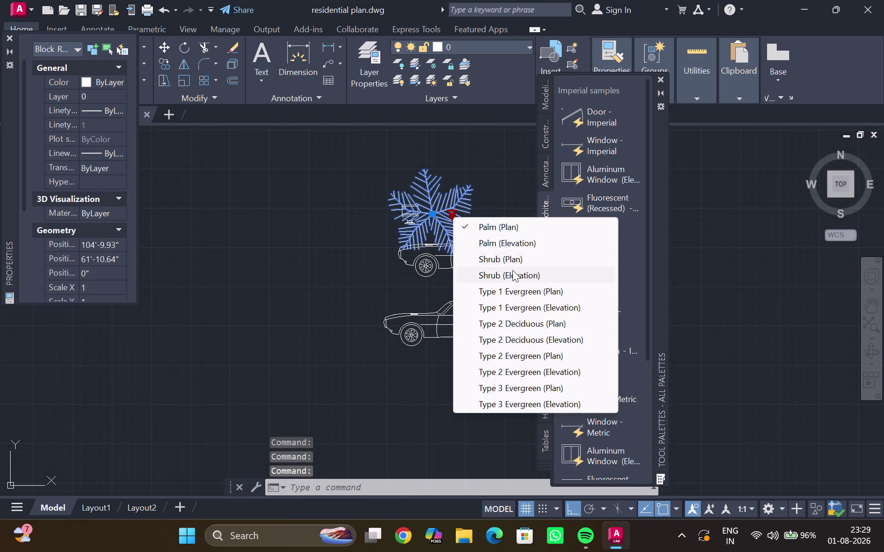
click(514, 273)
scroll(down, 3)
scroll(up, 3)
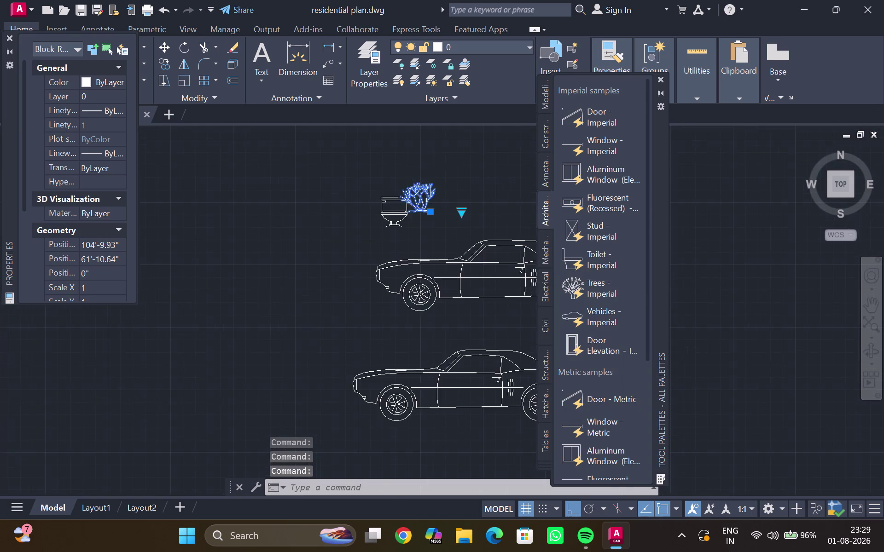
scroll(up, 3)
middle_drag(423, 221, 432, 301)
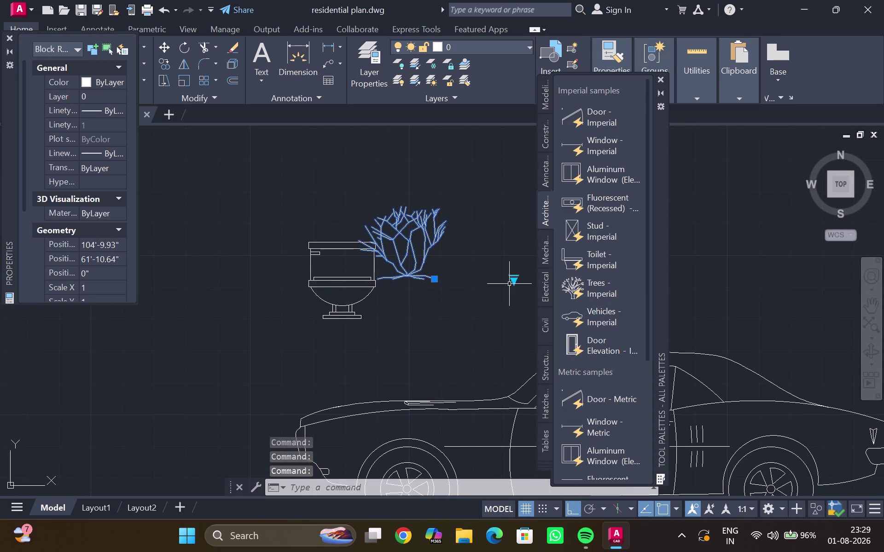
Change the tree's visibility state to Type 2 Evergreen (Elevation).
click(511, 282)
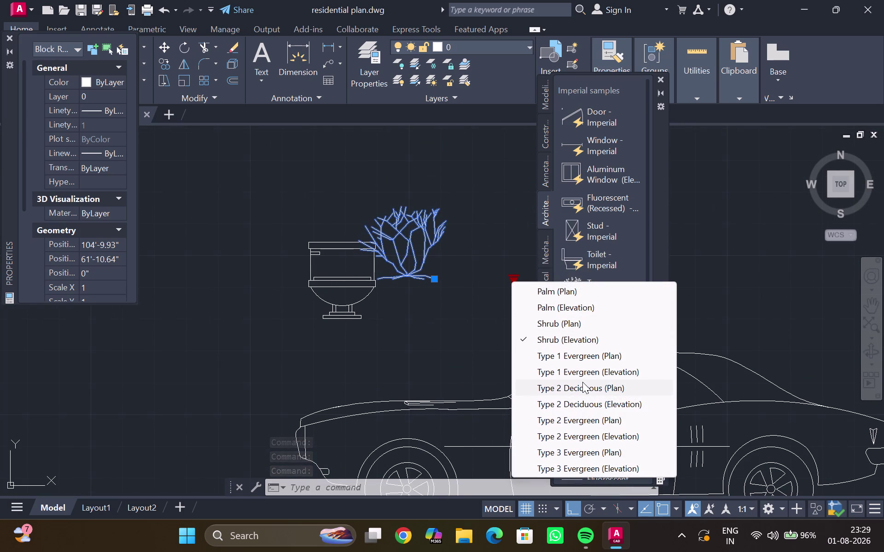
scroll(down, 3)
middle_drag(579, 426, 548, 373)
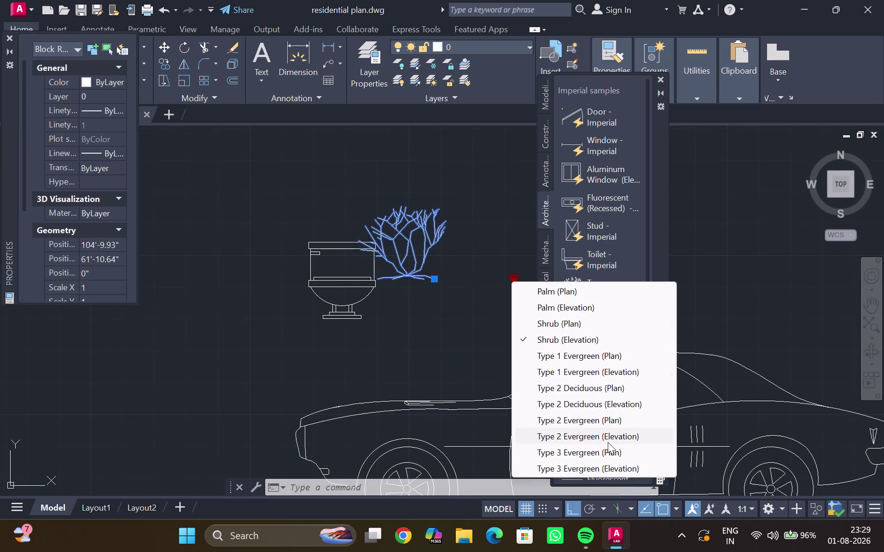
click(604, 440)
scroll(down, 3)
middle_drag(490, 320, 489, 348)
scroll(down, 3)
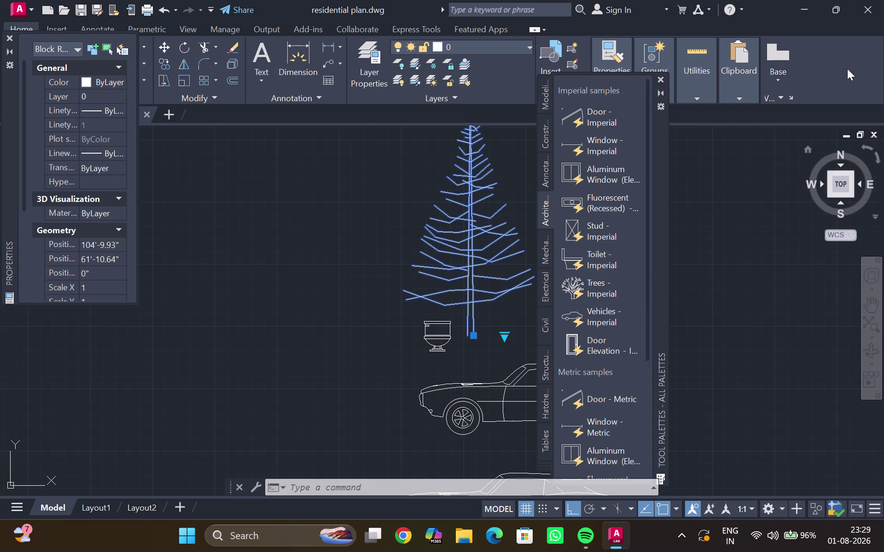
Erase the sample tree, toilet and two car blocks beside the floor plan.
click(659, 76)
scroll(down, 3)
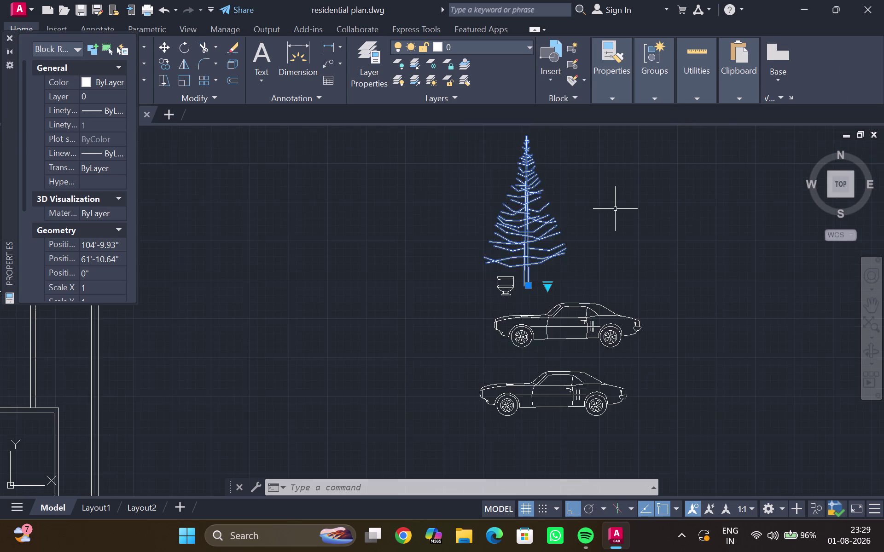
scroll(down, 3)
middle_click(611, 222)
drag(591, 190, 554, 164)
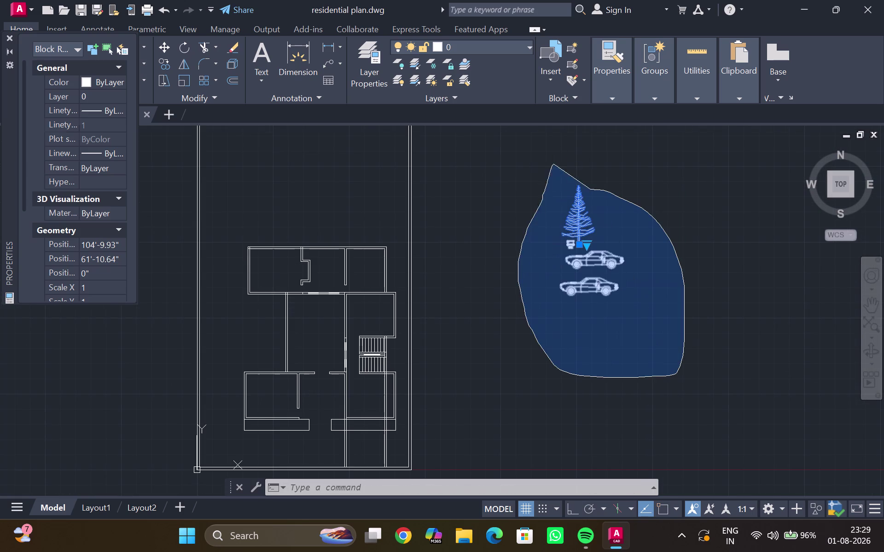
key(Delete)
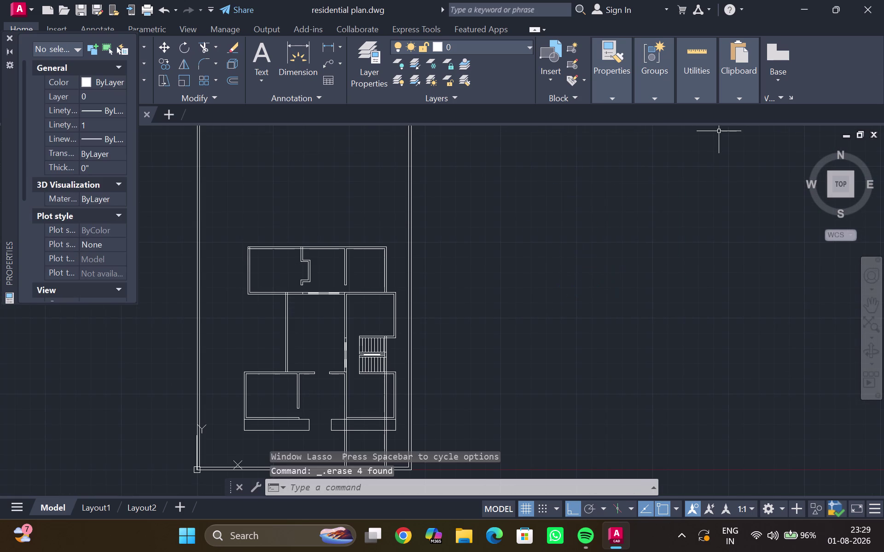
key(Escape)
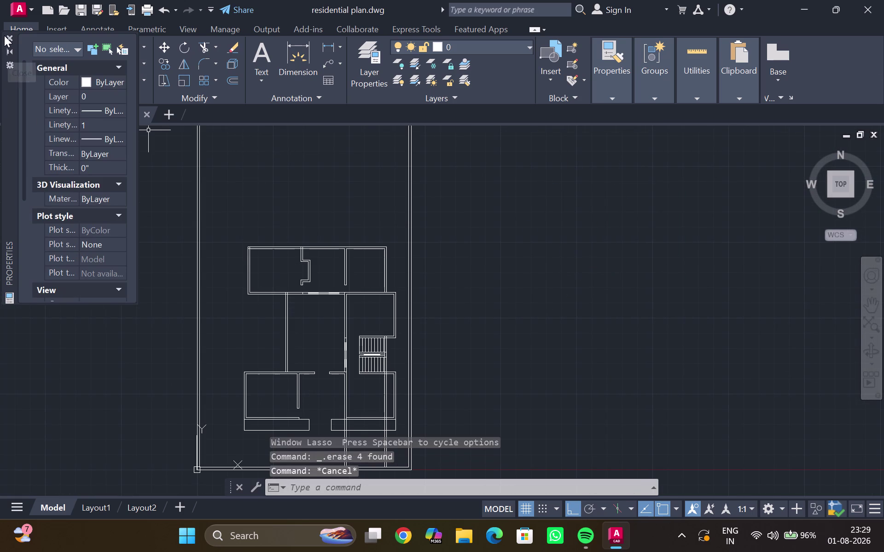